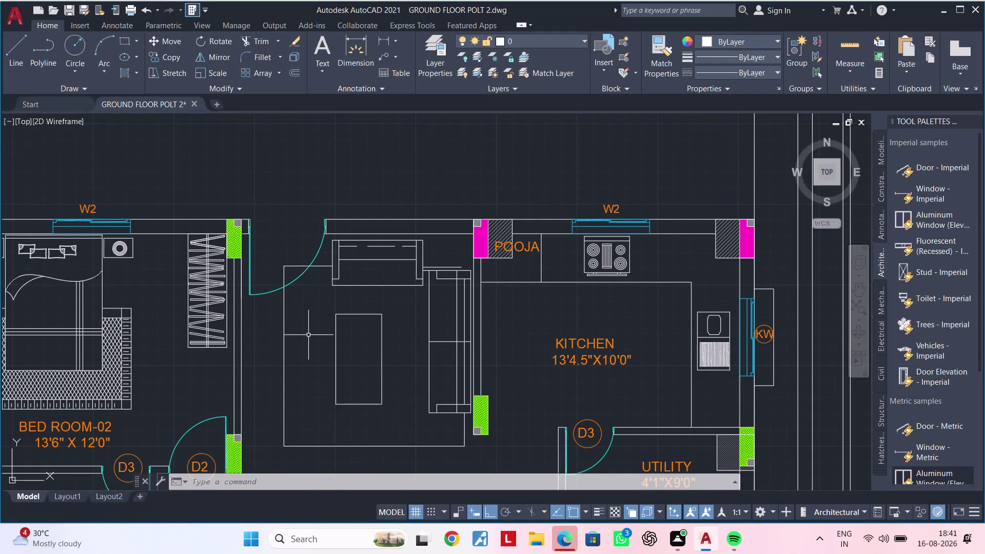
Window-select and erase the V tag circle and text under the drawing room's bottom wall.
middle_drag(308, 336, 304, 255)
scroll(down, 3)
middle_drag(304, 275, 304, 308)
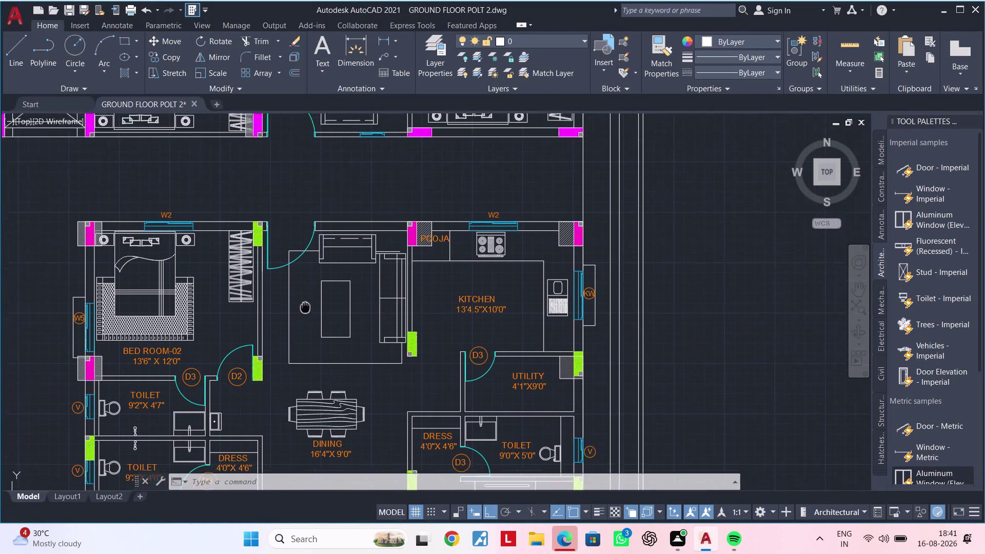
middle_drag(304, 307, 330, 276)
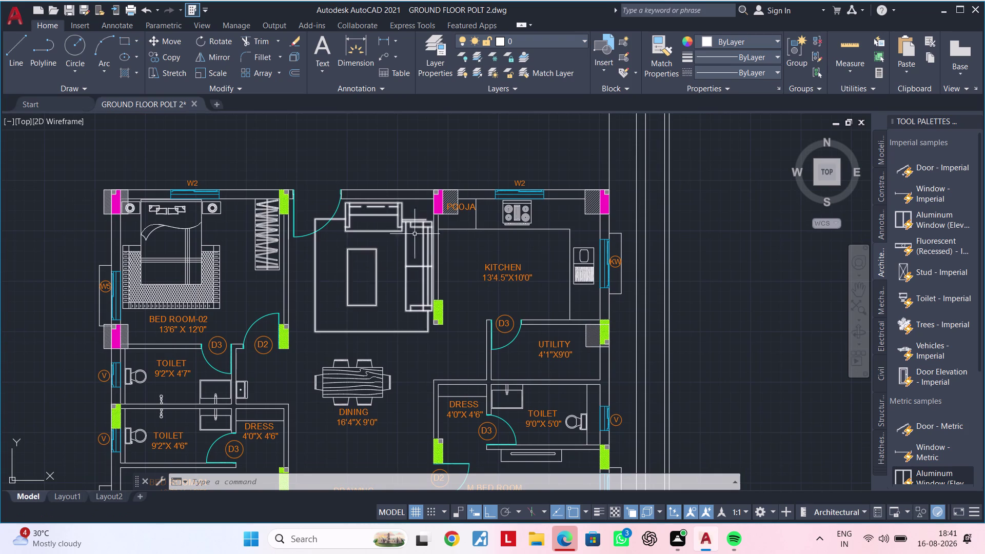
scroll(down, 3)
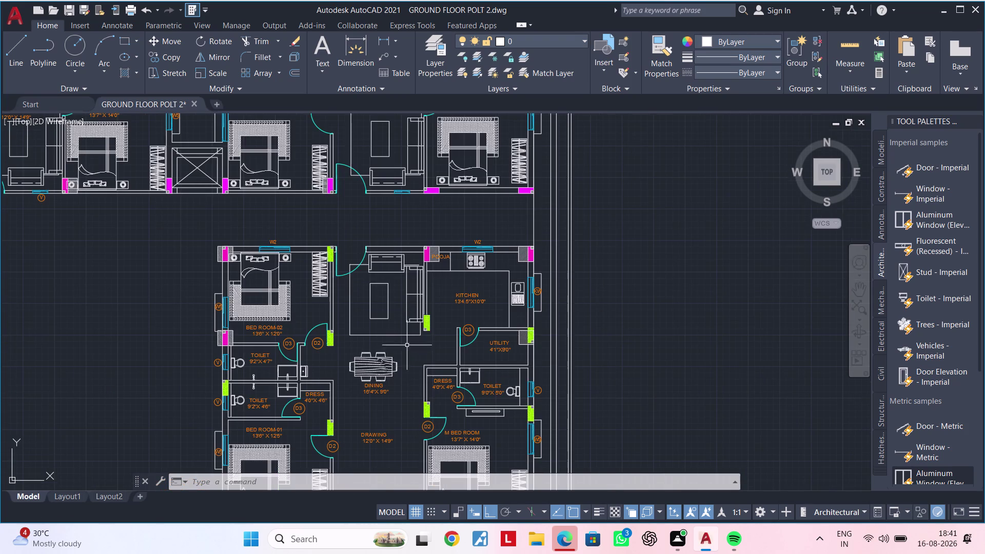
middle_drag(409, 360, 407, 287)
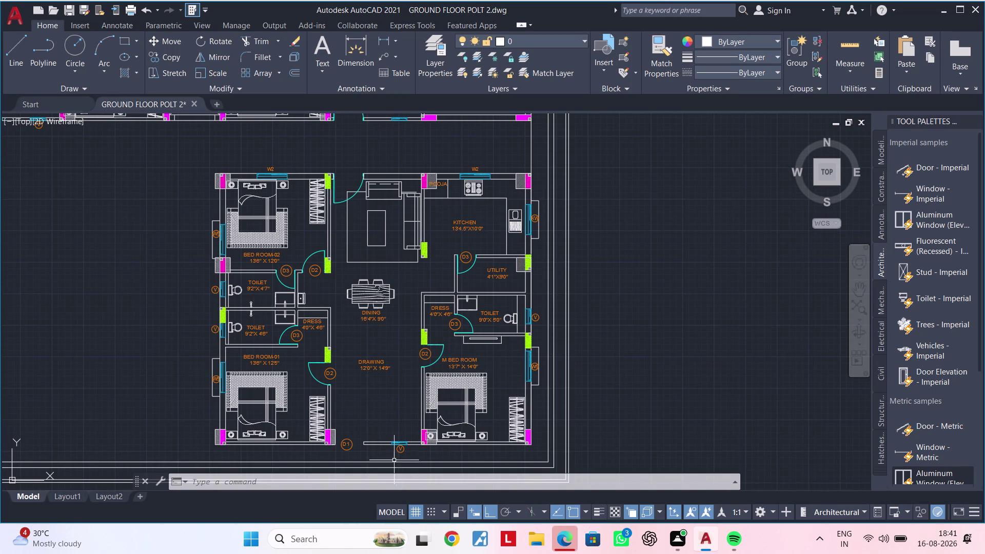
scroll(up, 3)
scroll(up, 3)
click(457, 403)
click(372, 434)
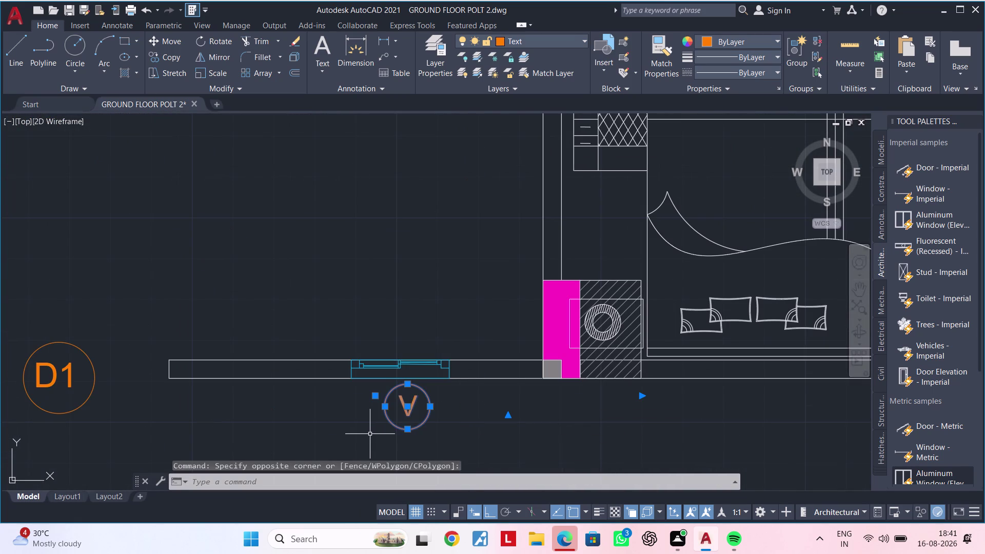
key(Delete)
Erase the second tag along the bottom wall, then look over the rest of the flat.
scroll(down, 3)
middle_drag(367, 433, 508, 403)
click(324, 322)
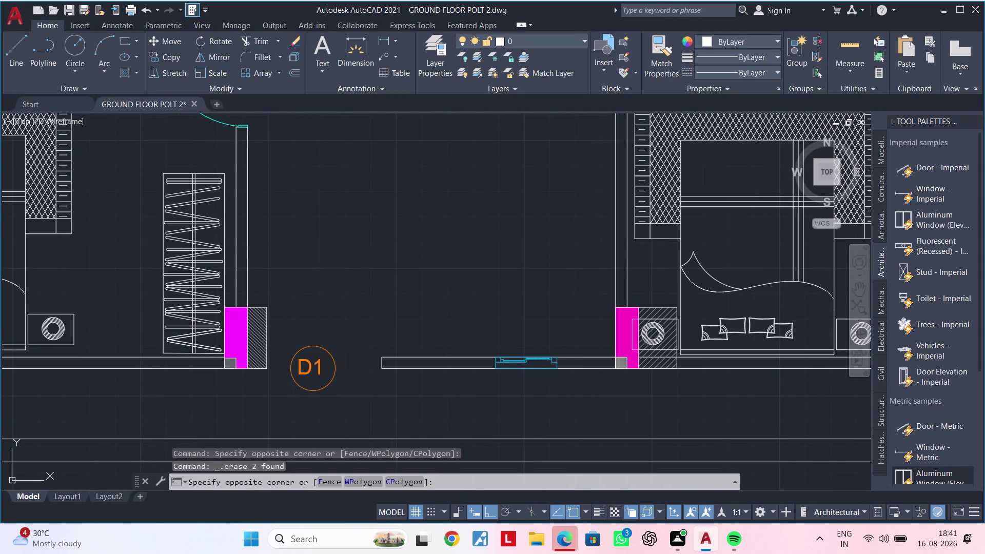
click(294, 411)
key(Delete)
scroll(down, 3)
middle_drag(322, 405, 430, 366)
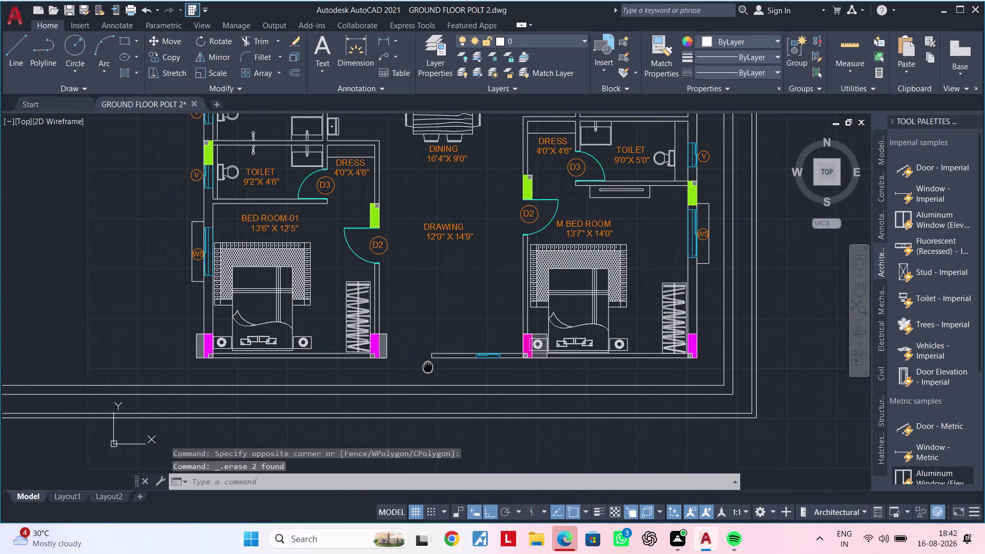
middle_drag(430, 366, 508, 350)
middle_drag(509, 351, 456, 498)
scroll(down, 3)
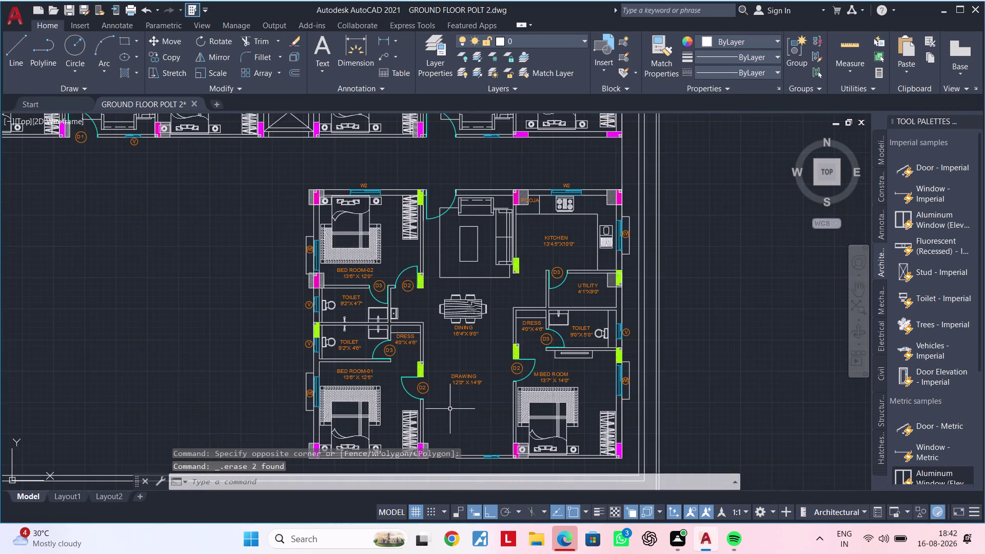
middle_drag(450, 408, 425, 390)
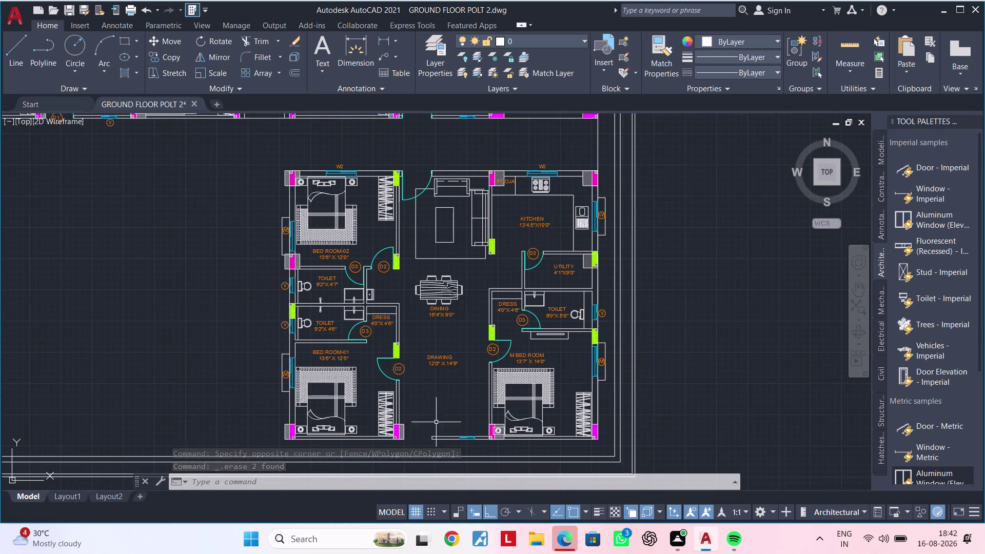
middle_drag(465, 436, 446, 361)
scroll(up, 3)
click(447, 370)
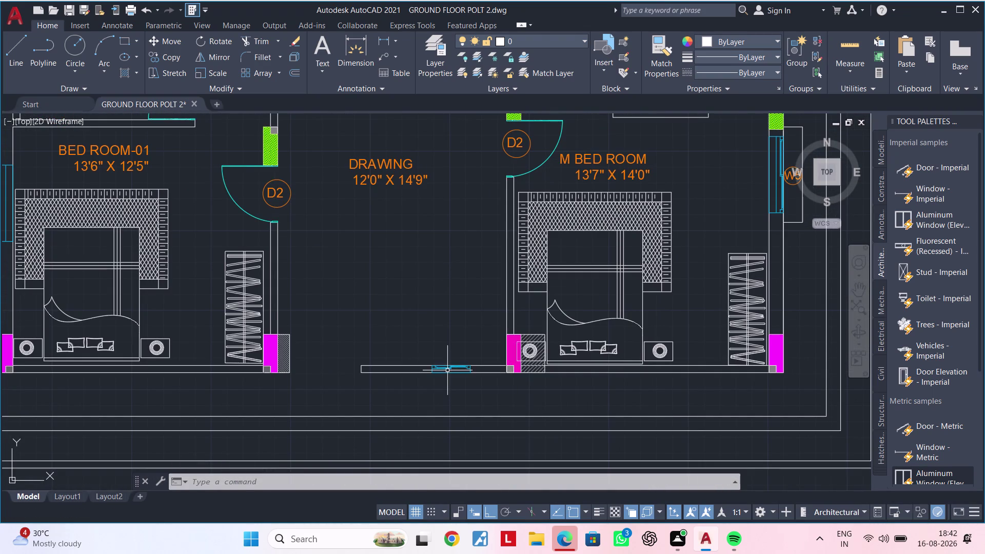
click(504, 411)
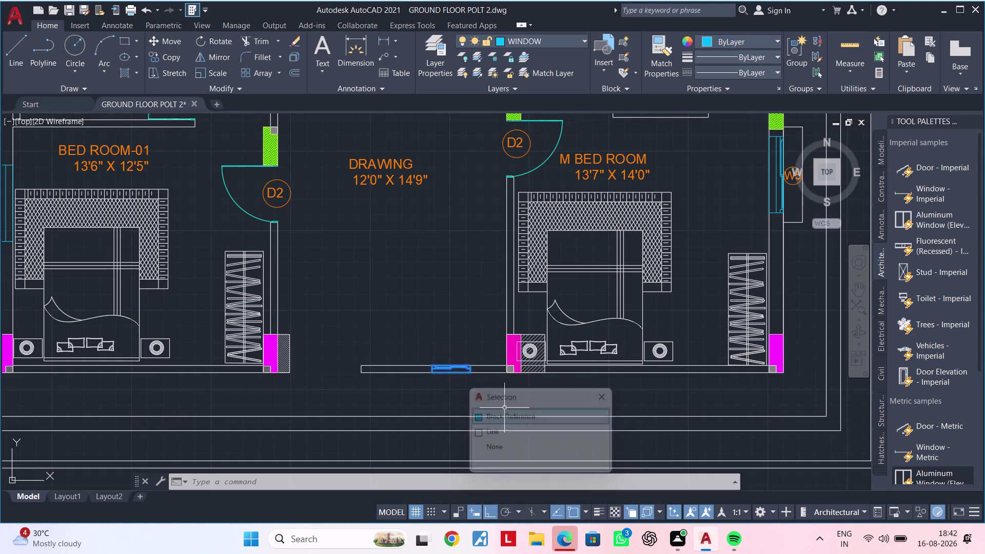
text(M)
key(space)
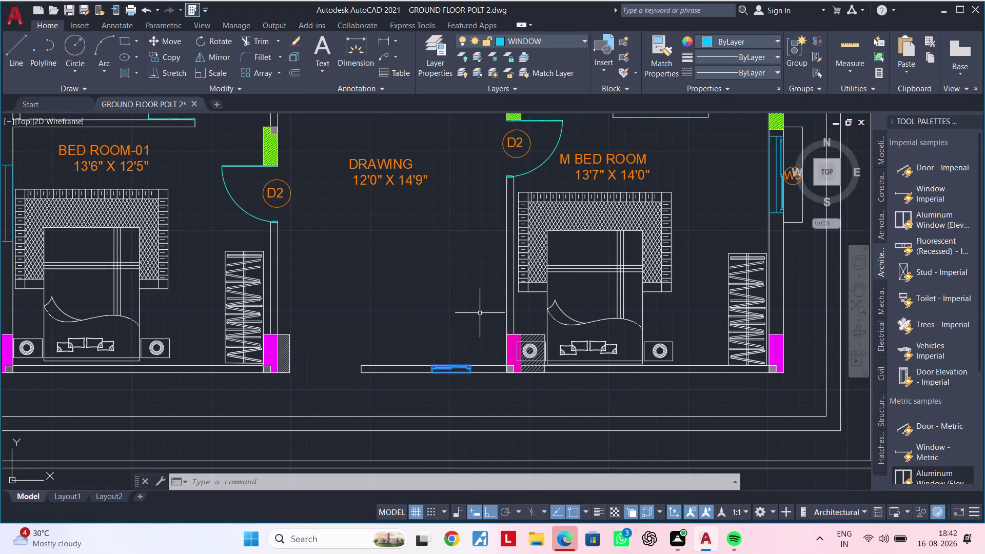
scroll(up, 3)
click(463, 384)
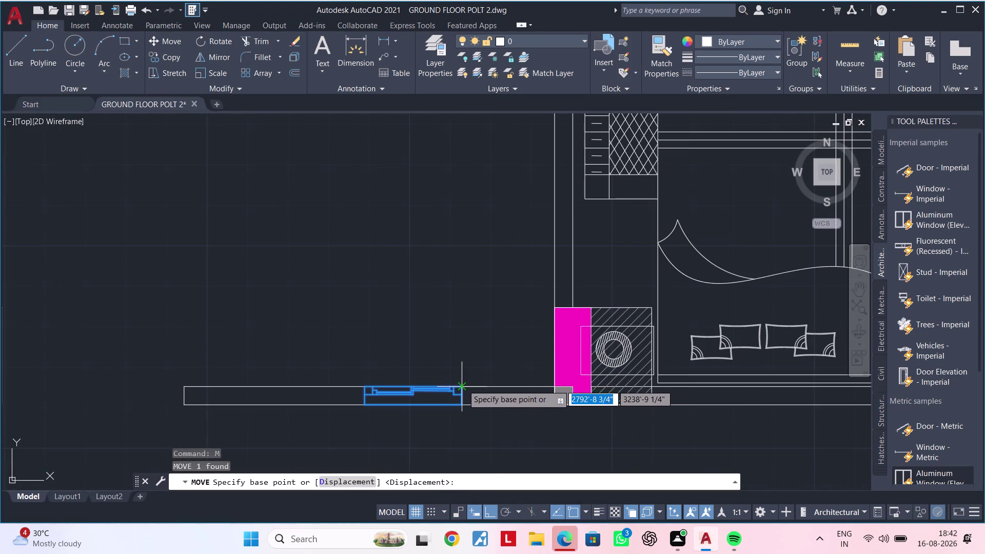
scroll(down, 3)
middle_drag(472, 247, 480, 422)
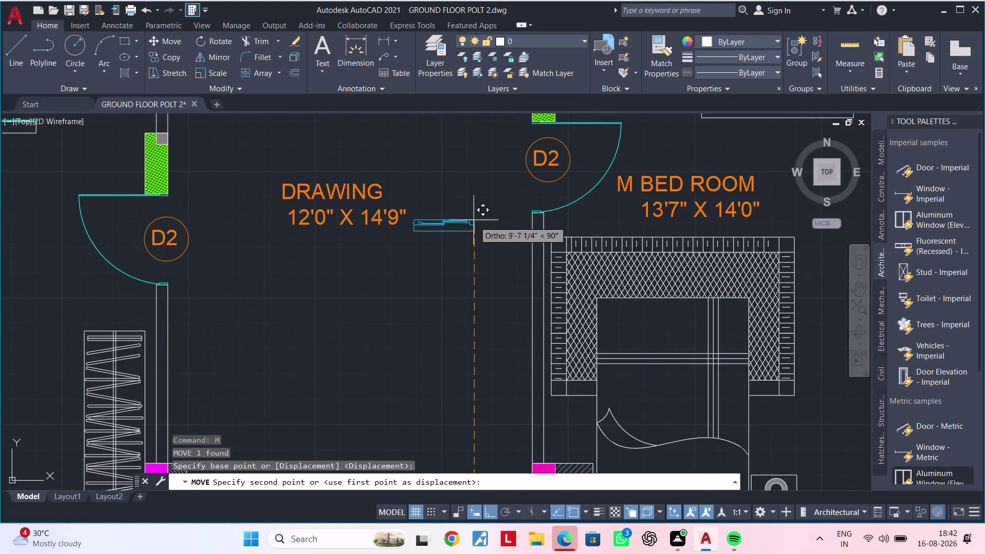
middle_drag(472, 213, 474, 476)
middle_drag(478, 208, 485, 466)
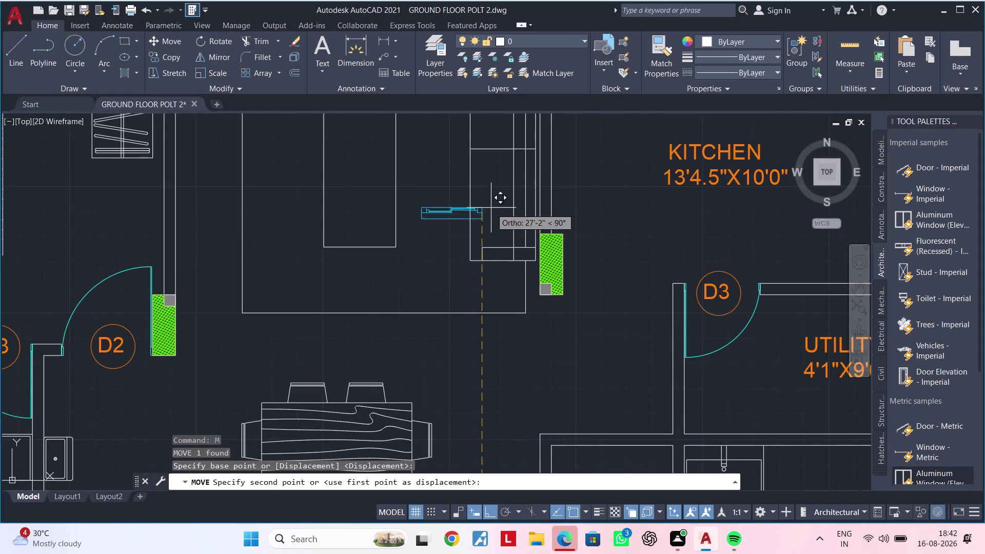
middle_drag(491, 209, 484, 440)
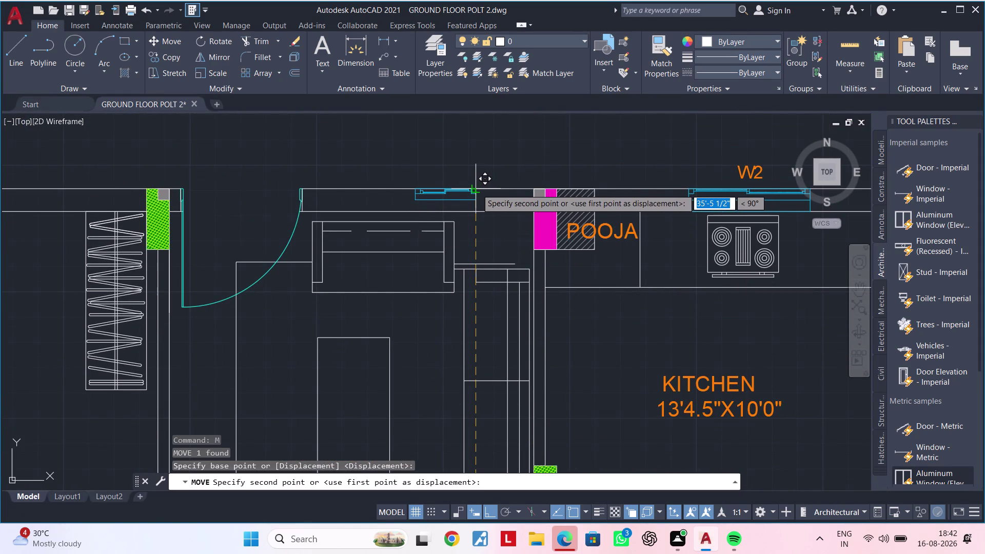
scroll(up, 3)
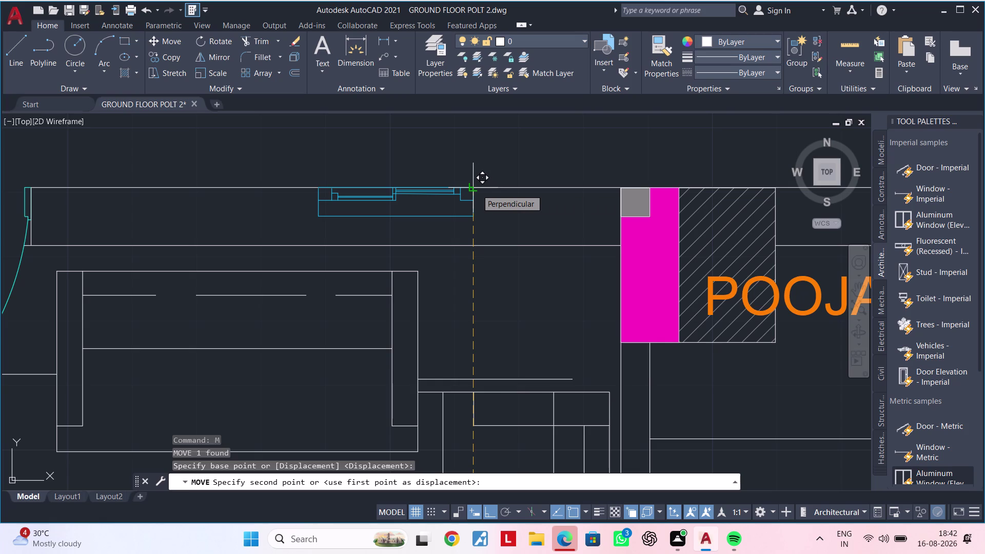
scroll(down, 3)
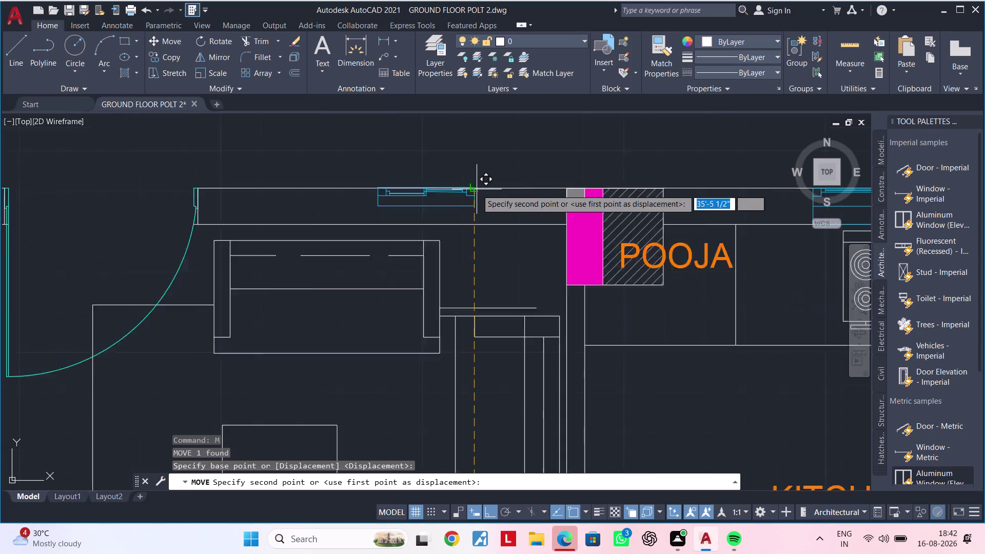
scroll(down, 3)
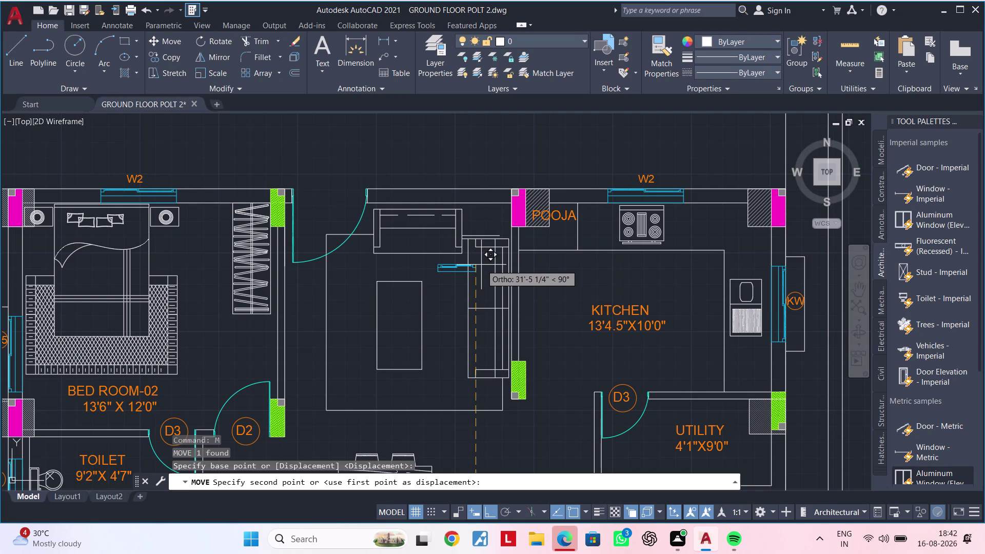
key(Escape)
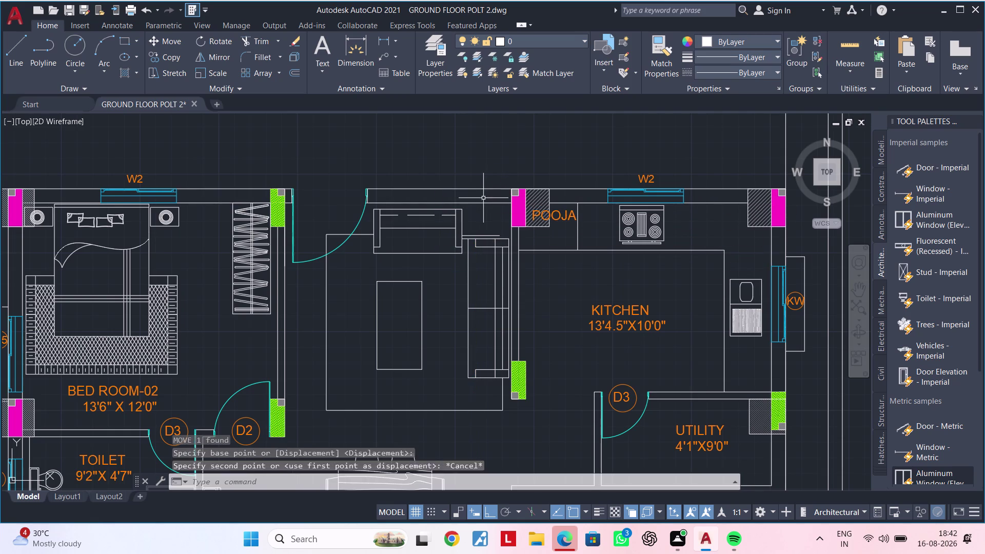
Window-select and delete the magenta column and hatch at the kitchen's top-right corner.
key(Escape)
middle_drag(511, 198, 410, 206)
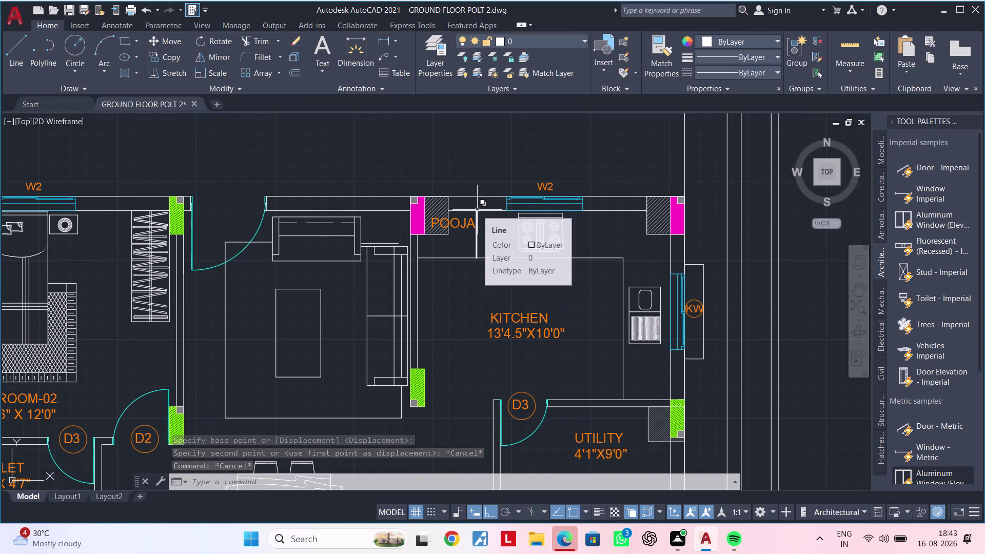
middle_drag(499, 246, 412, 290)
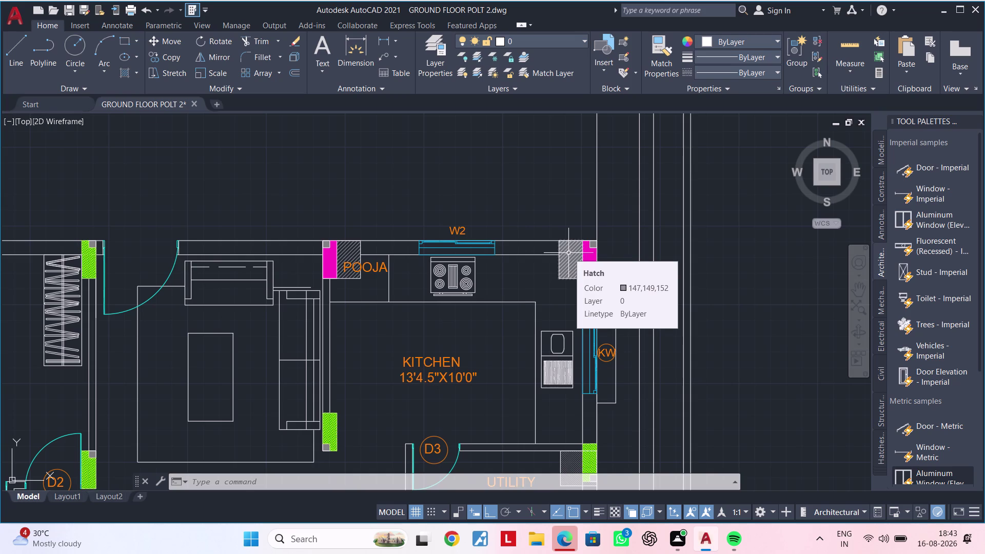
scroll(up, 3)
key(Escape)
click(509, 238)
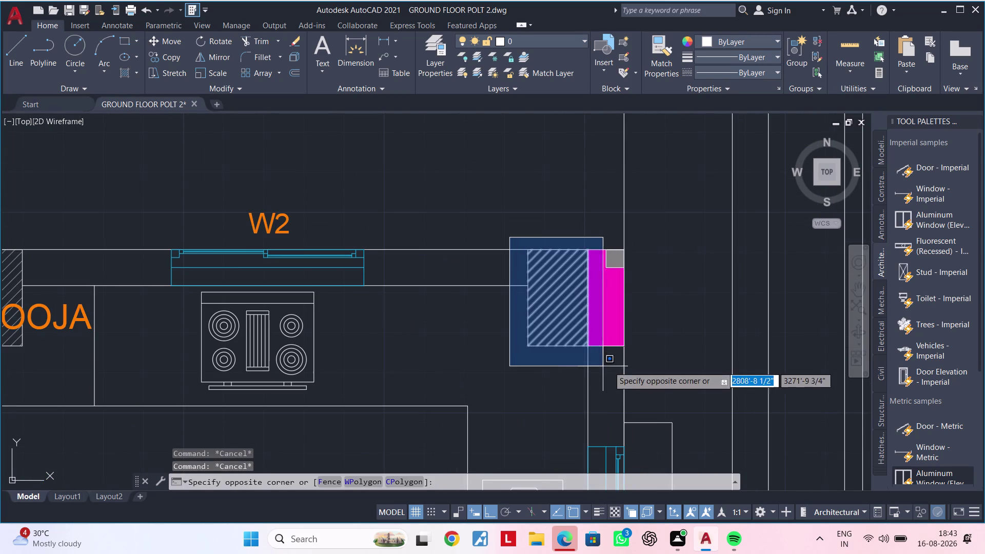
click(649, 368)
key(Delete)
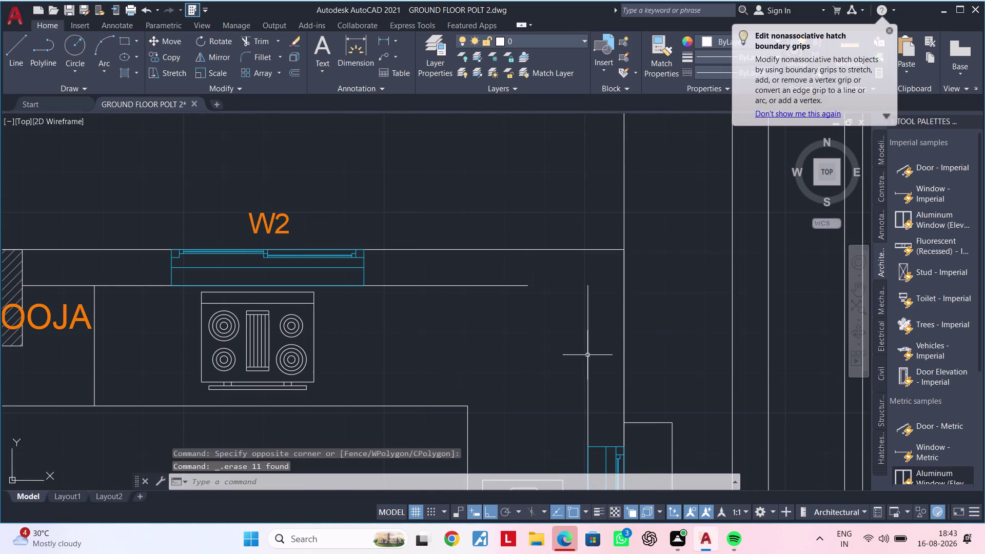
Pan along the kitchen's top wall to centre the POOJA column.
scroll(down, 3)
middle_drag(569, 357, 564, 313)
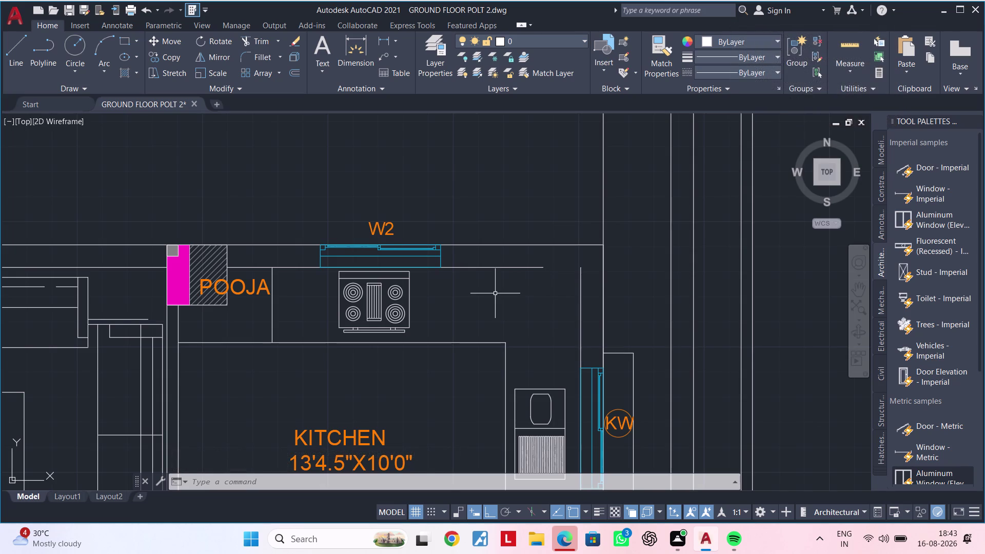
middle_drag(495, 293, 630, 288)
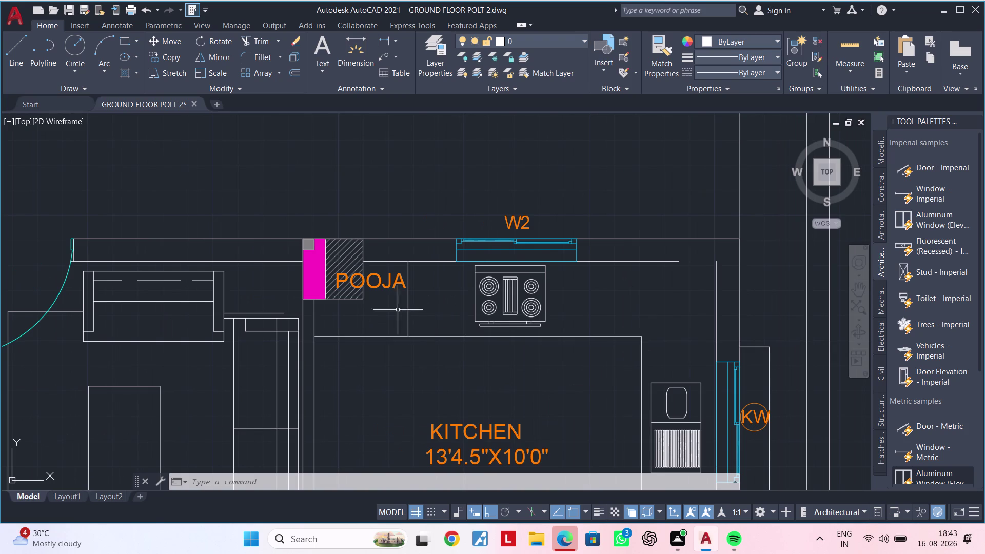
scroll(down, 3)
middle_drag(372, 370, 379, 315)
scroll(up, 3)
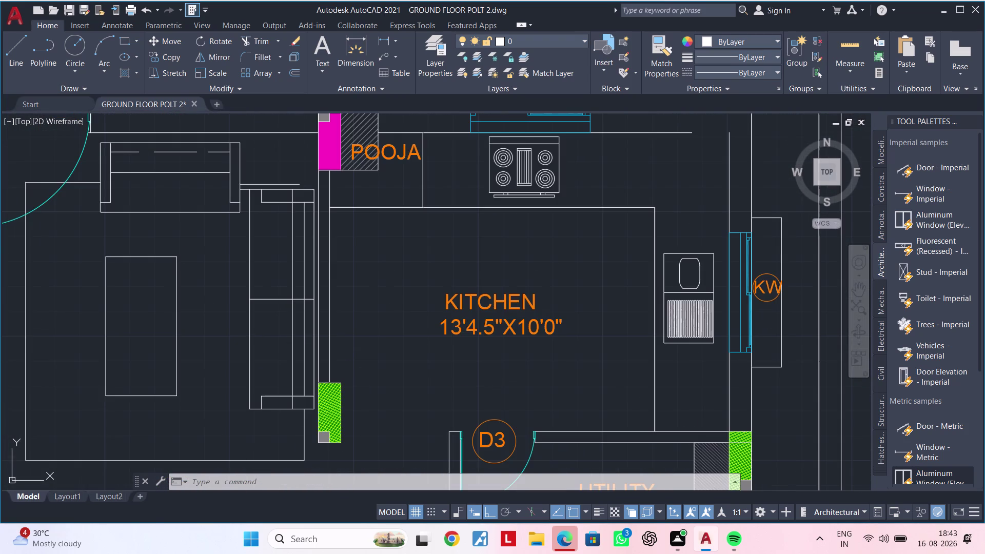
middle_drag(365, 319, 369, 404)
middle_drag(366, 345, 363, 391)
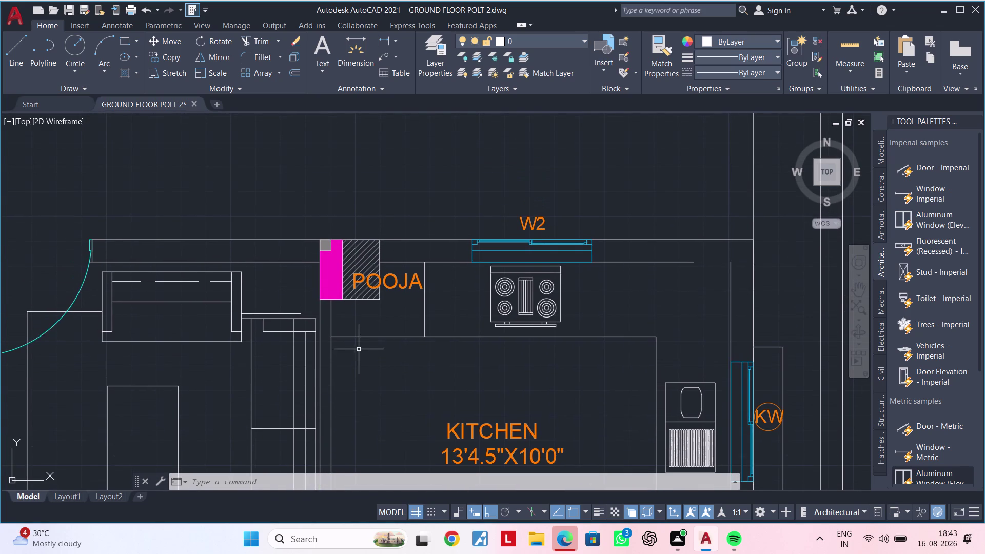
middle_drag(358, 326, 362, 359)
scroll(up, 3)
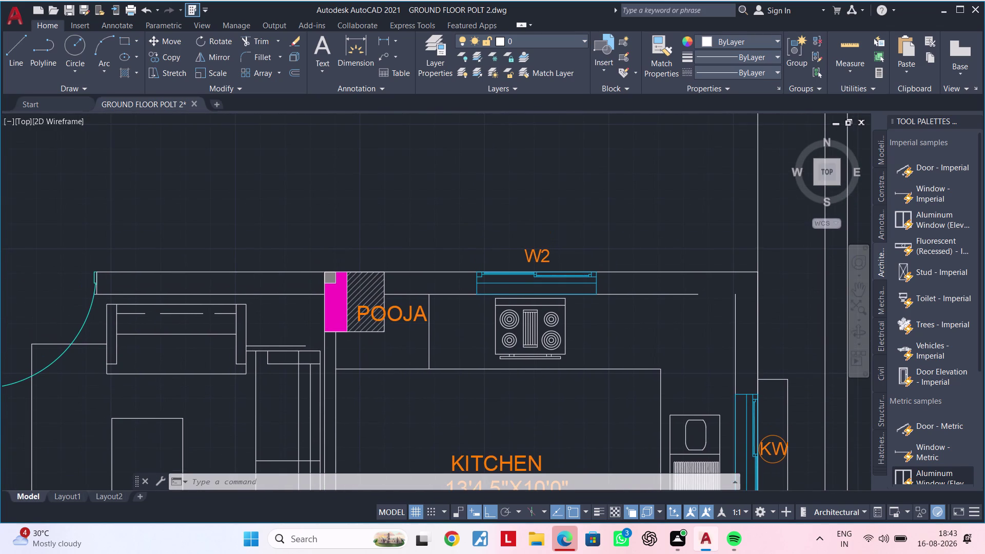
Move the POOJA wall's hatched column 4'-0" straight up with MOVE.
scroll(down, 3)
click(308, 260)
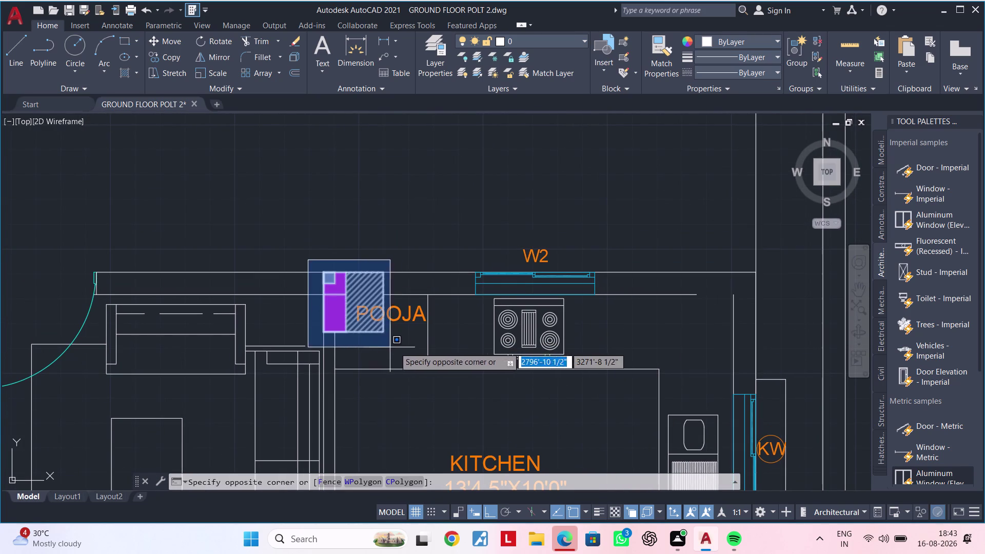
click(405, 344)
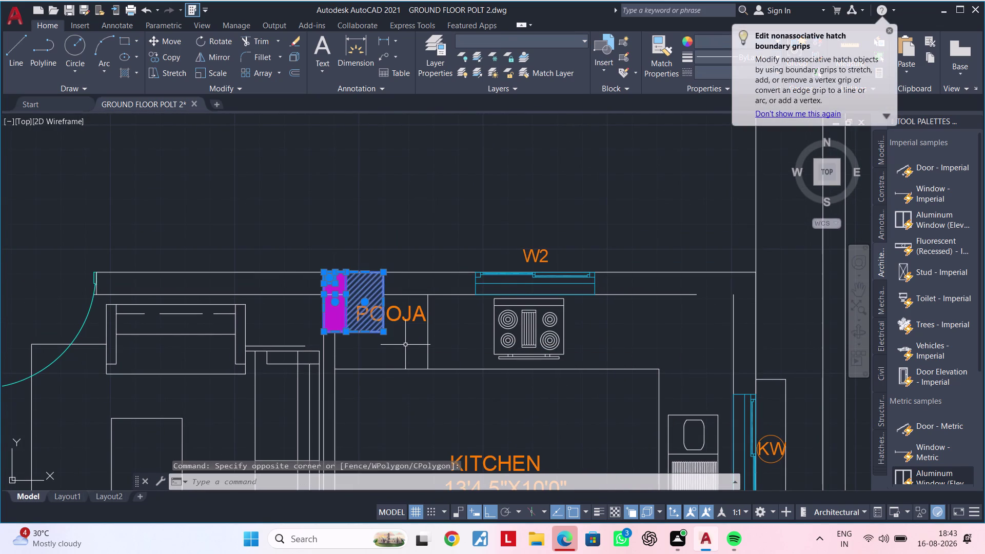
text(M)
key(space)
click(347, 292)
middle_drag(353, 190, 357, 294)
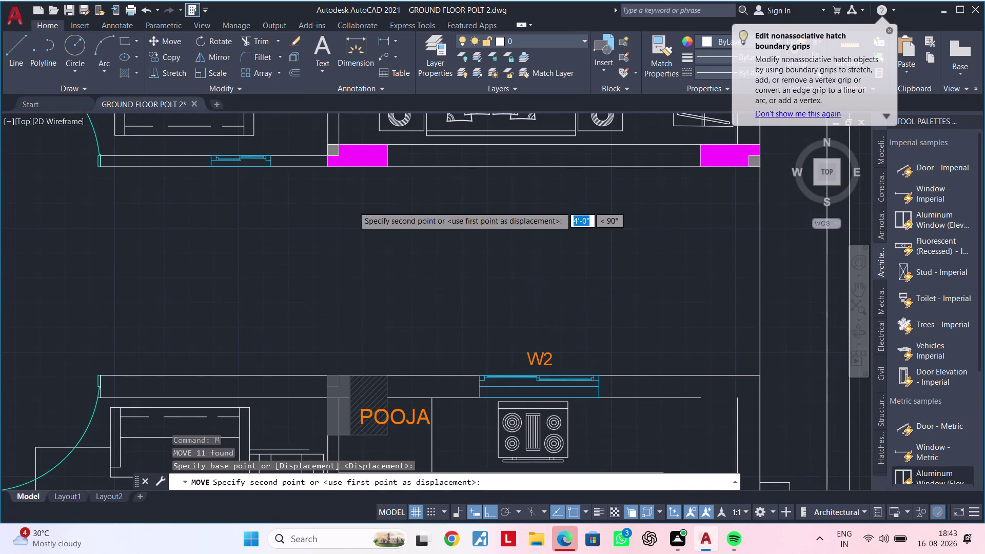
click(365, 255)
middle_drag(386, 276, 381, 189)
scroll(down, 3)
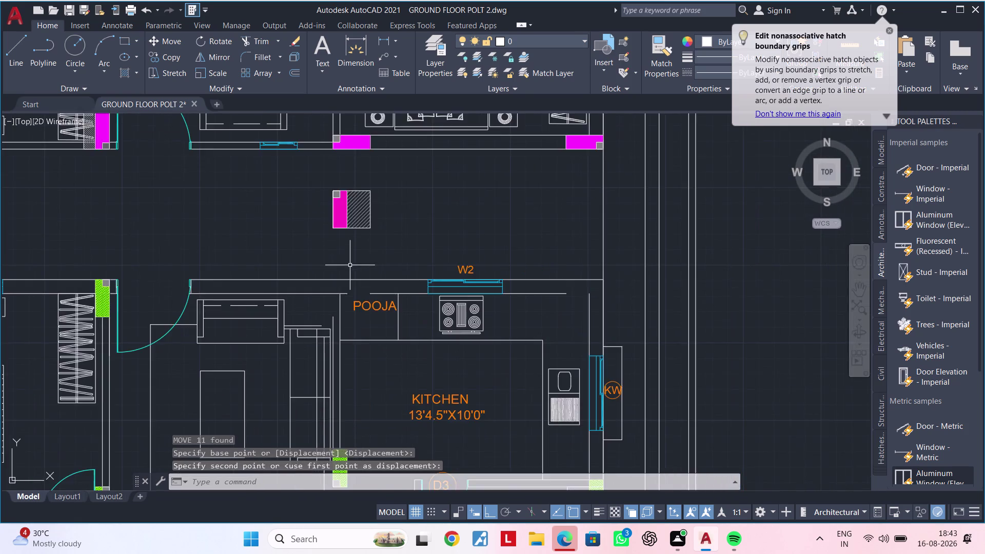
Delete the stray pieces near the W2 window wall.
middle_drag(350, 265, 439, 252)
scroll(up, 3)
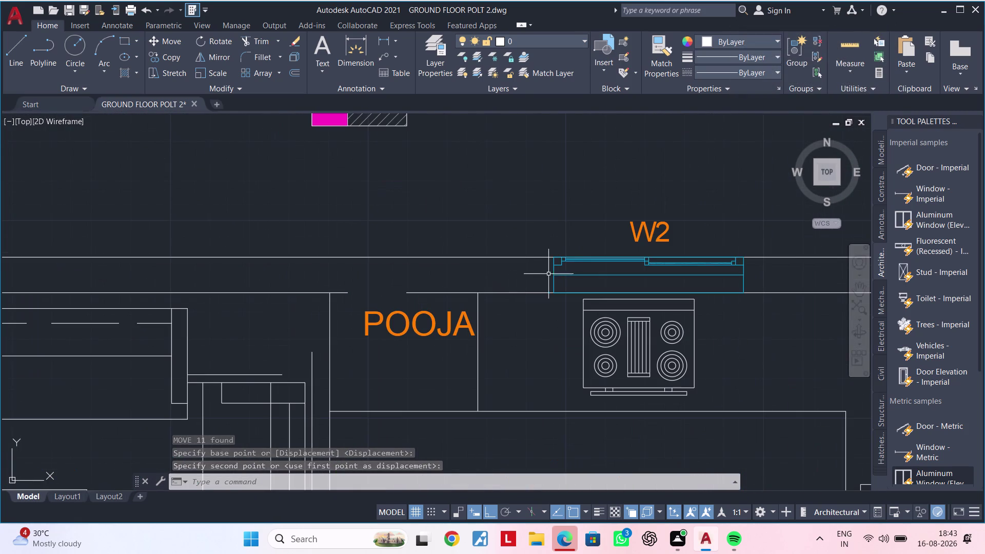
click(554, 274)
key(Delete)
scroll(down, 3)
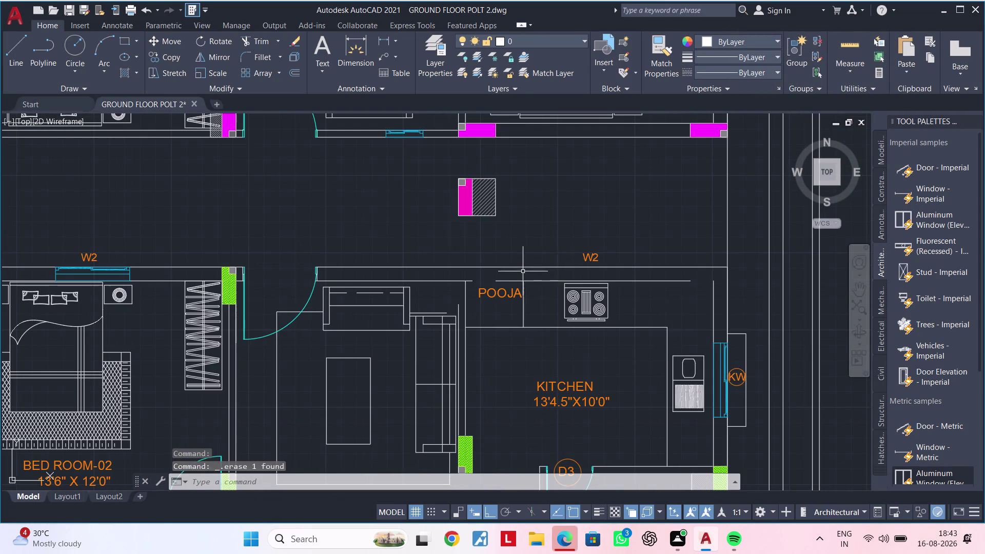
click(588, 257)
key(Delete)
middle_drag(531, 257, 644, 257)
middle_drag(459, 256, 544, 246)
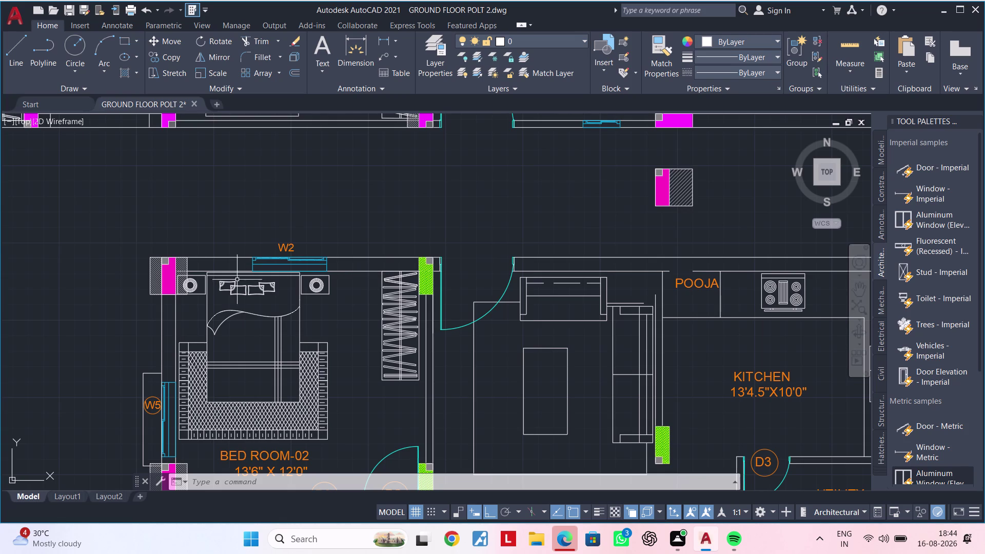
Window-select and erase the column at Bed Room-02's top-left corner.
click(138, 253)
click(200, 302)
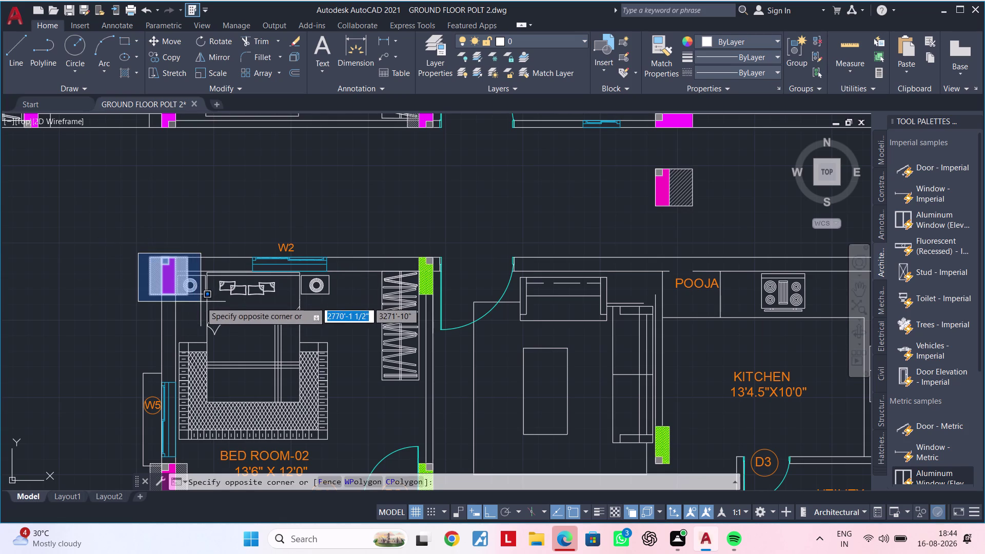
key(Delete)
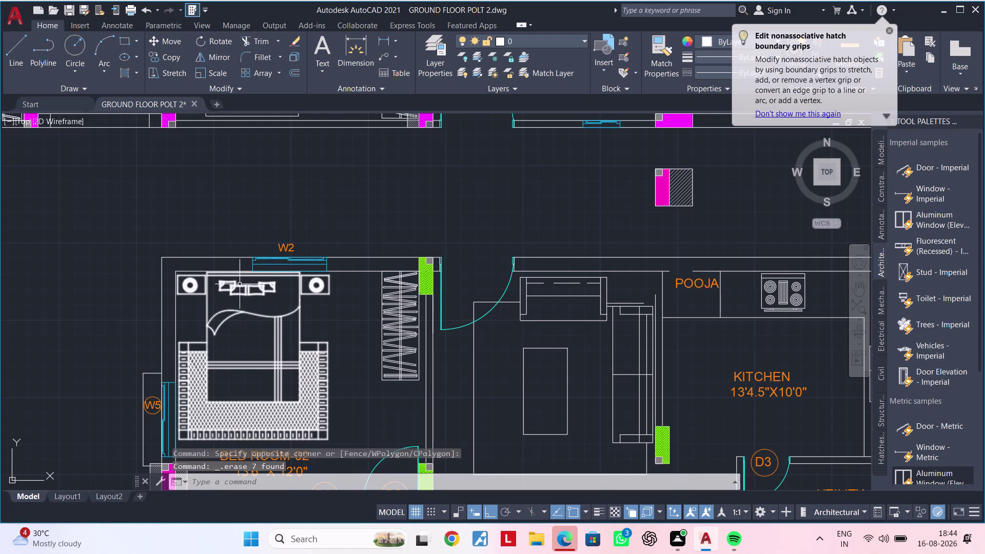
Erase the W2 window and its W2 label from the bedroom's top wall.
click(275, 266)
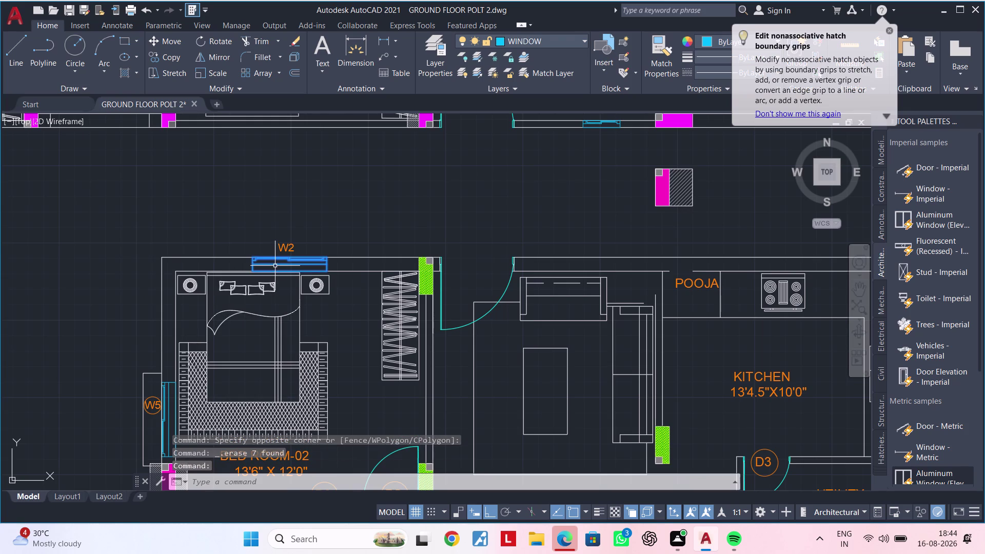
key(Delete)
click(279, 247)
key(Delete)
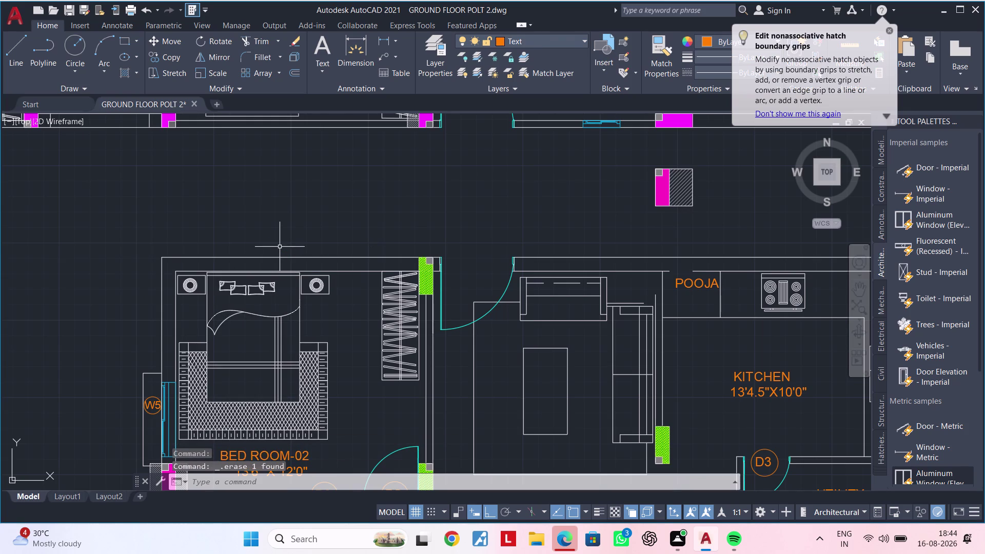
Offset the bedroom's top wall line by 4.5 inches.
scroll(up, 3)
click(273, 262)
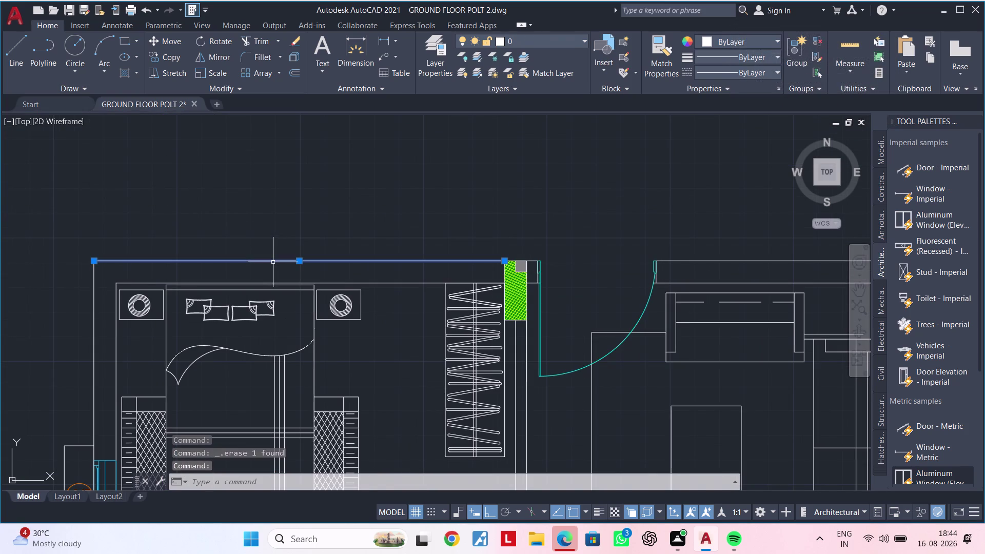
text(OF)
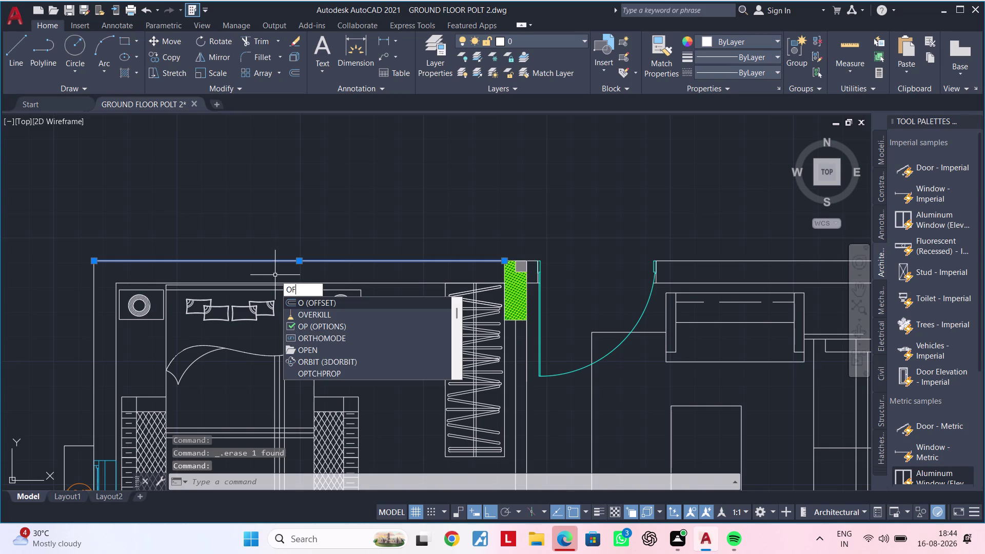
key(space)
text(4)
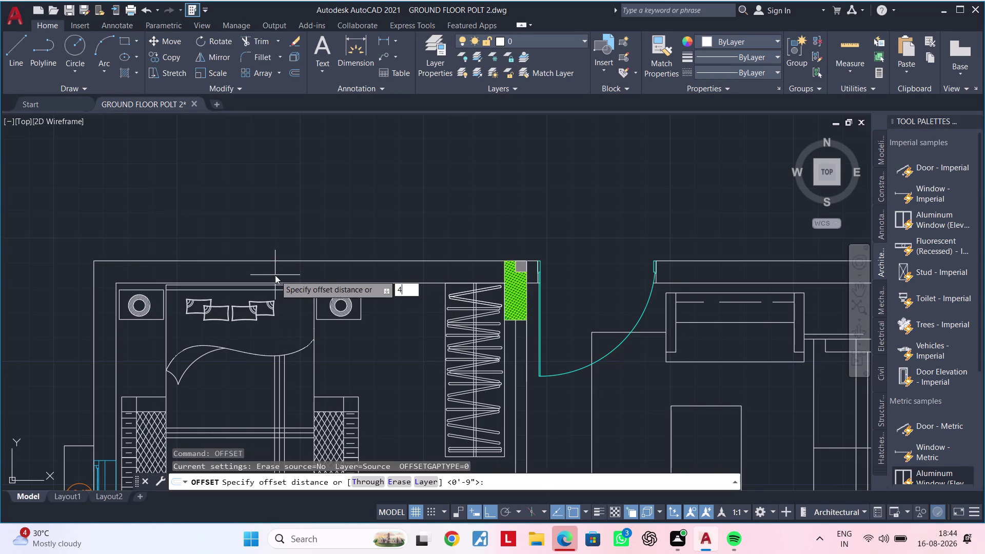
text(.5")
key(Return)
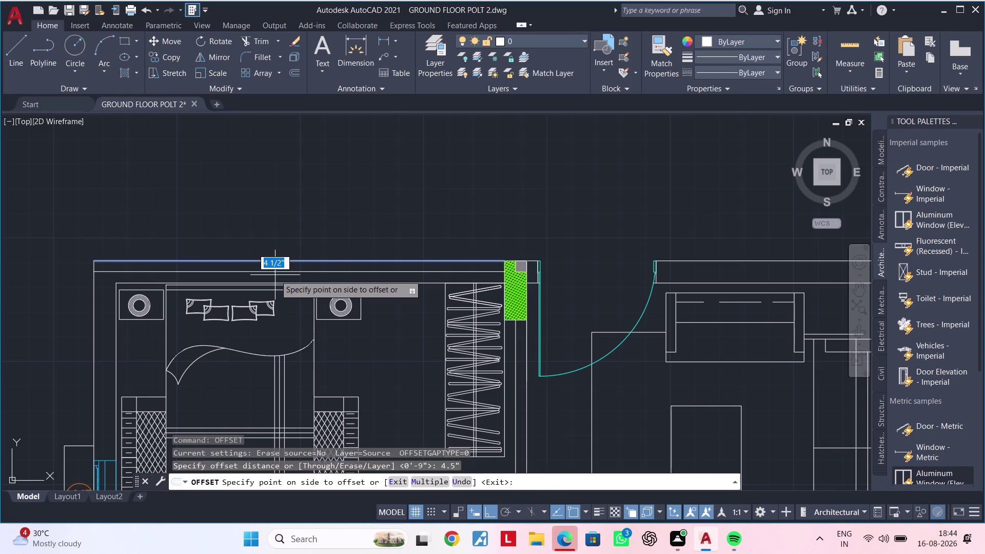
click(275, 275)
Cancel the offset and undo the copied wall line.
middle_drag(425, 270, 239, 264)
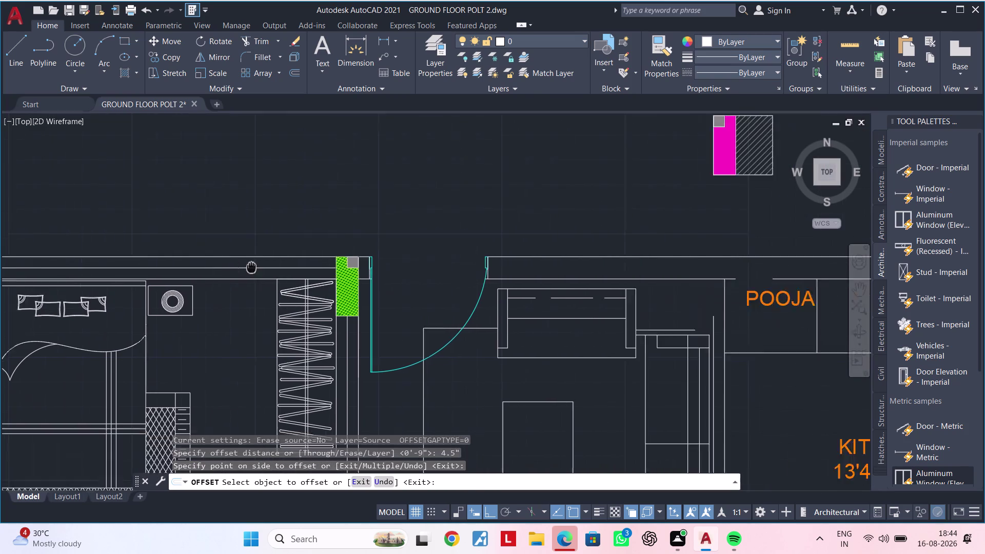
middle_drag(239, 264, 208, 259)
click(525, 248)
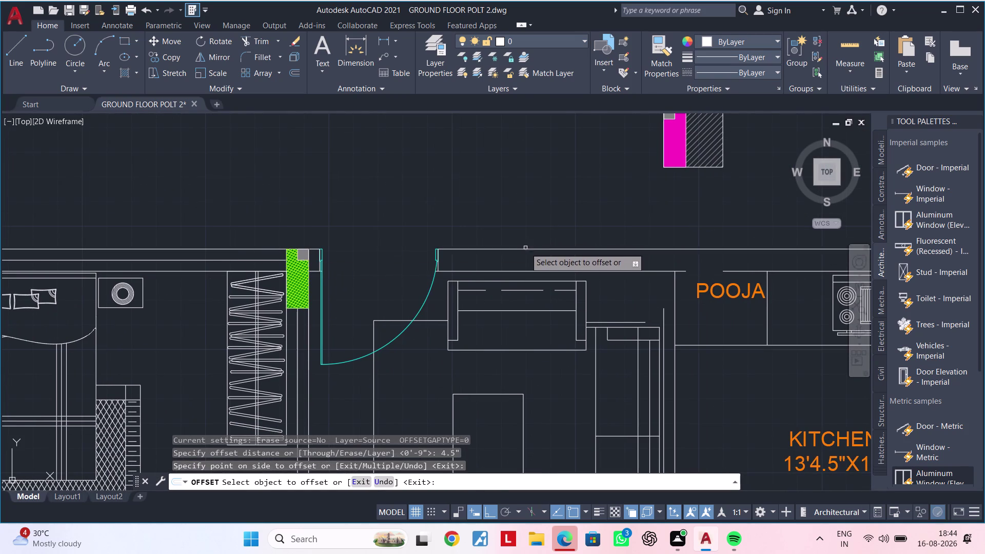
click(532, 265)
middle_drag(630, 239, 339, 235)
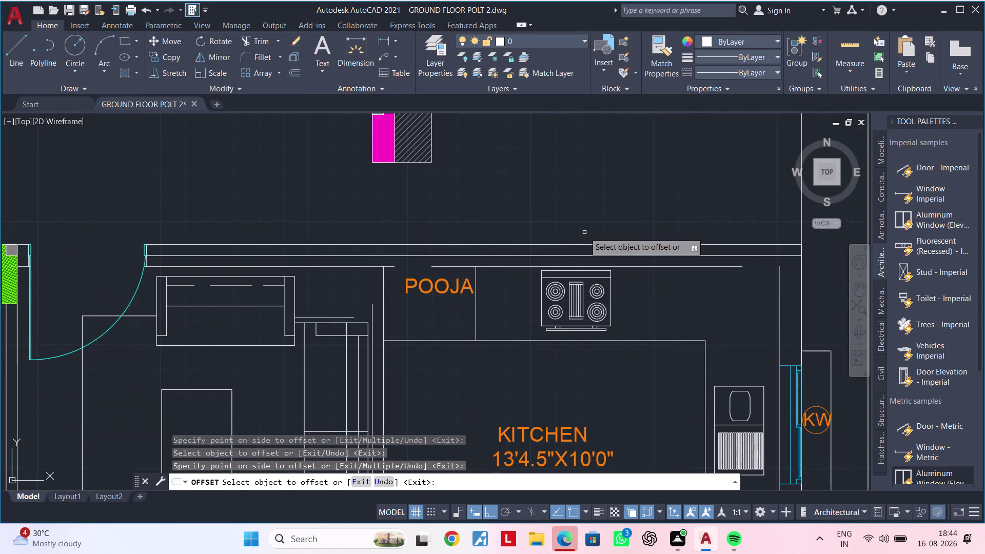
middle_drag(583, 233, 418, 234)
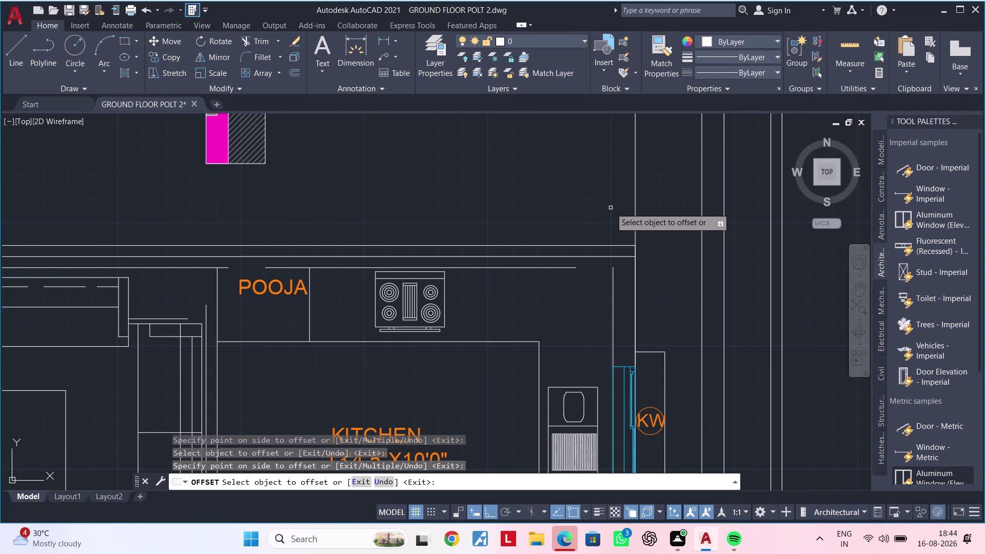
key(Escape)
key(Escape)
key(Escape)
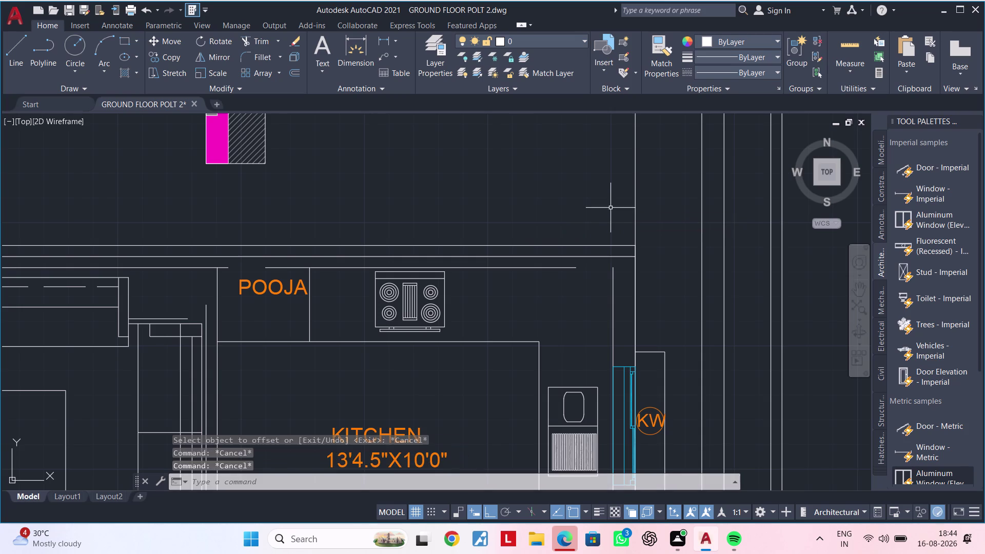
key(Escape)
key(Escape)
key(Escape)
key(ctrl+z)
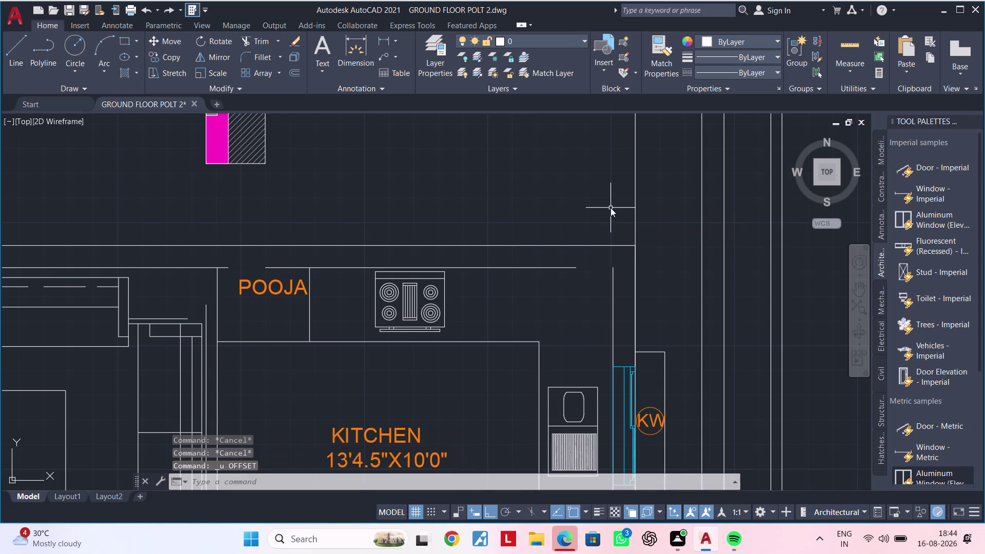
Bring the Pooja and kitchen area into view and clear any pending command.
scroll(down, 3)
middle_drag(581, 212, 450, 257)
middle_drag(426, 256, 446, 230)
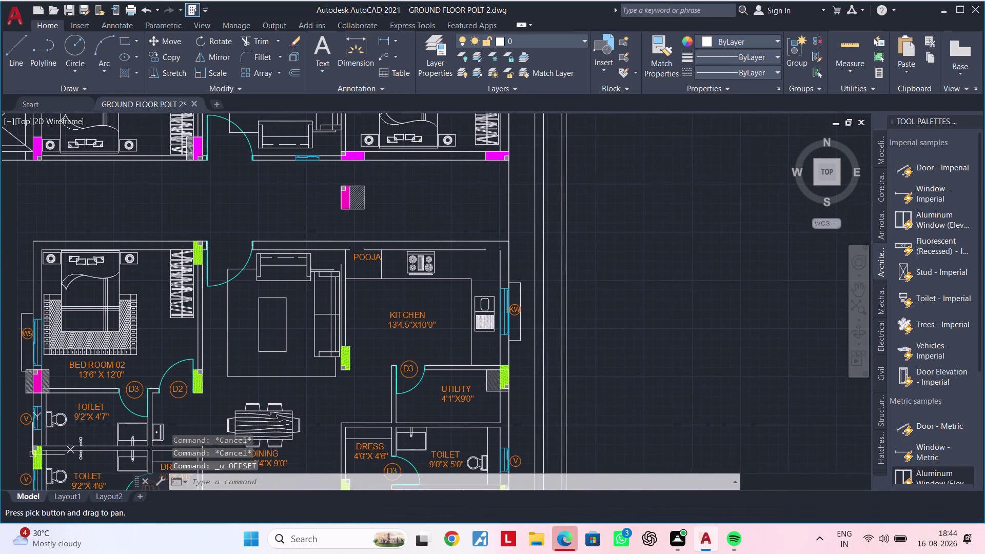
middle_drag(447, 230, 447, 195)
scroll(up, 3)
middle_drag(396, 224, 515, 242)
key(Escape)
key(Escape)
key(Escape)
key(Escape)
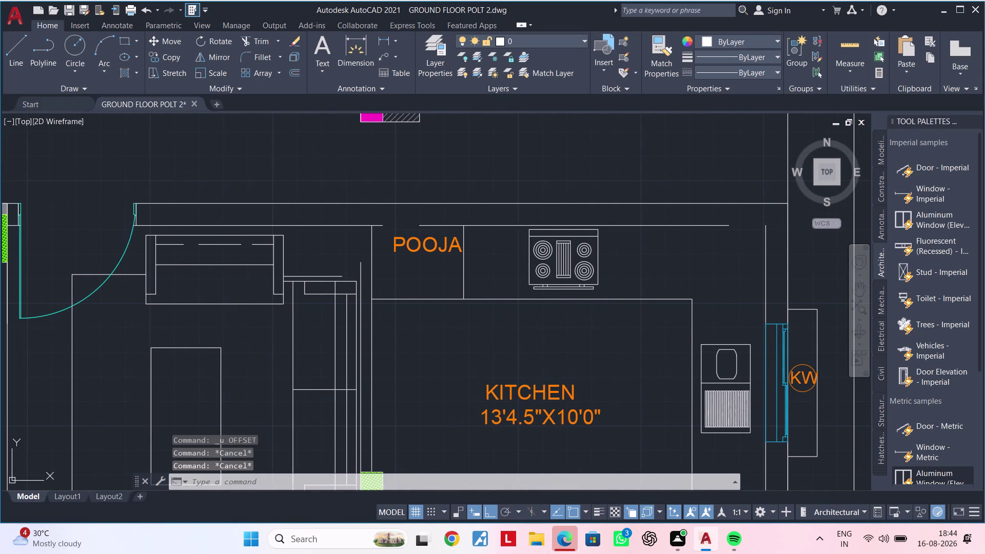
Offset the Pooja wall line 4.5" upward.
text(OF)
key(space)
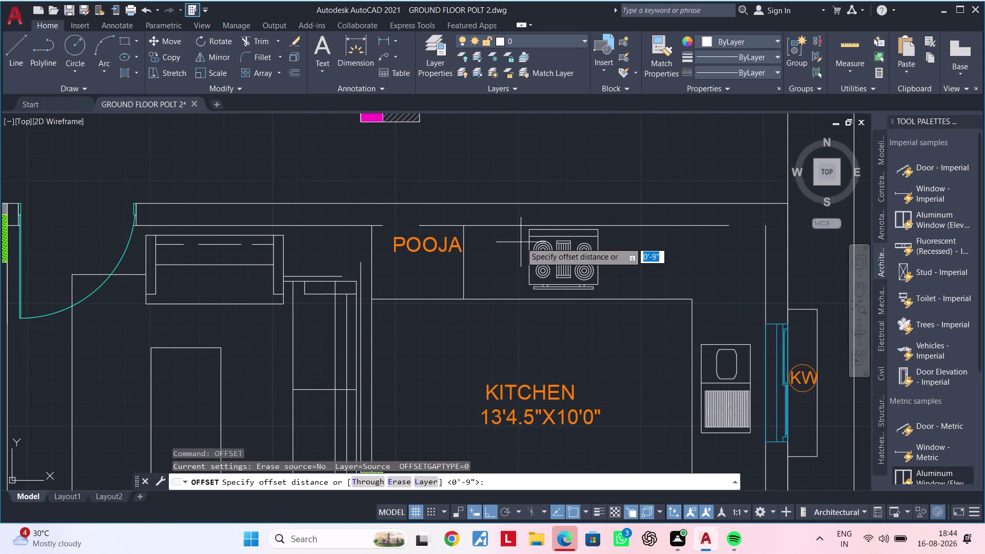
text(4.5")
key(Return)
click(644, 226)
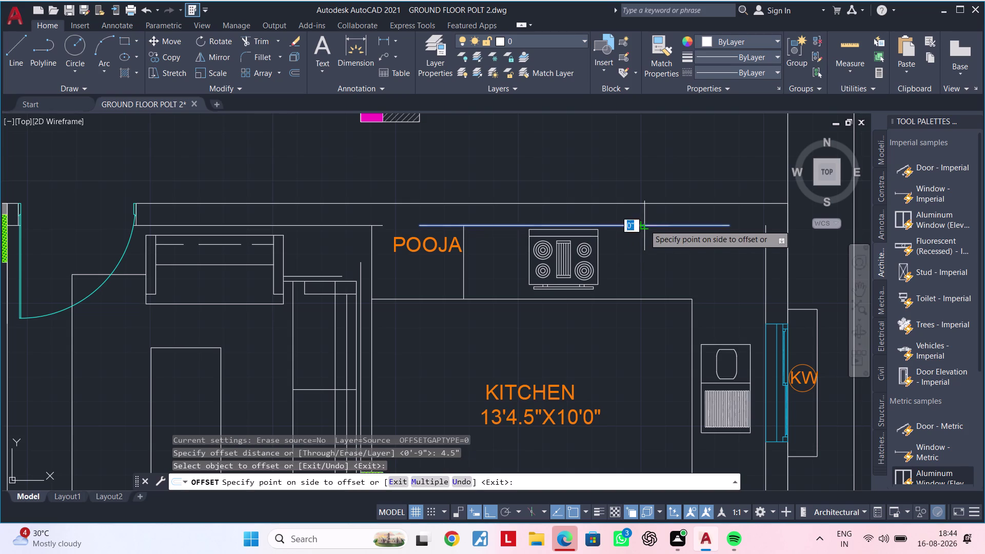
click(645, 218)
Offset two more wall lines toward Bed Room-02 by the same 4.5".
middle_drag(640, 219, 769, 229)
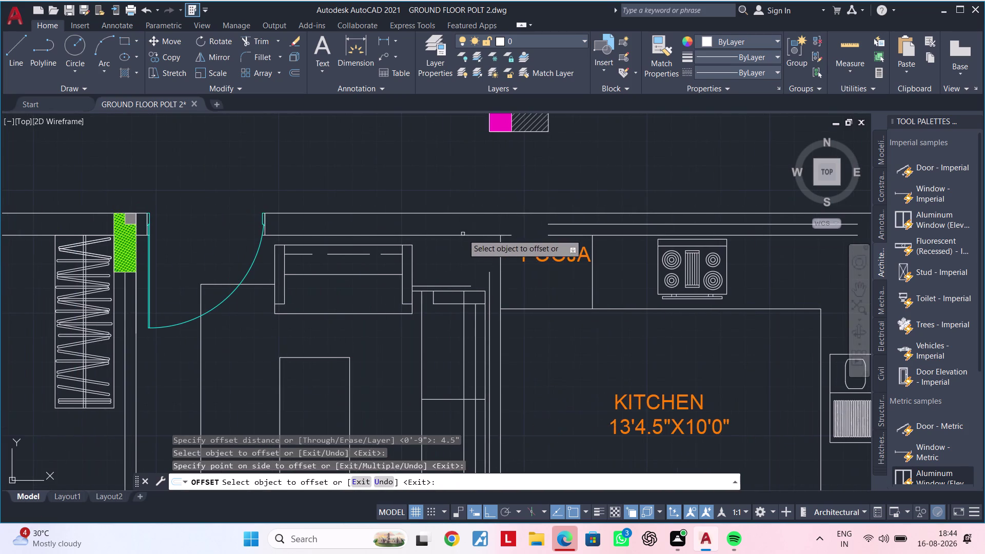
click(460, 234)
click(459, 226)
middle_drag(374, 228, 653, 228)
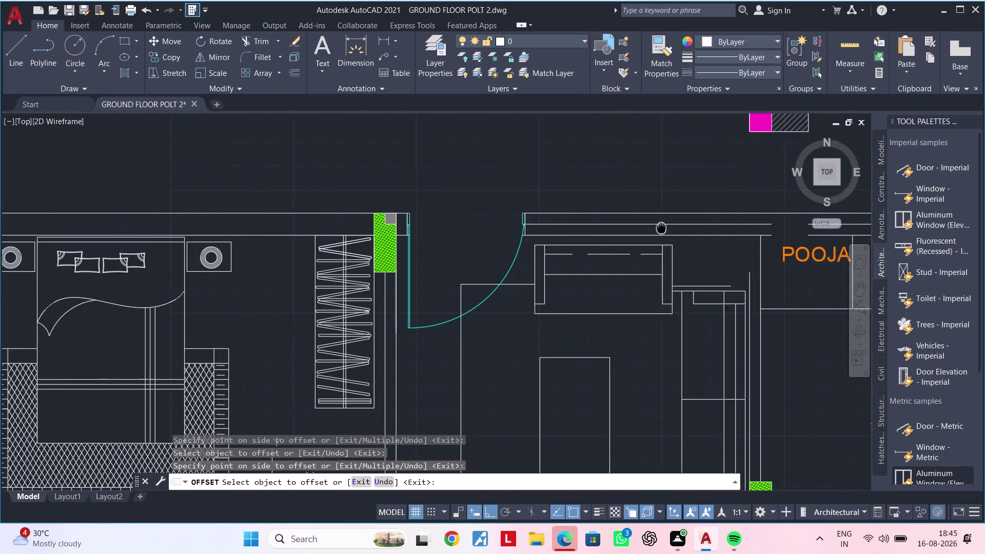
middle_drag(653, 227, 682, 228)
click(320, 235)
click(317, 223)
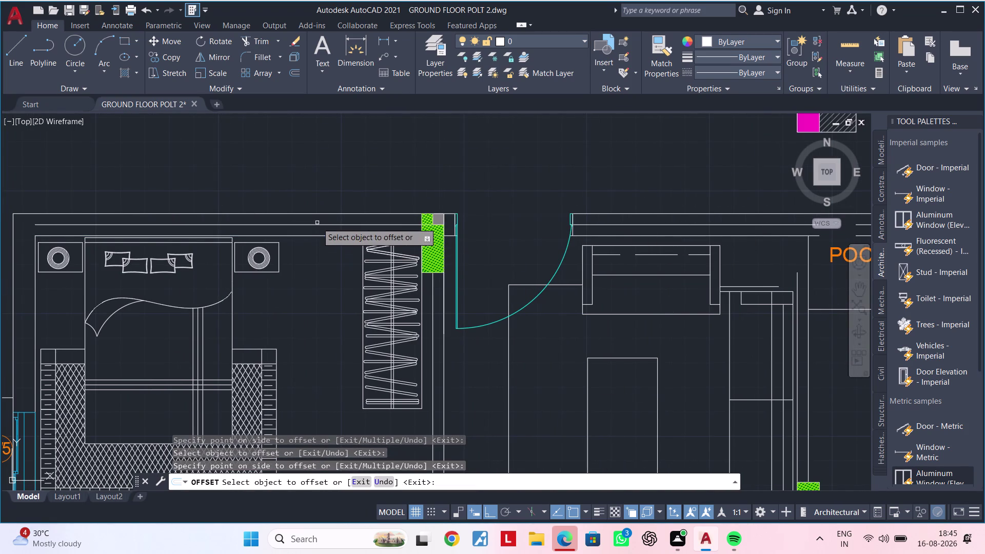
middle_drag(313, 221, 379, 201)
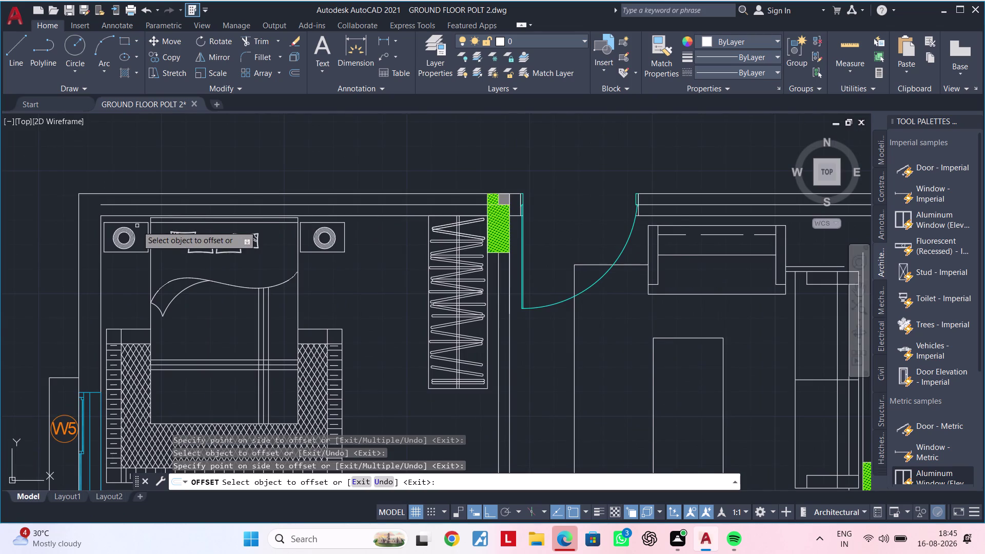
scroll(up, 3)
key(Escape)
key(Escape)
key(Escape)
Delete the extra bedroom wall line and a stray wall line.
click(137, 210)
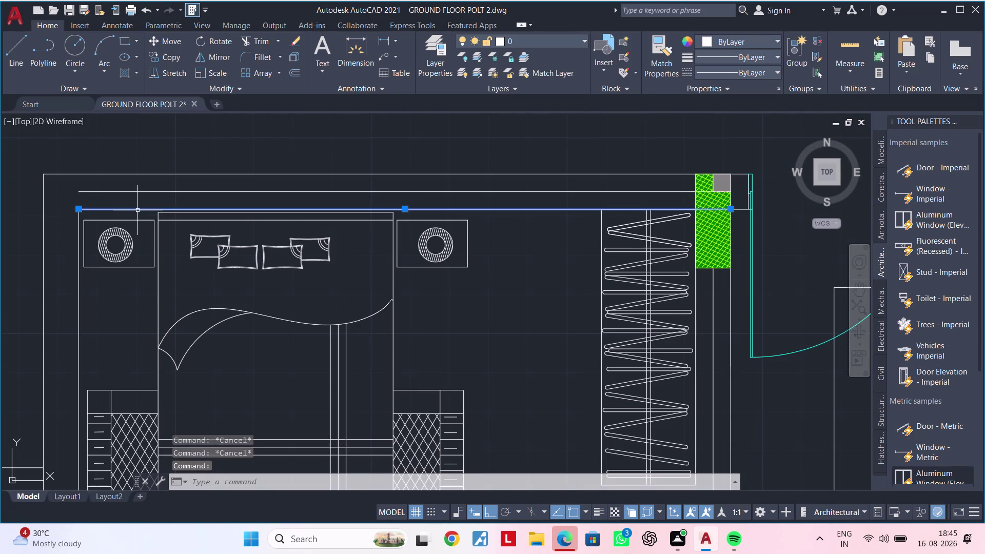
key(Delete)
scroll(down, 3)
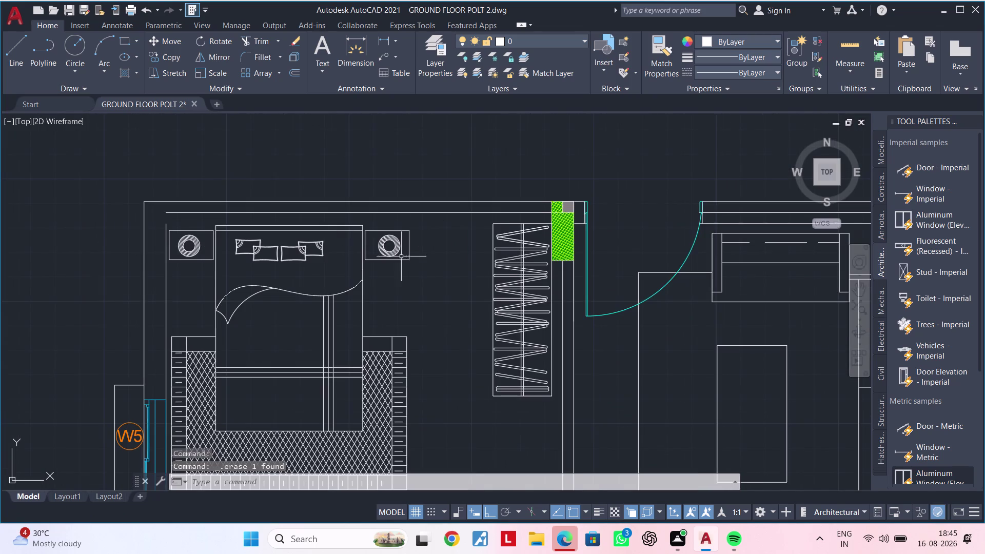
middle_drag(455, 258, 133, 274)
scroll(up, 3)
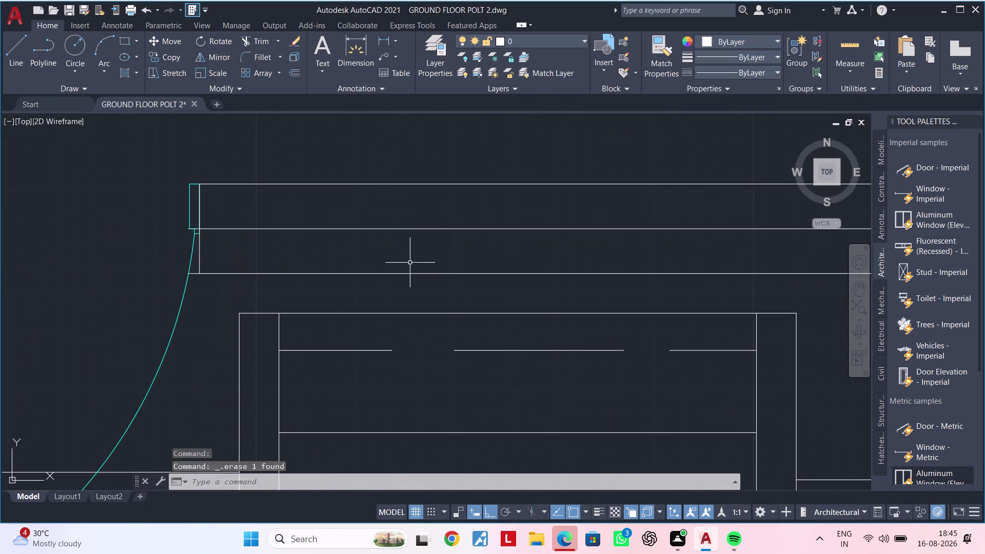
click(407, 274)
key(Delete)
Delete the extra line above the Pooja wall.
middle_drag(425, 259, 183, 261)
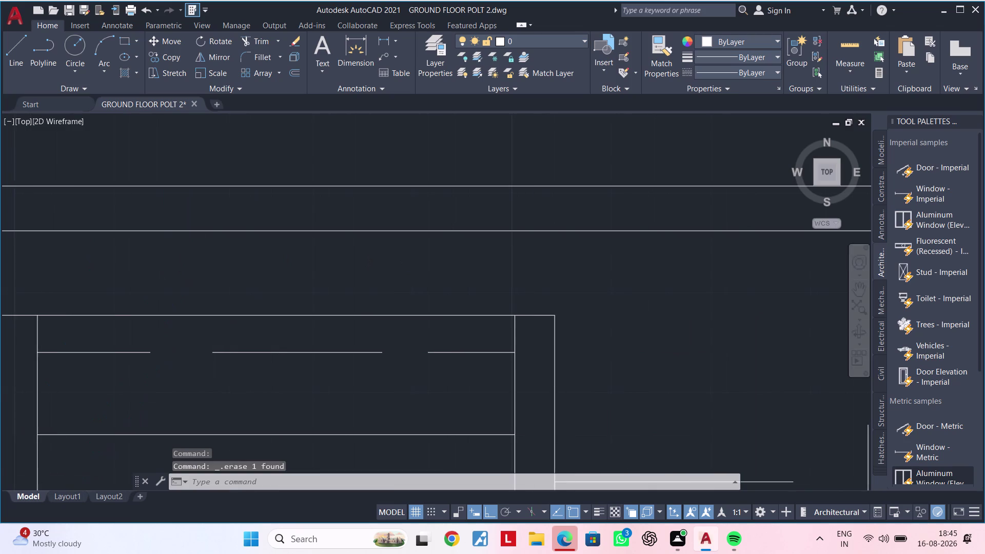
scroll(down, 3)
middle_drag(383, 263, 117, 269)
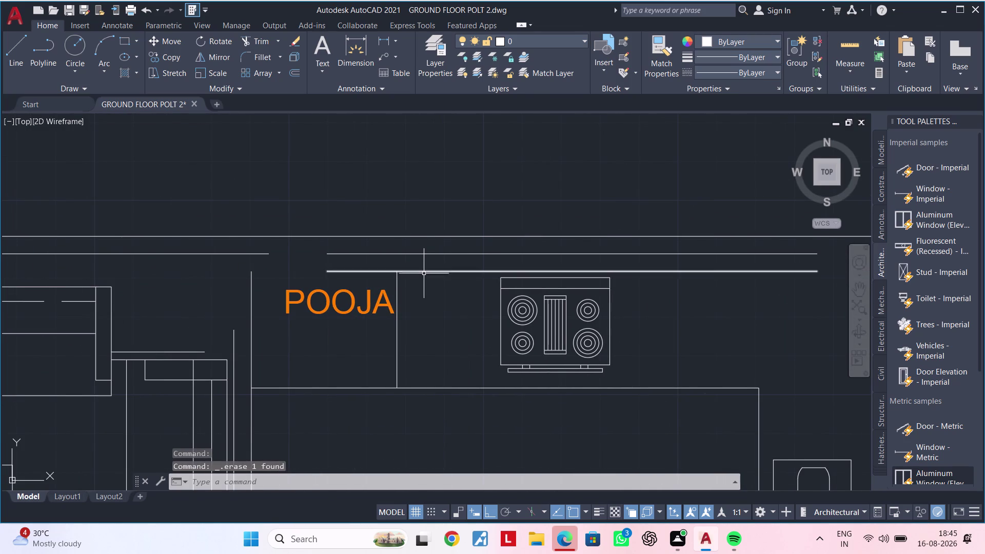
click(428, 270)
key(Delete)
scroll(down, 3)
middle_drag(580, 270, 405, 274)
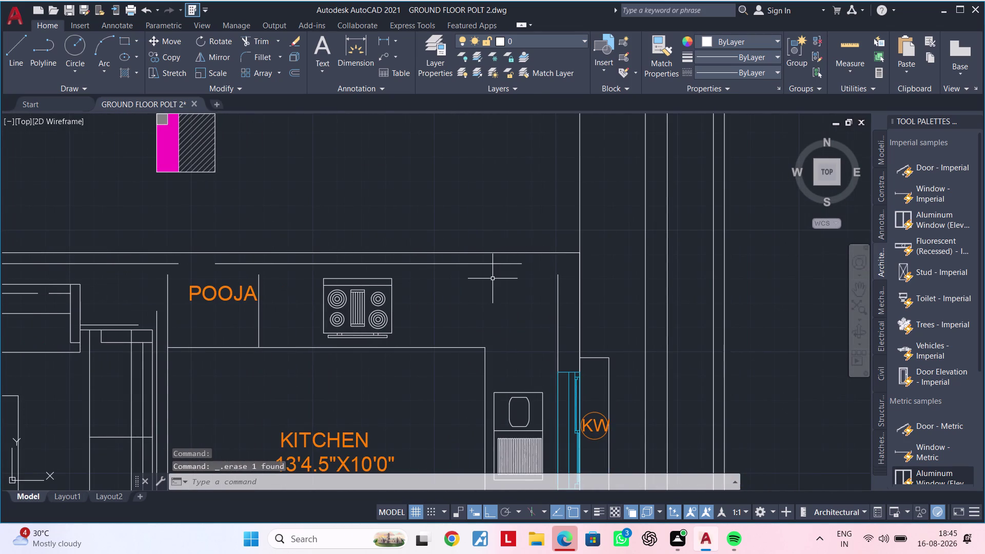
Extend the wall lines beside the Pooja room and nearby walls with EX.
text(EX)
key(space)
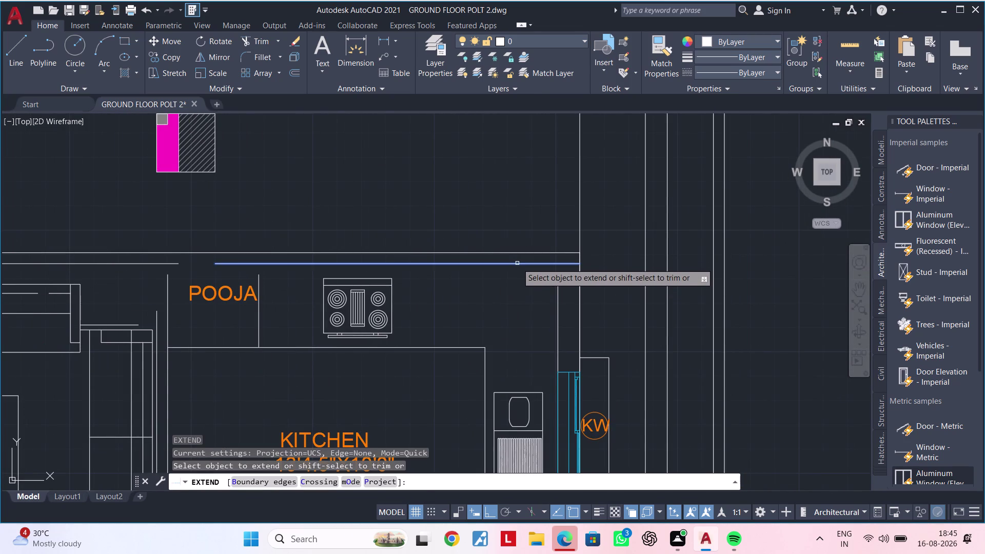
click(517, 263)
click(558, 289)
middle_drag(516, 292, 562, 288)
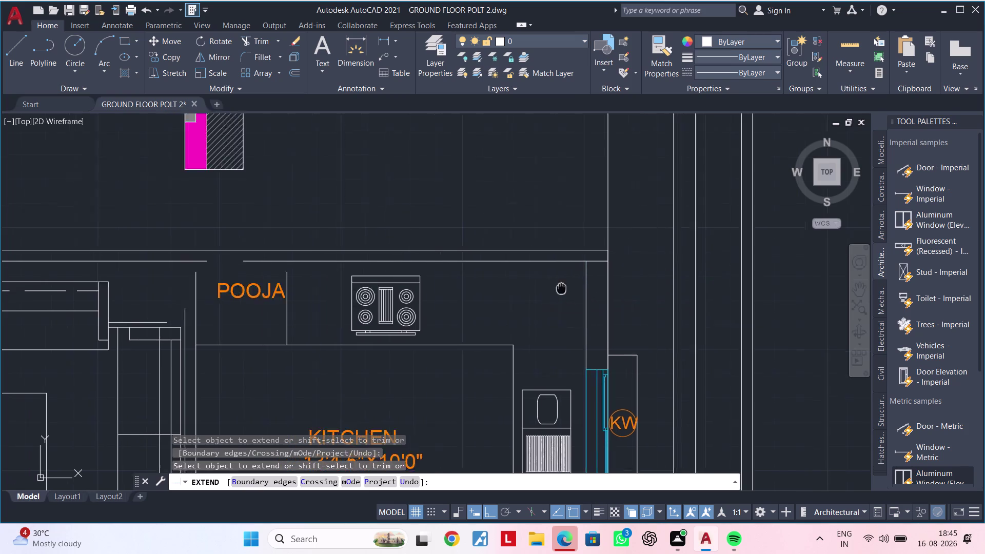
middle_drag(561, 288, 661, 284)
click(404, 301)
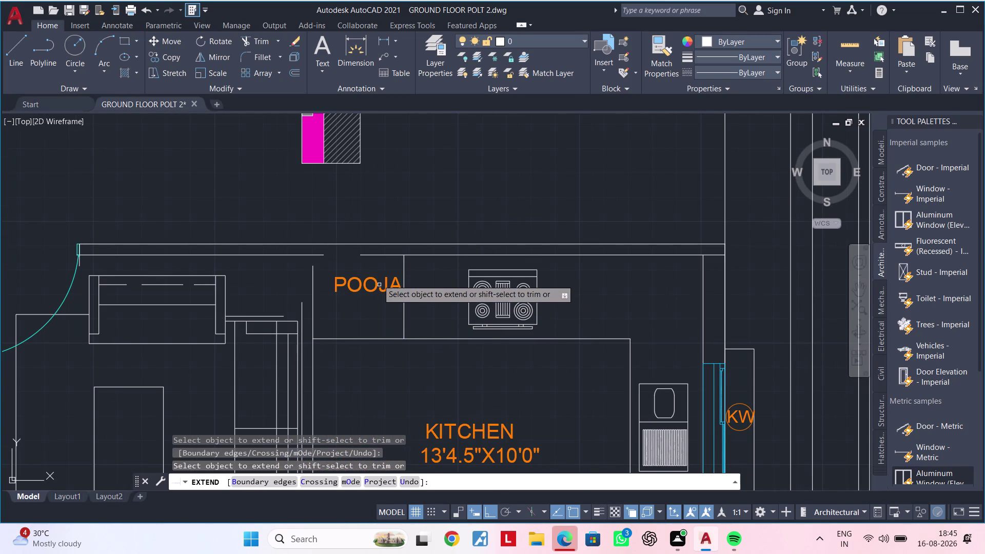
click(378, 255)
Try extending a line near the green column and a bedroom furniture line, then cancel.
scroll(down, 3)
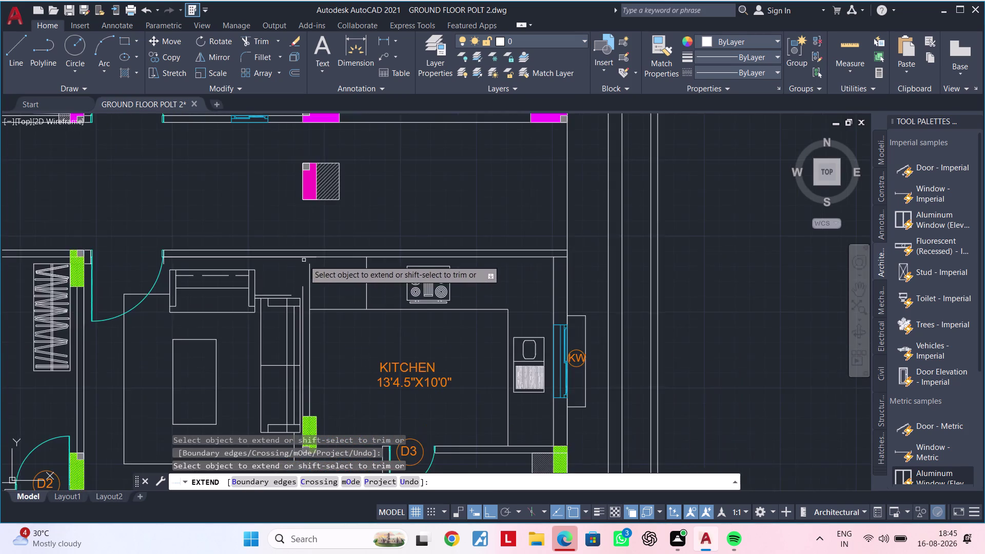
middle_drag(273, 264, 642, 244)
scroll(up, 3)
scroll(up, 3)
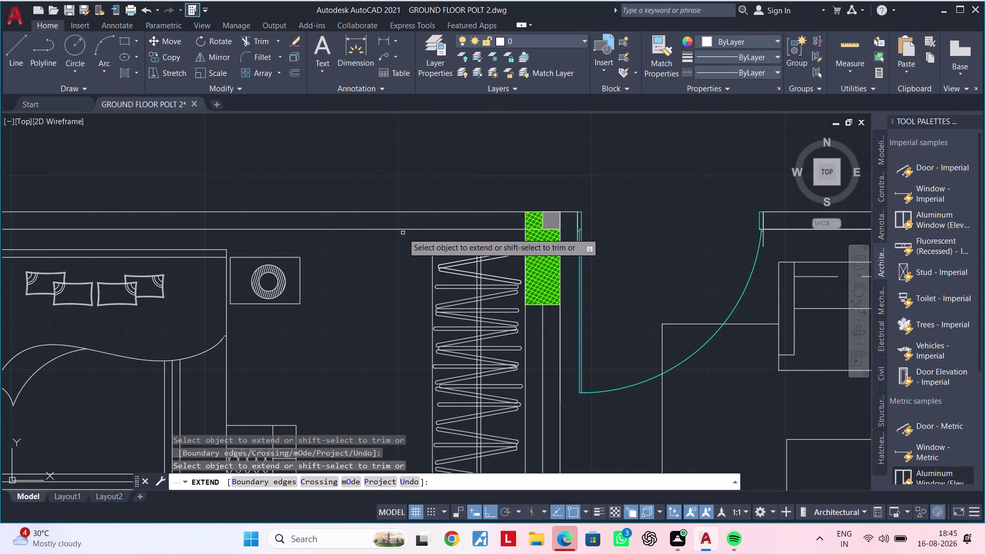
click(409, 230)
scroll(down, 3)
middle_drag(378, 253, 504, 243)
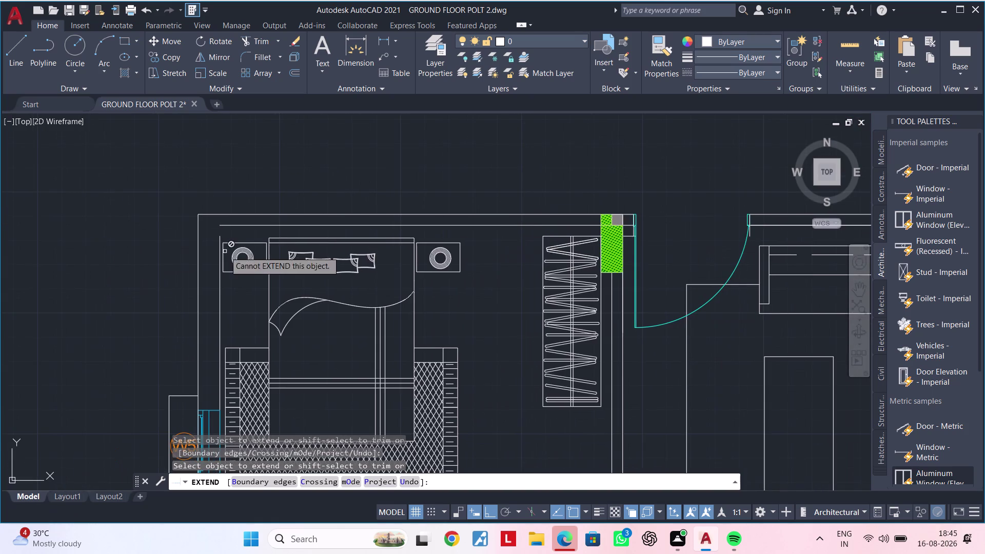
scroll(up, 3)
click(218, 233)
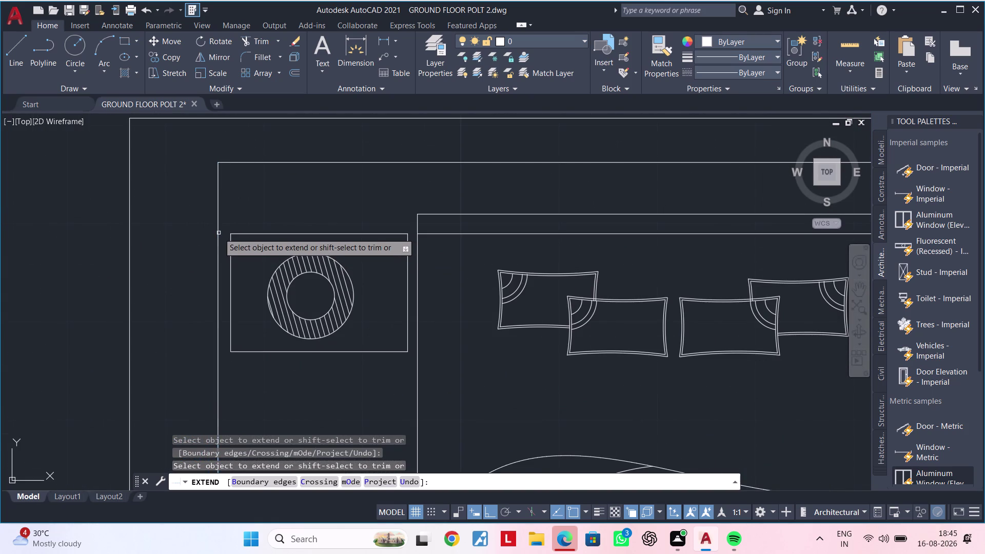
scroll(down, 3)
middle_drag(356, 213, 136, 220)
key(Escape)
key(Escape)
Cancel the leftover command and begin a window selection around the bedroom wardrobe.
scroll(up, 3)
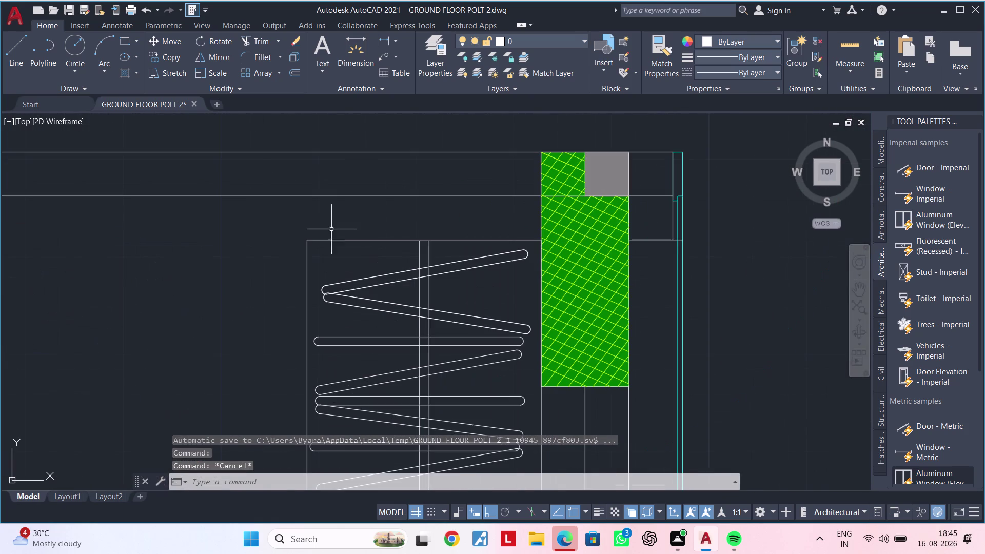
click(365, 240)
key(Escape)
scroll(down, 3)
middle_click(371, 239)
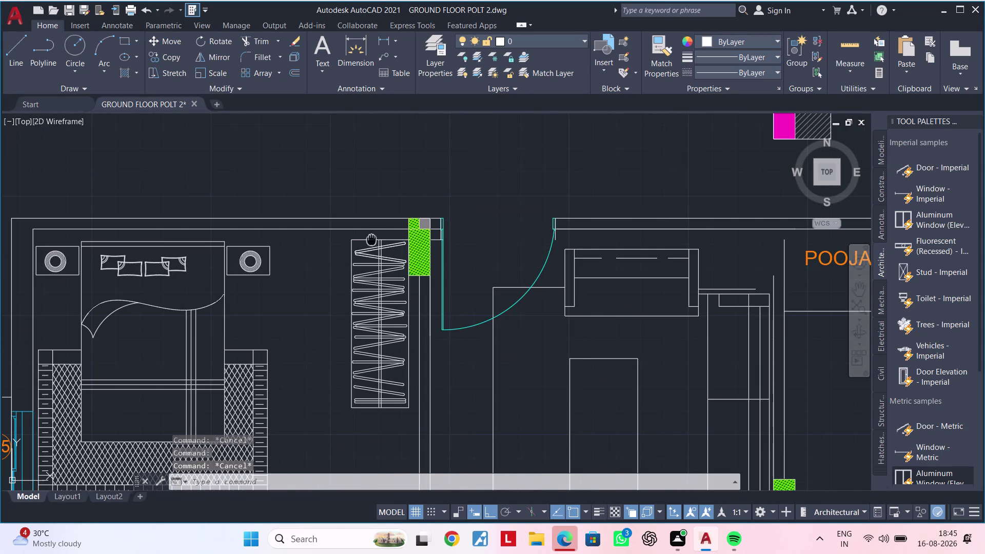
scroll(up, 3)
click(334, 221)
Window-select the 31-object bedroom wardrobe.
middle_drag(491, 362, 436, 254)
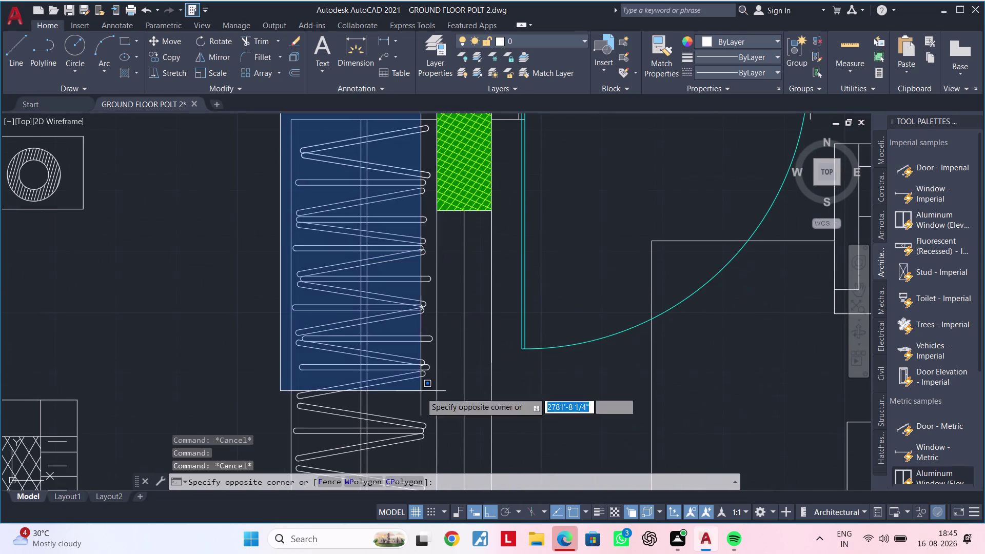
scroll(down, 3)
middle_drag(423, 396, 430, 321)
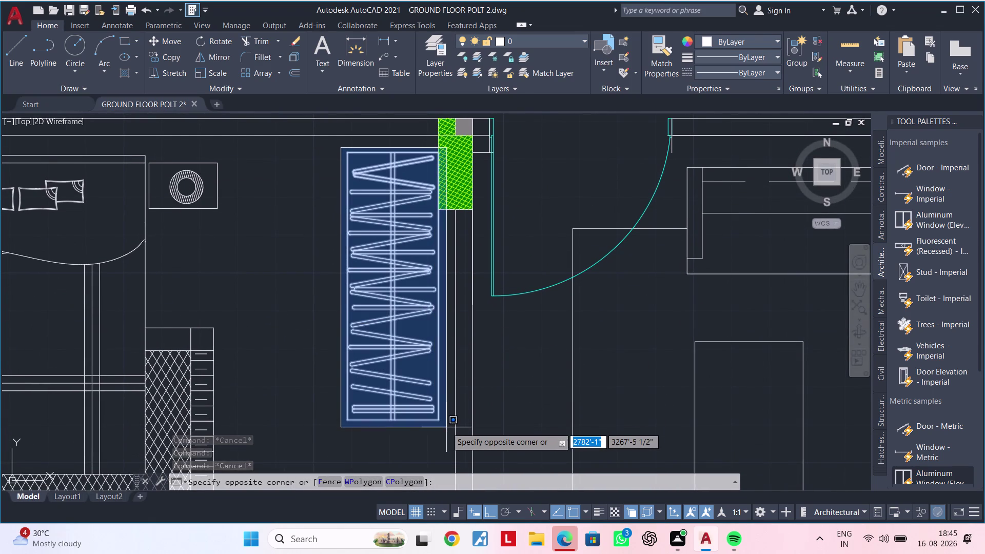
click(446, 427)
Move the wardrobe straight up so it sits against the top wall.
text(M)
key(space)
middle_drag(402, 317, 402, 461)
scroll(up, 3)
click(392, 302)
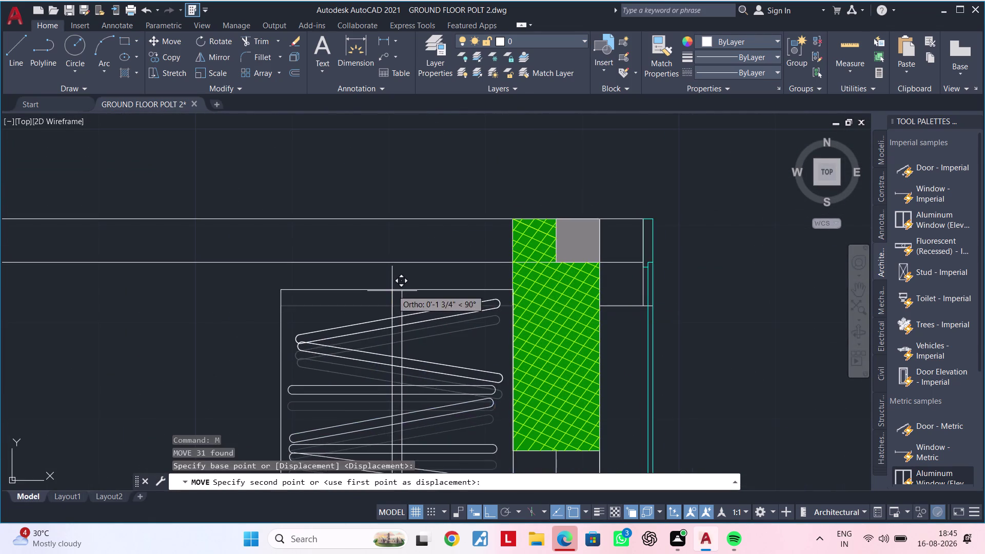
click(392, 275)
Check the moved wardrobe near the column corner and clear leftover commands.
scroll(down, 3)
middle_drag(349, 297, 487, 282)
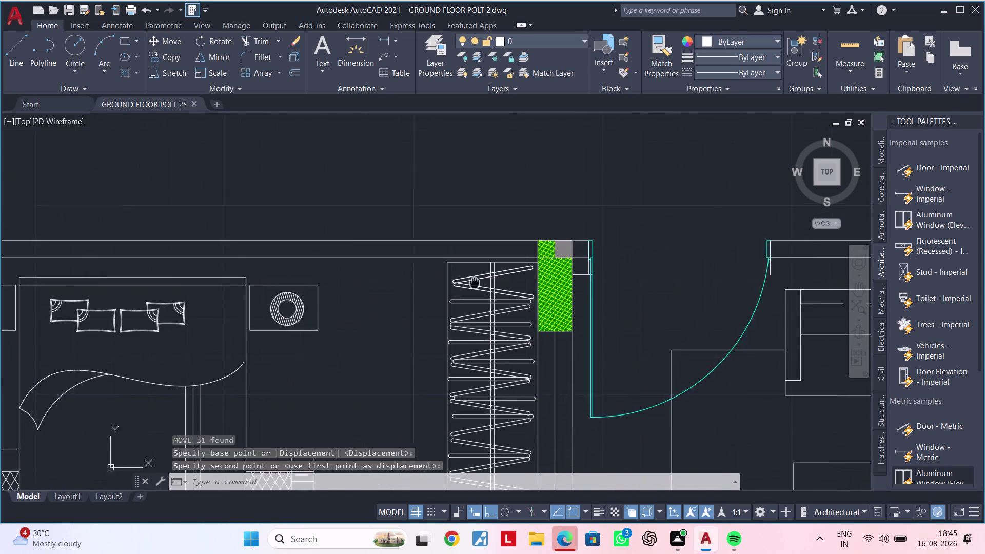
middle_drag(488, 282, 499, 281)
scroll(up, 3)
middle_drag(644, 299, 481, 330)
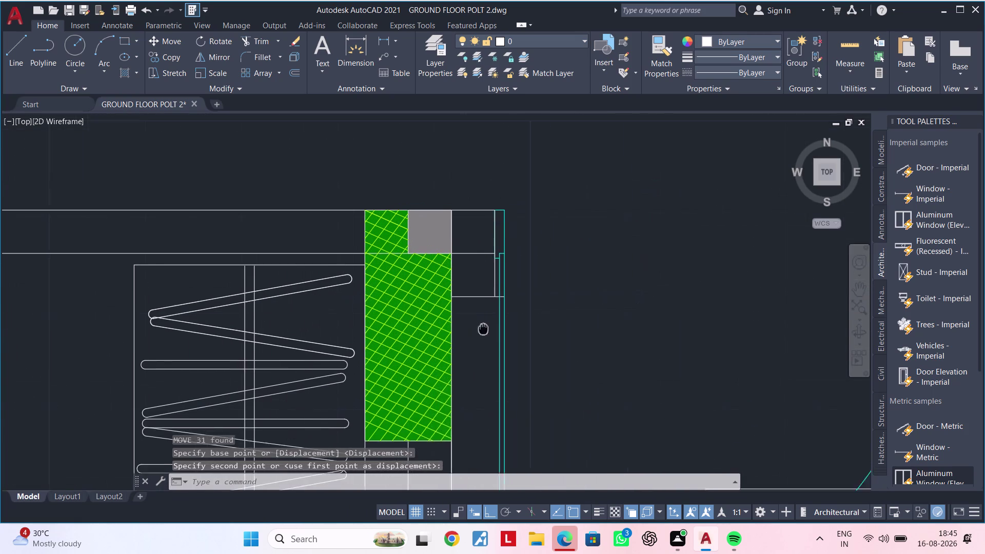
middle_drag(482, 329, 481, 329)
key(Escape)
key(Escape)
text(TR)
key(space)
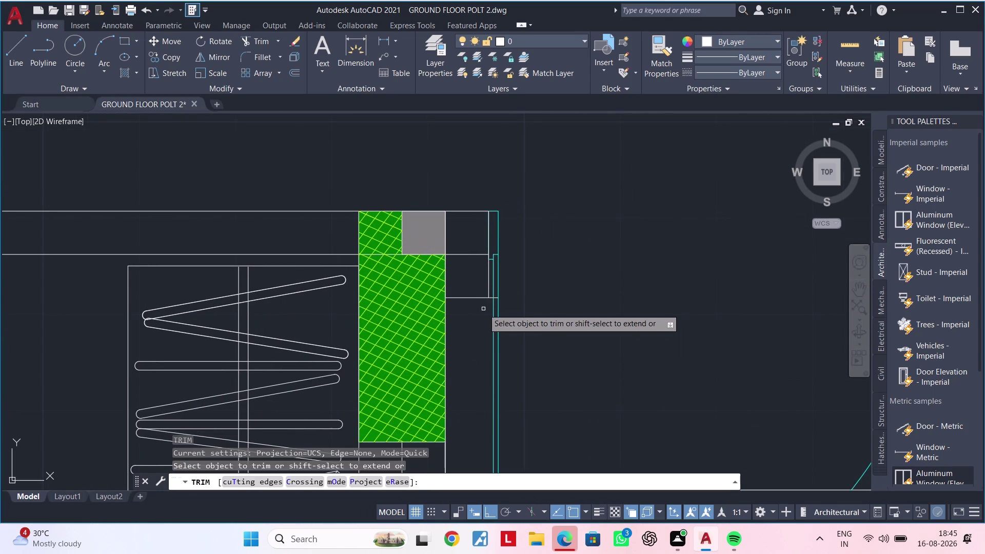
drag(478, 313, 477, 283)
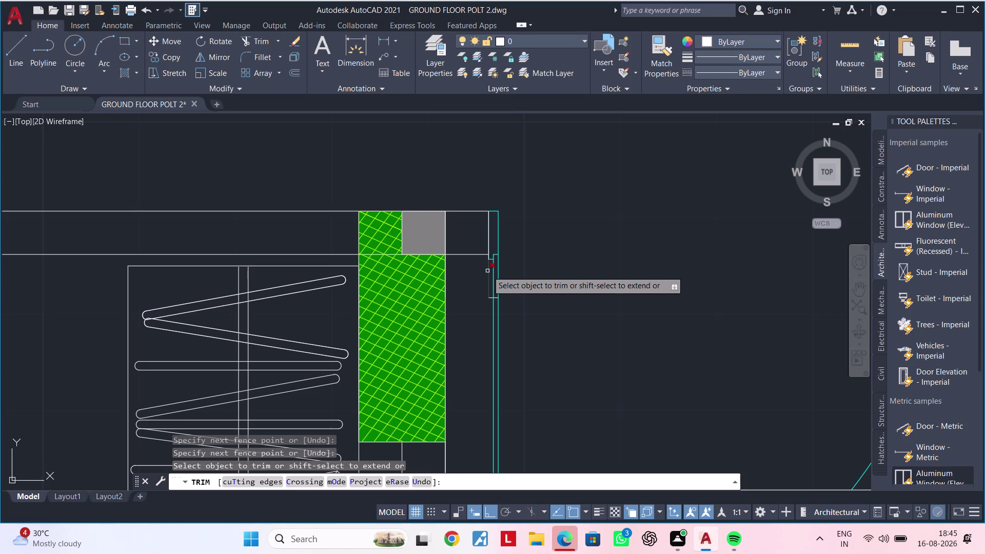
click(487, 271)
scroll(up, 3)
key(Escape)
click(511, 283)
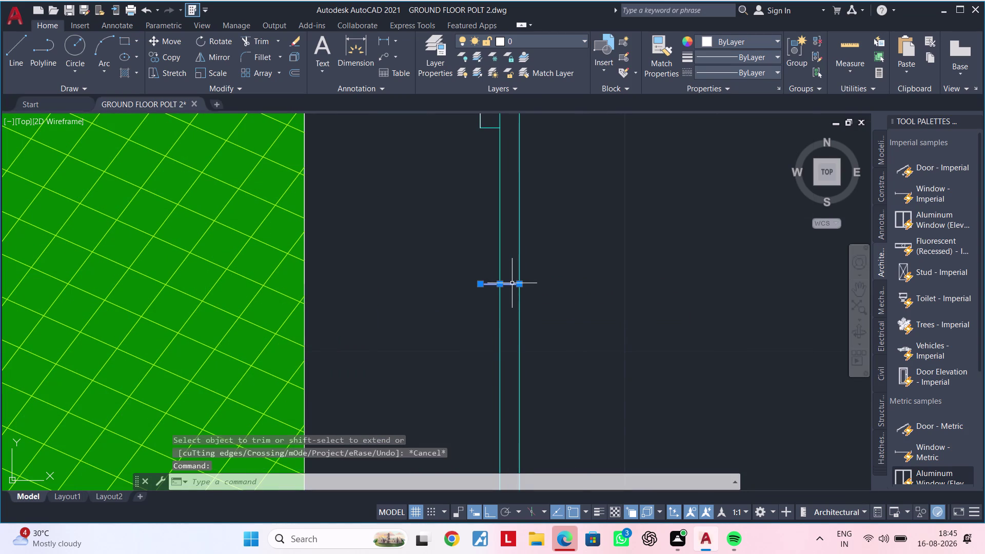
key(Delete)
scroll(down, 3)
scroll(down, 3)
middle_drag(610, 281, 215, 321)
scroll(up, 3)
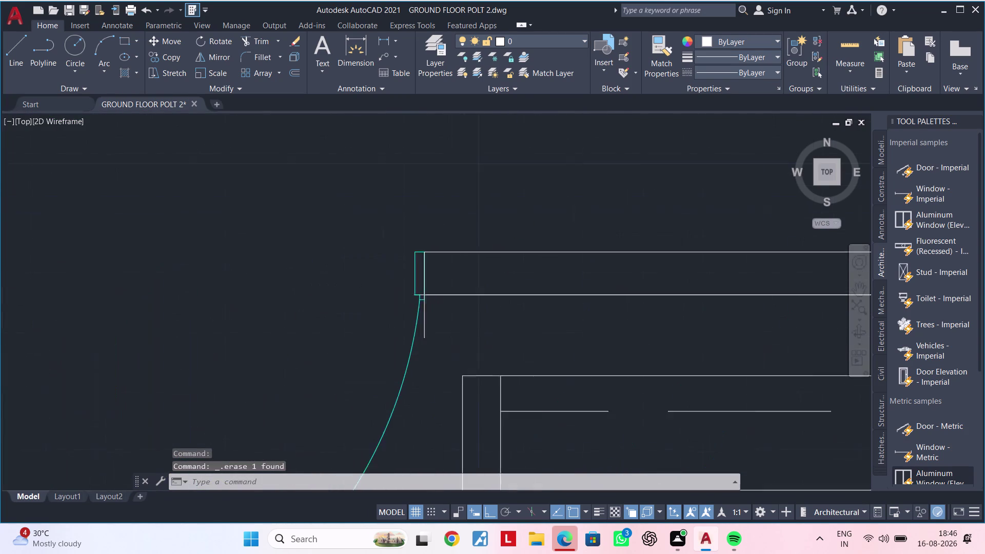
scroll(up, 3)
scroll(up, 3)
text(TR)
key(space)
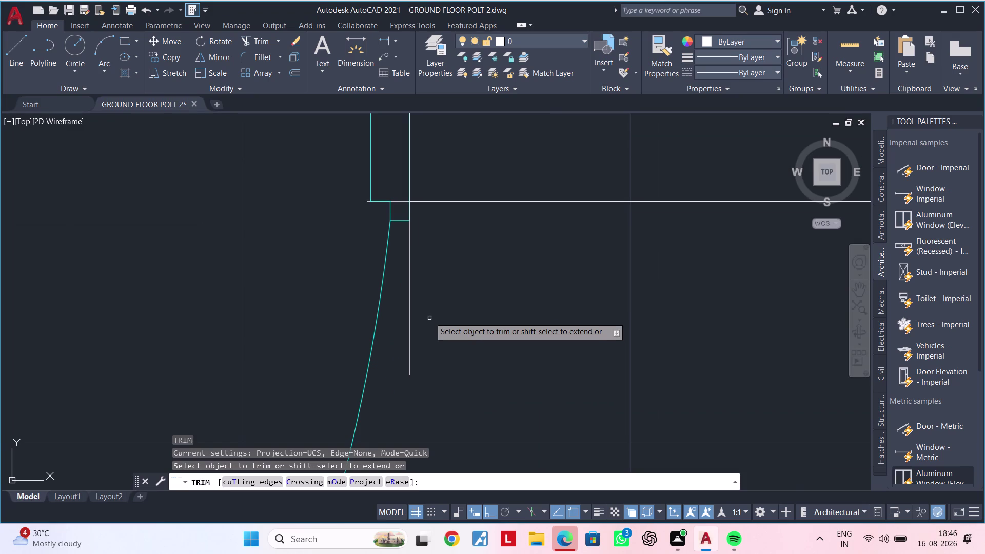
click(410, 301)
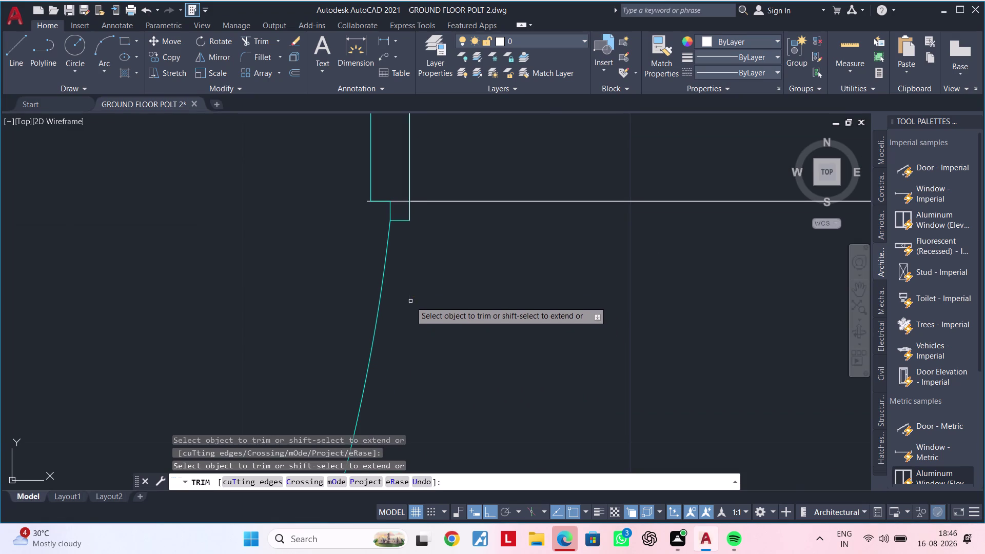
scroll(up, 3)
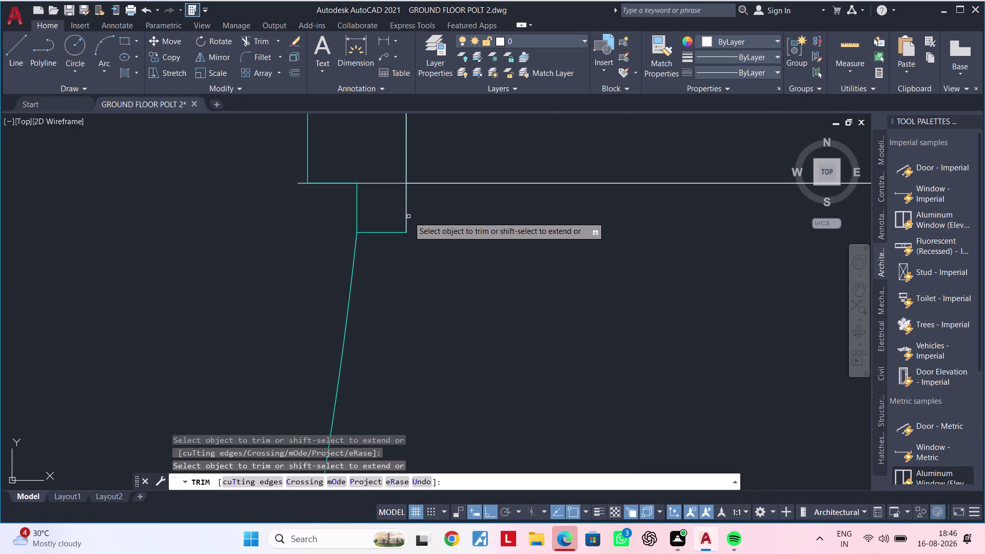
click(405, 216)
click(440, 264)
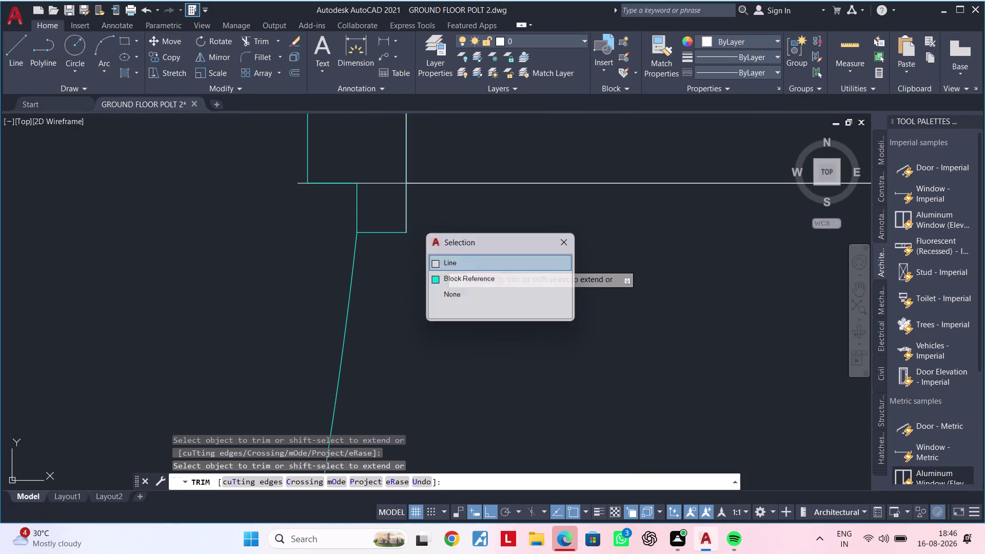
scroll(down, 3)
middle_drag(439, 308, 435, 438)
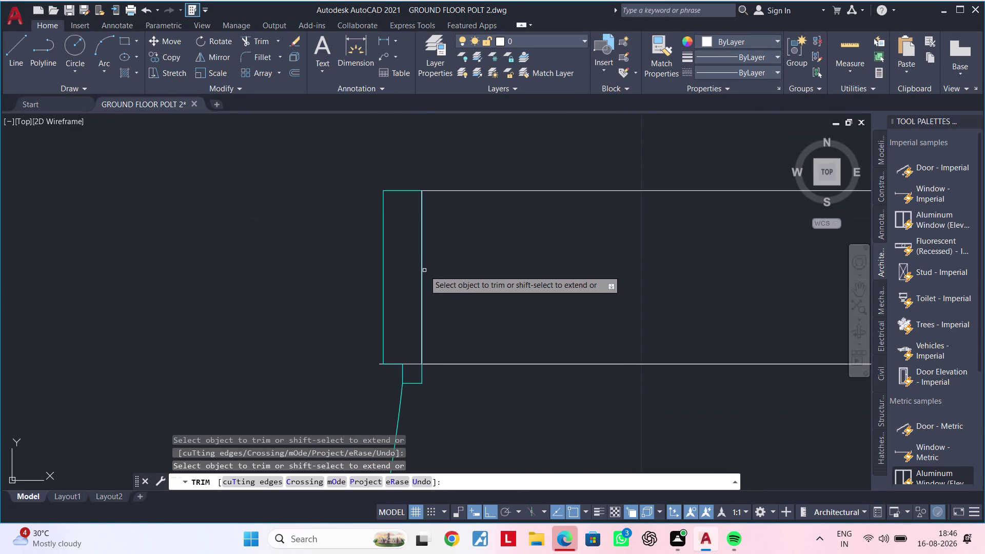
click(421, 271)
click(467, 320)
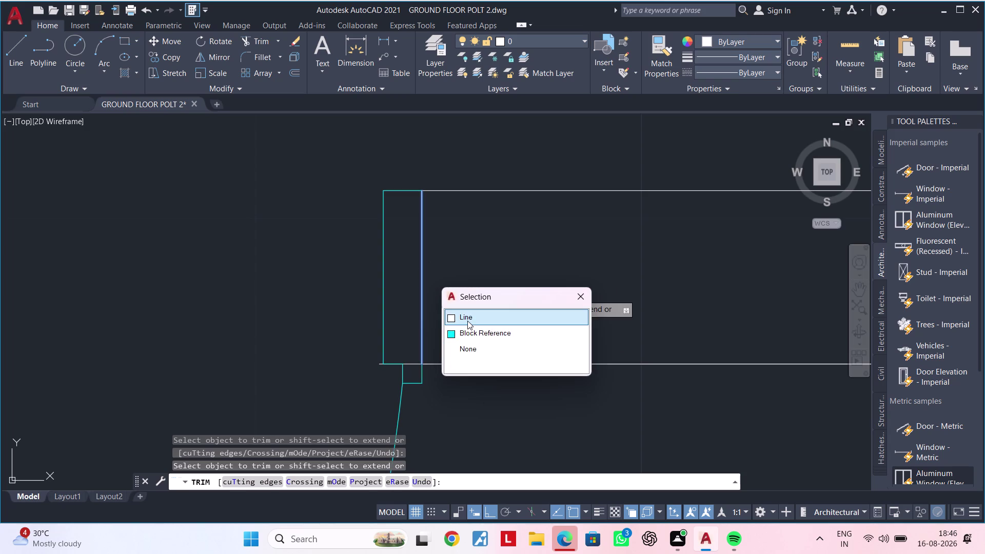
key(Escape)
key(Escape)
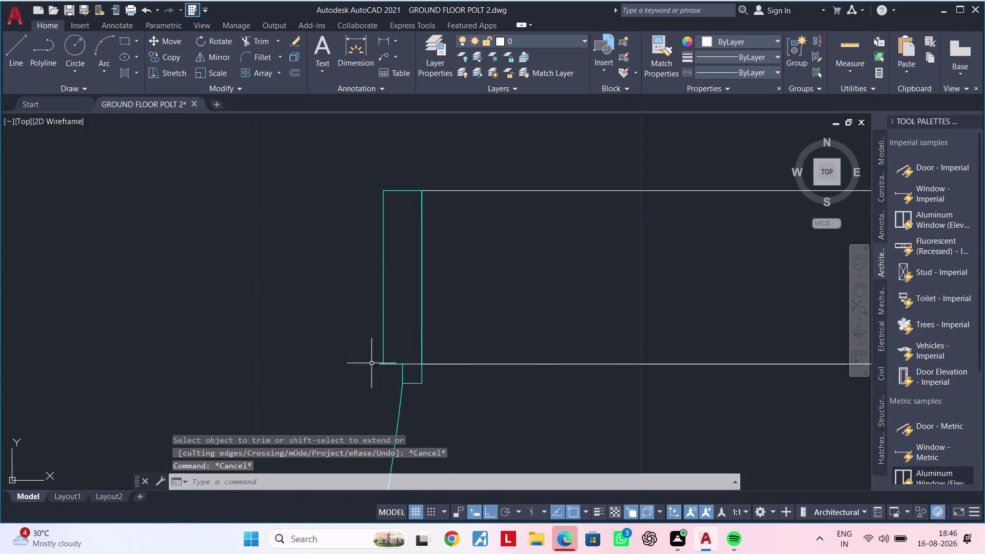
scroll(up, 3)
text(TR)
key(space)
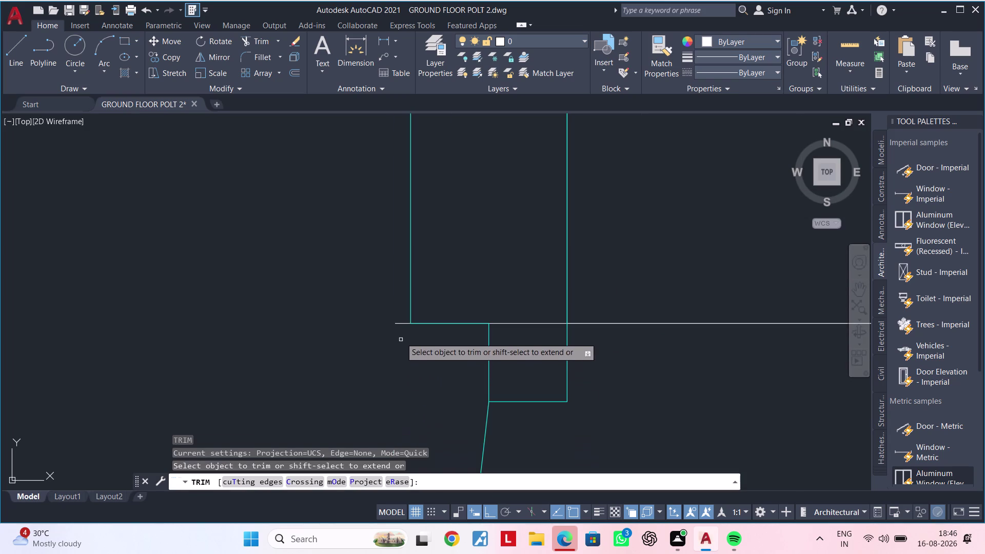
click(400, 323)
scroll(down, 3)
scroll(up, 3)
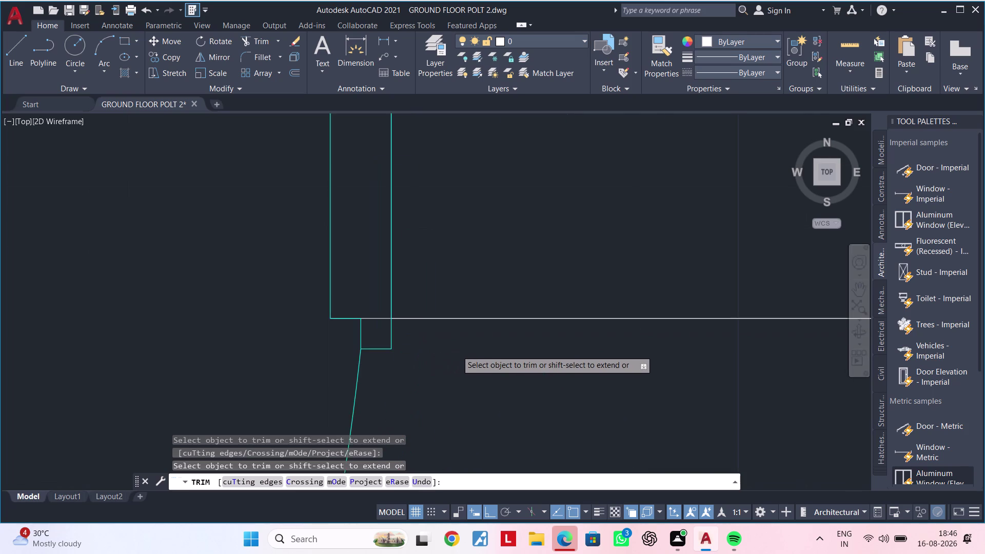
middle_drag(459, 359, 470, 499)
scroll(down, 3)
scroll(down, 3)
scroll(down, 3)
middle_drag(521, 403, 385, 390)
scroll(down, 3)
middle_drag(551, 376, 375, 345)
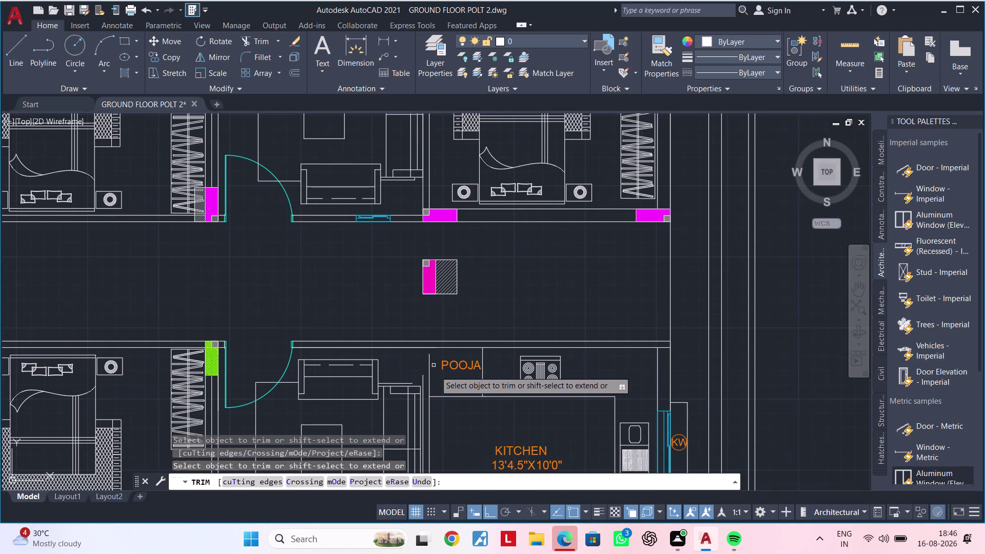
middle_drag(456, 381, 470, 344)
scroll(up, 3)
key(Escape)
key(Escape)
key(Escape)
key(Escape)
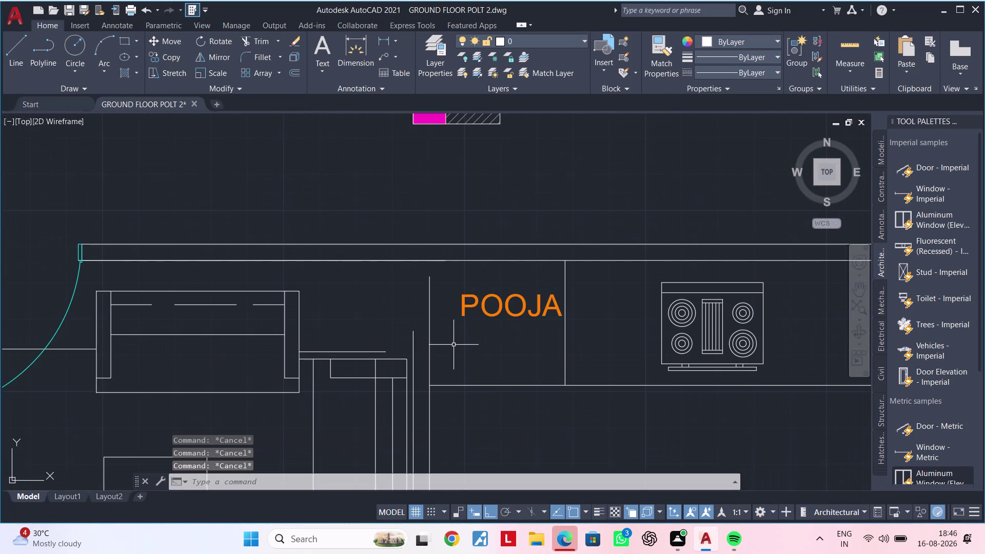
text(E)
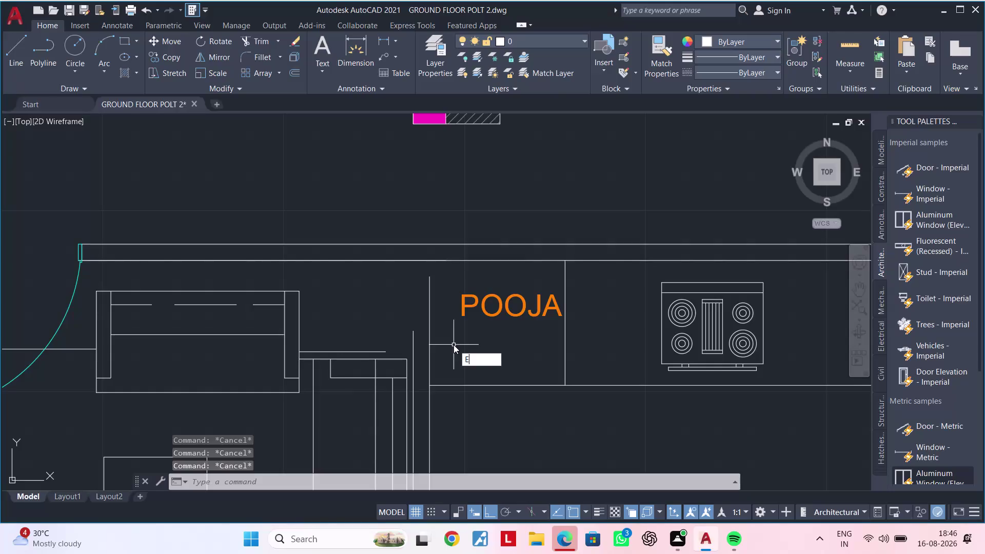
text(X)
key(space)
drag(443, 336, 395, 337)
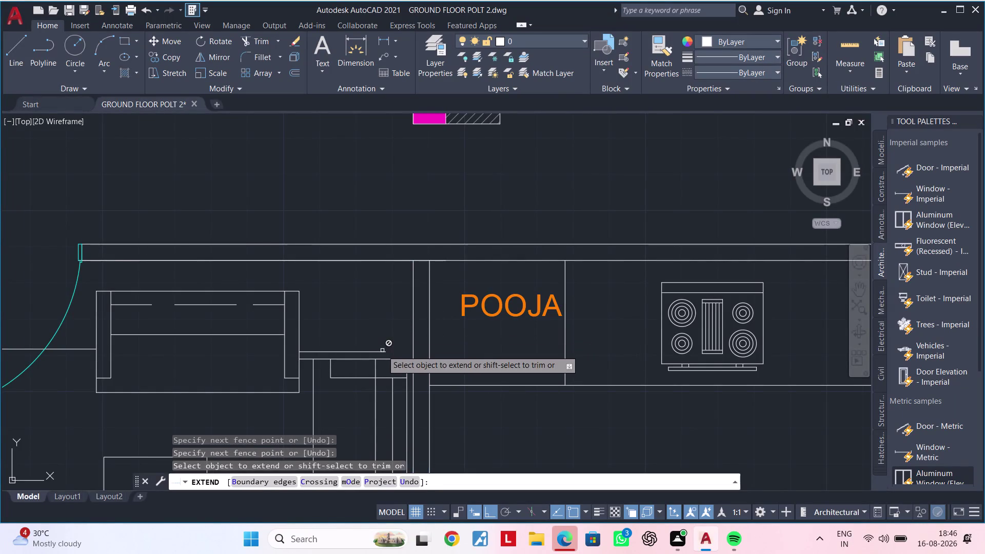
click(382, 350)
key(Escape)
key(Escape)
scroll(down, 3)
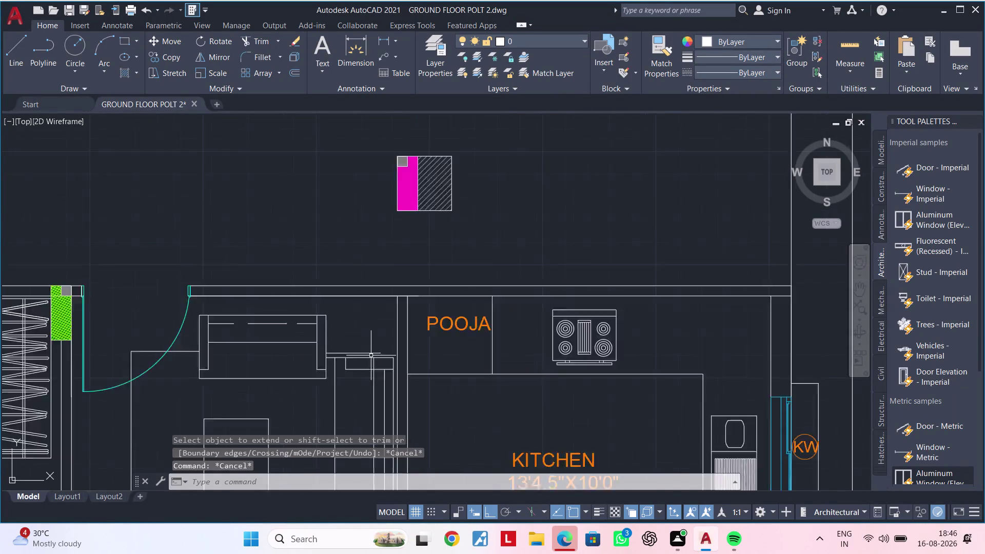
scroll(down, 3)
scroll(up, 3)
scroll(down, 3)
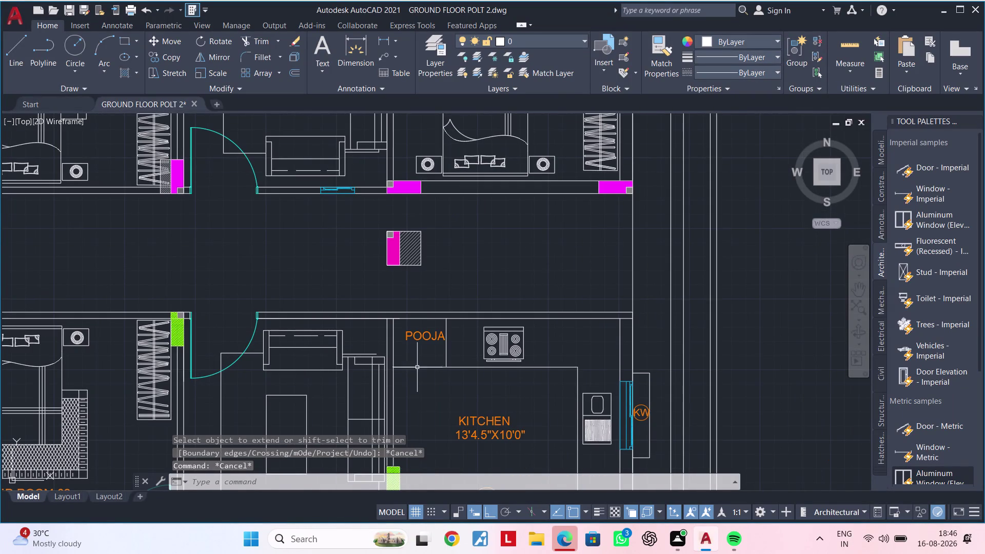
scroll(down, 3)
middle_drag(426, 416, 415, 250)
middle_drag(478, 427, 479, 236)
middle_click(467, 350)
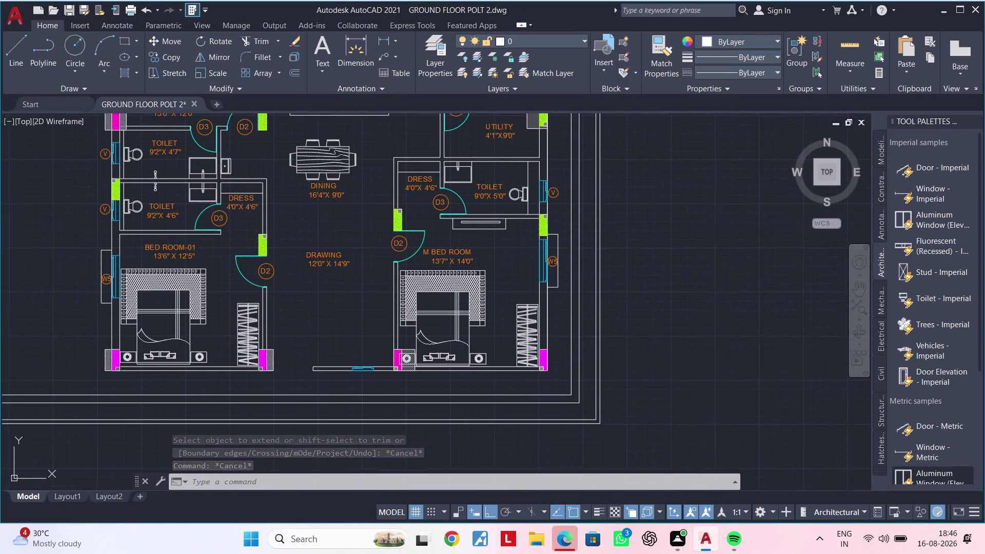
scroll(up, 3)
middle_drag(330, 315, 327, 396)
Move the bedroom-wall window onto the corridor's lower wall line above Pooja.
click(335, 355)
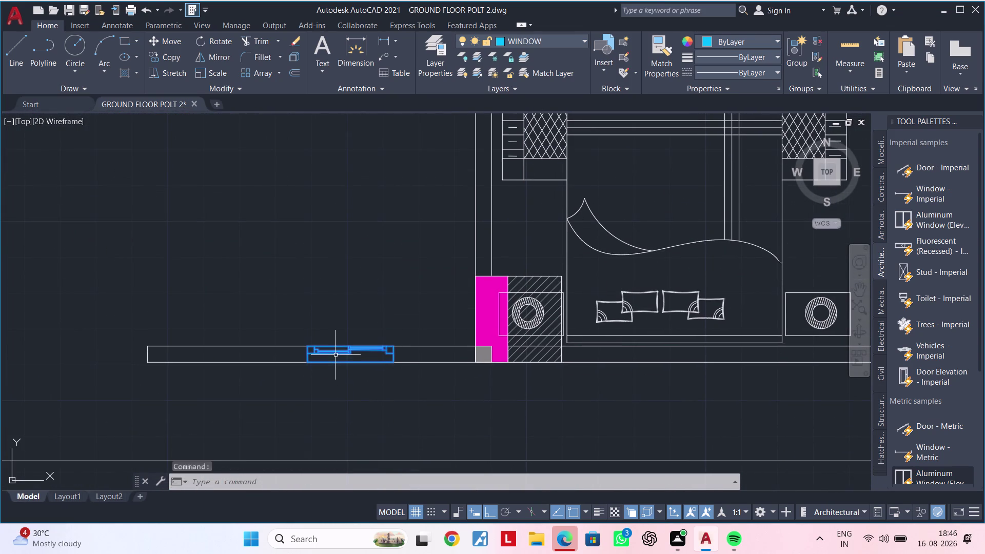
text(M)
key(space)
click(395, 346)
scroll(down, 3)
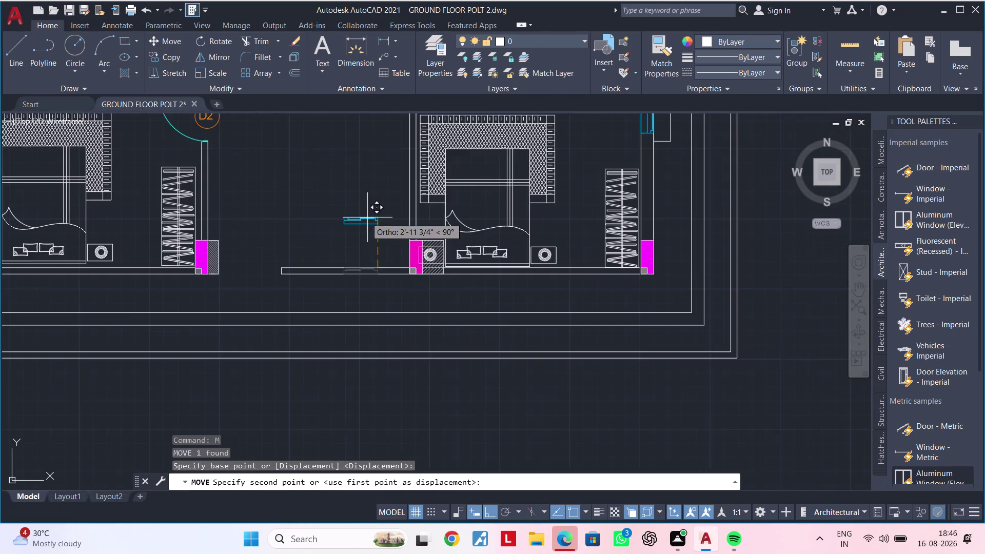
middle_drag(365, 222, 398, 424)
middle_drag(391, 241, 404, 472)
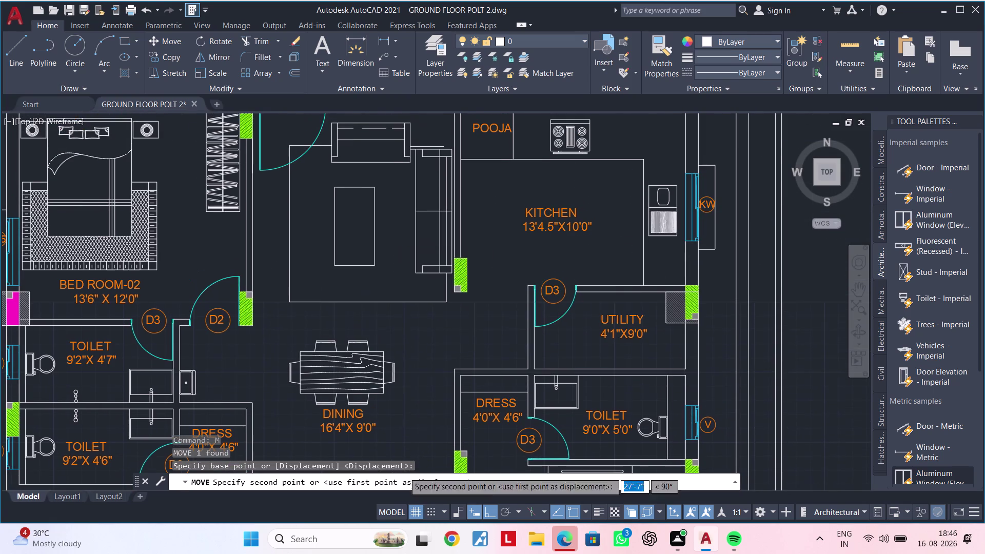
middle_drag(382, 268, 382, 477)
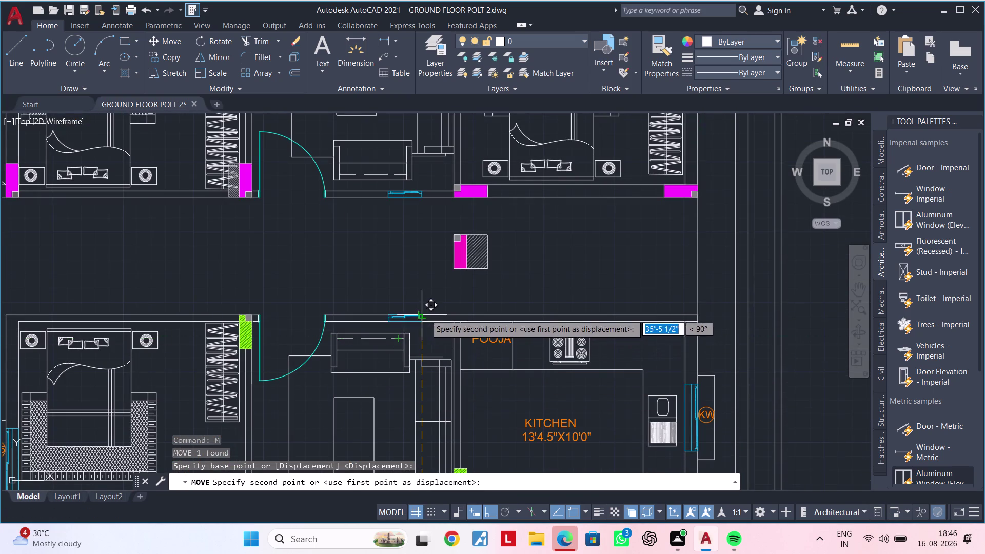
scroll(up, 3)
click(409, 319)
Cancel the pending move and clear any leftover commands.
scroll(down, 3)
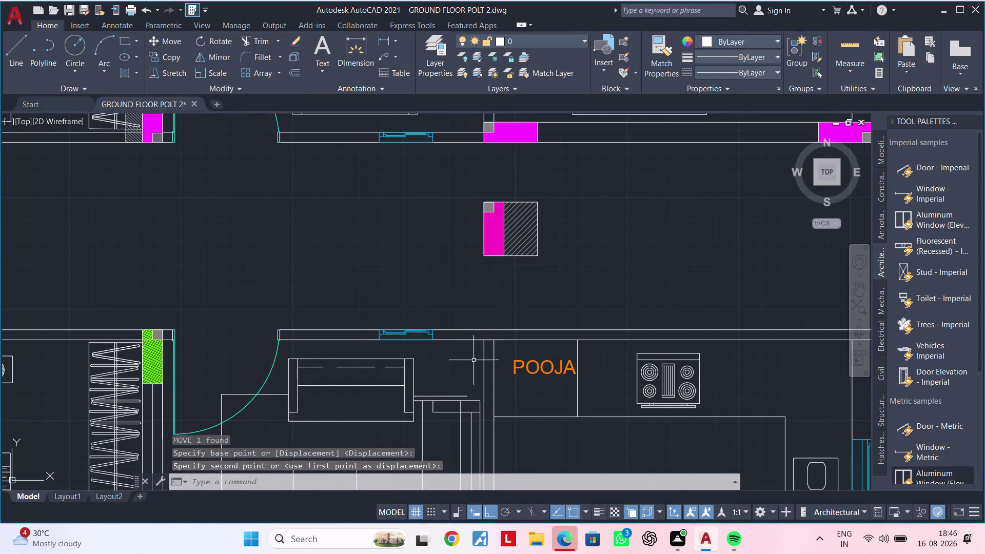
key(Escape)
key(Escape)
scroll(down, 3)
key(Escape)
key(Escape)
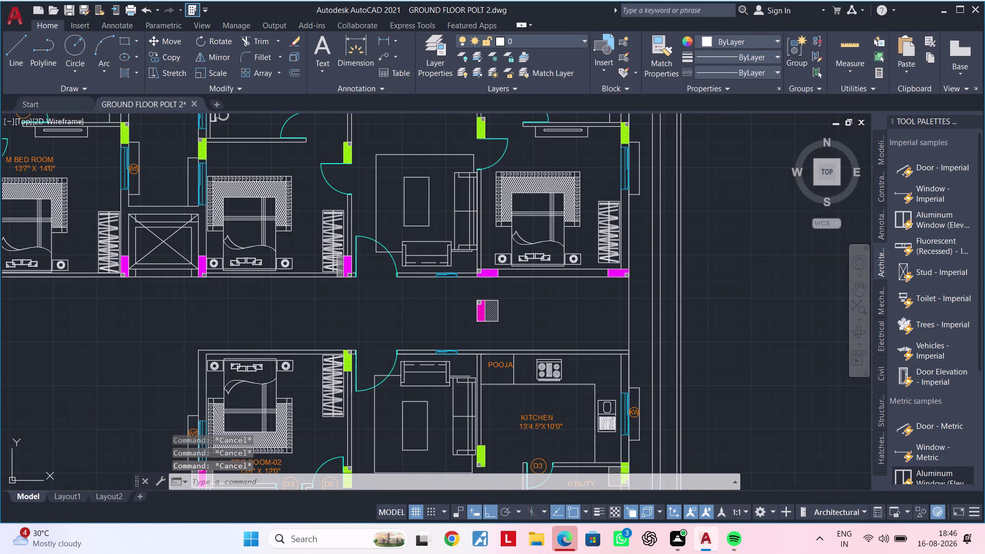
scroll(up, 3)
scroll(down, 3)
Centre the detached hatched corridor column in view and begin selecting it.
middle_drag(422, 376, 469, 364)
scroll(up, 3)
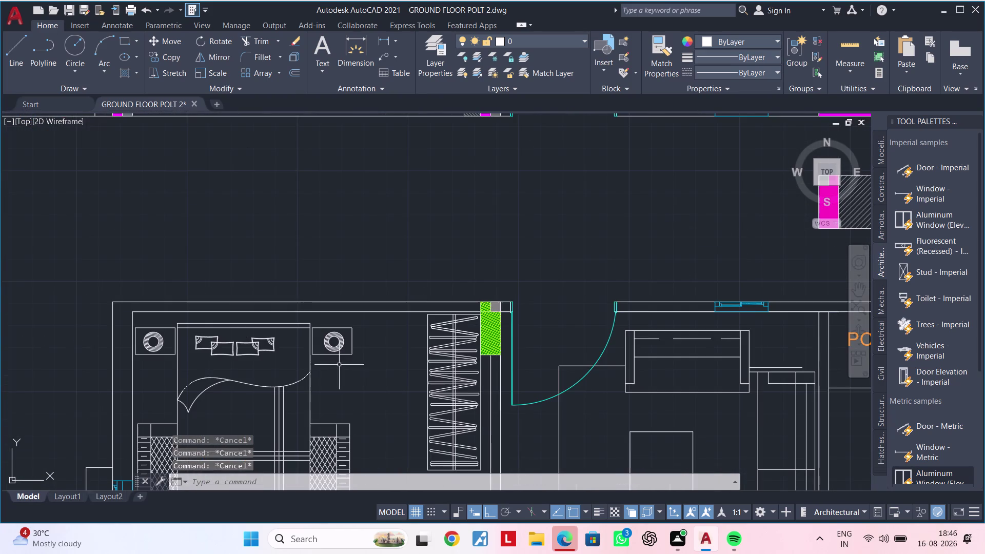
middle_drag(364, 373, 383, 331)
middle_drag(396, 332, 205, 388)
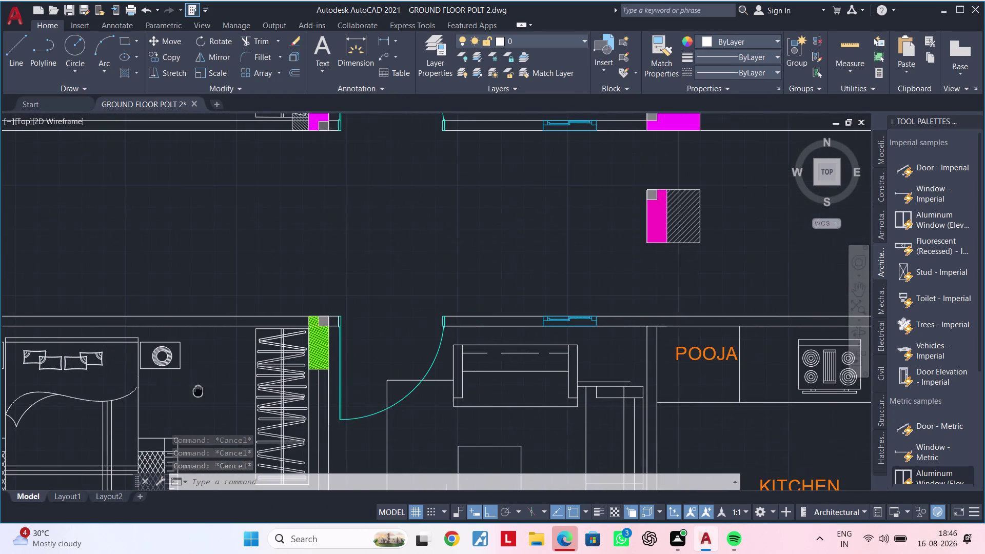
middle_drag(443, 395, 325, 389)
scroll(down, 3)
middle_drag(373, 434, 270, 315)
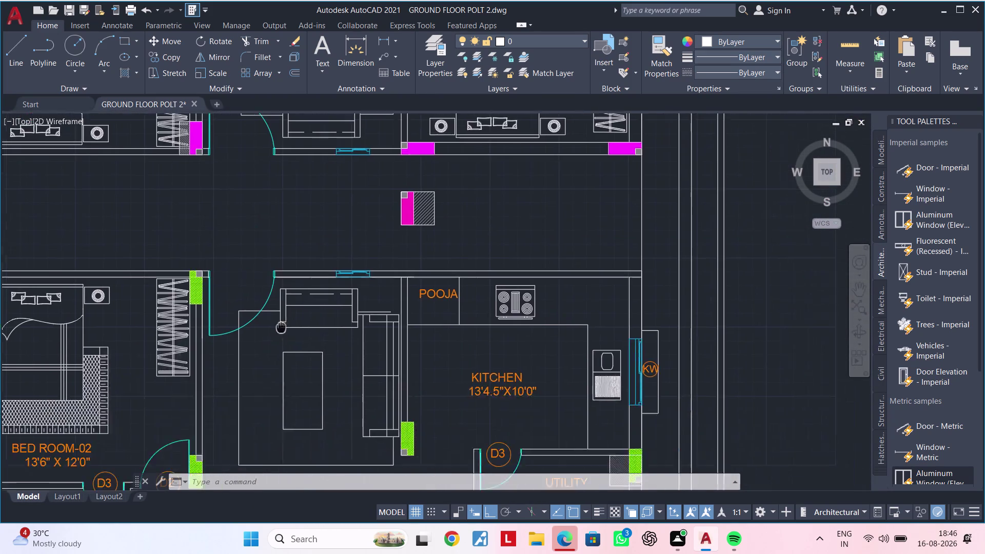
middle_drag(270, 314, 266, 308)
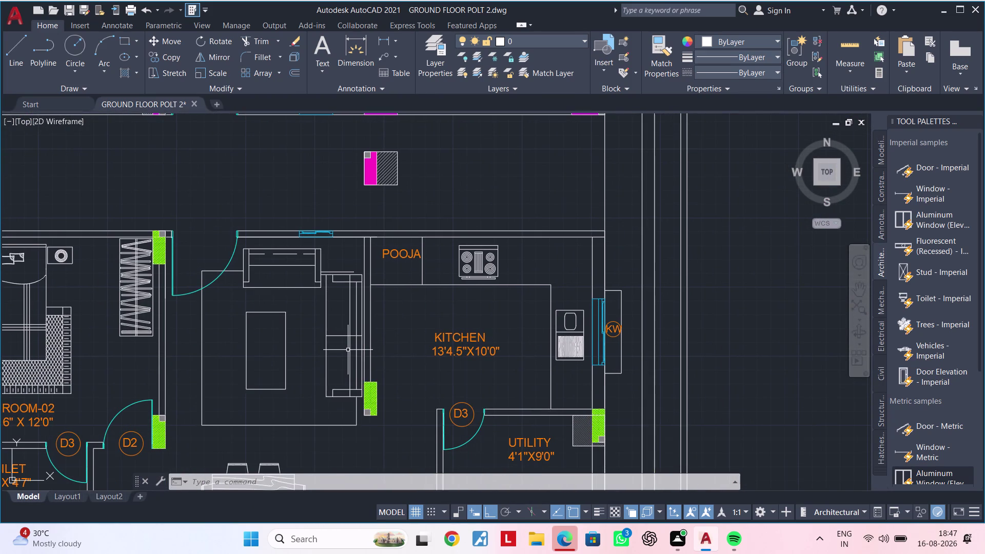
middle_drag(395, 333, 330, 458)
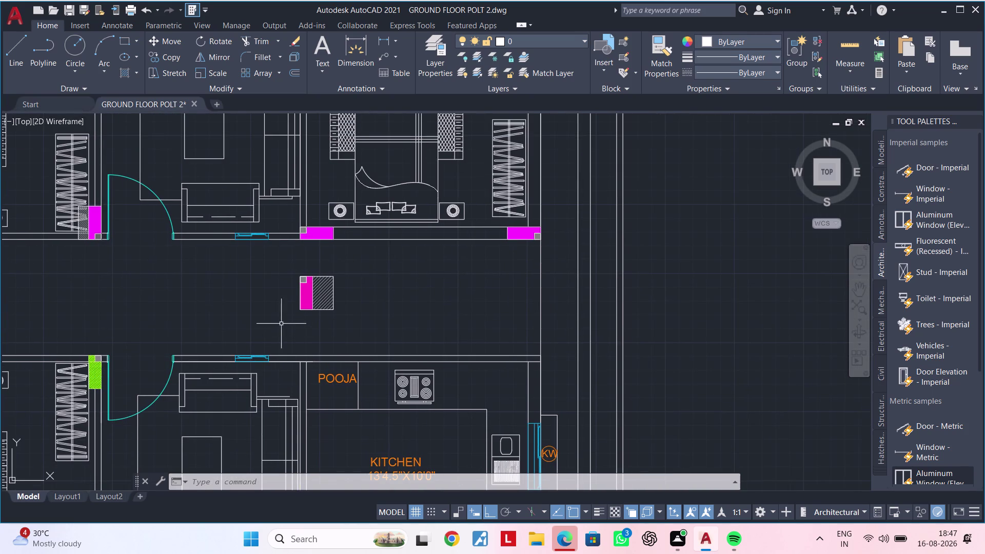
click(279, 279)
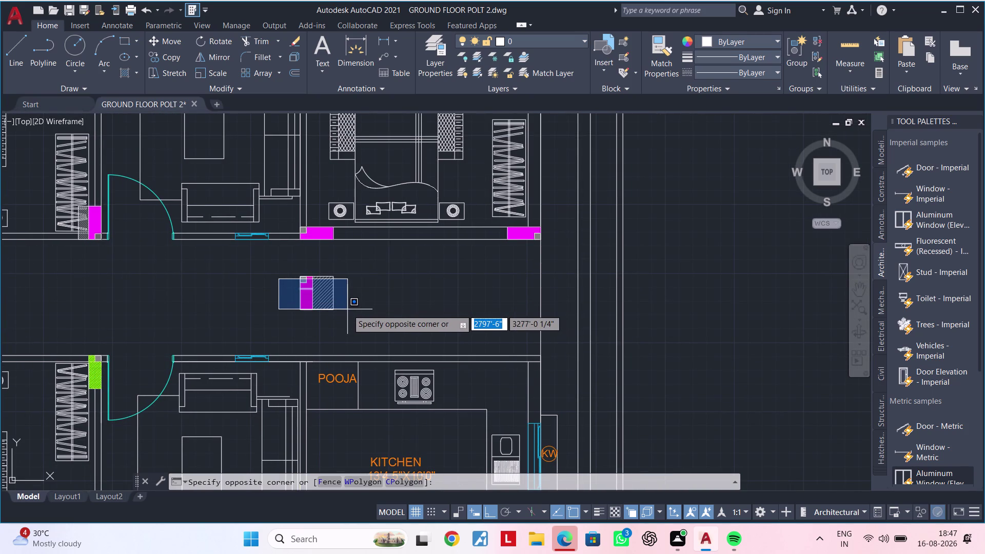
Window-select the hatched corridor column, then abandon a started Mirror (MI).
click(347, 310)
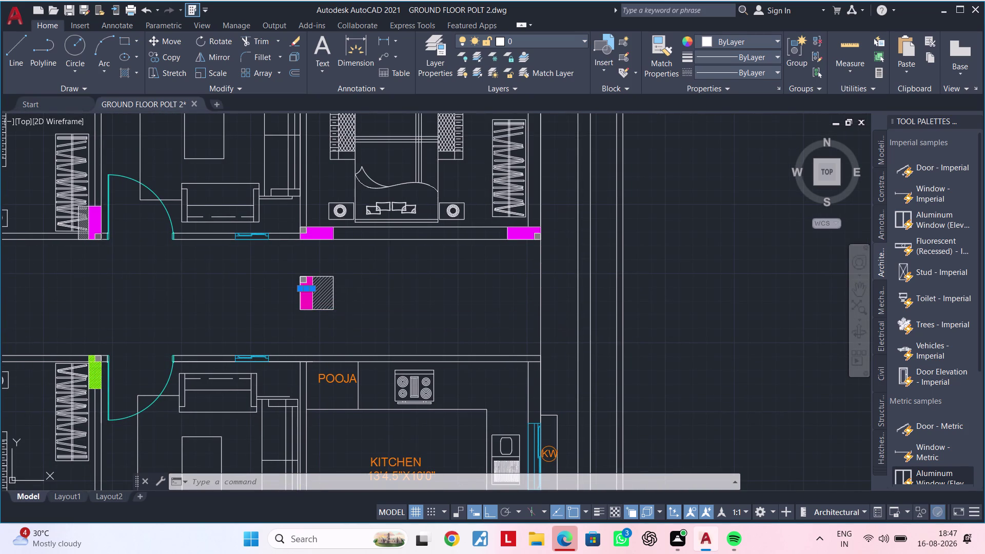
key(Escape)
drag(280, 256, 293, 261)
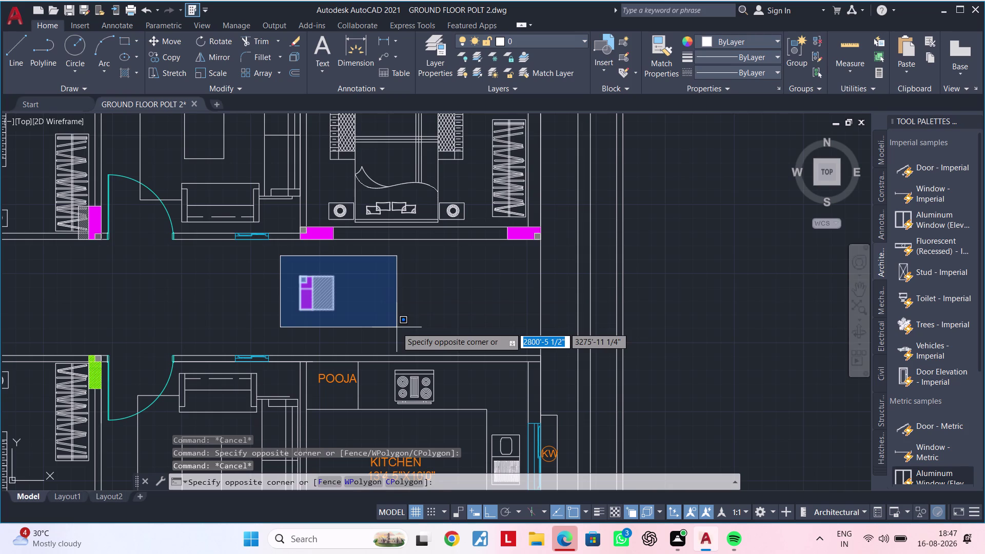
click(396, 327)
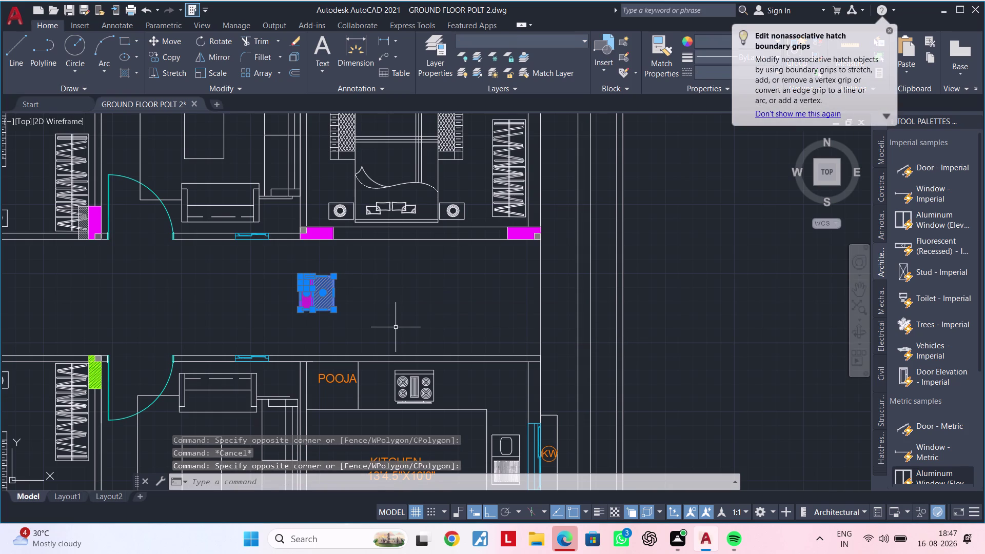
text(MI)
key(space)
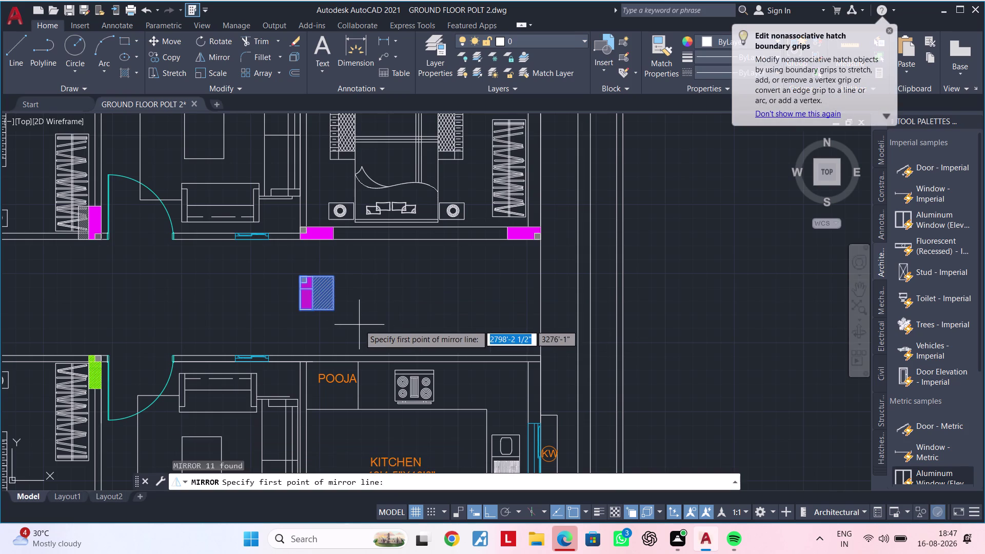
key(Escape)
key(Escape)
Reselect the column and start a rotation (RO) about a pivot, then cancel it.
click(292, 257)
click(382, 336)
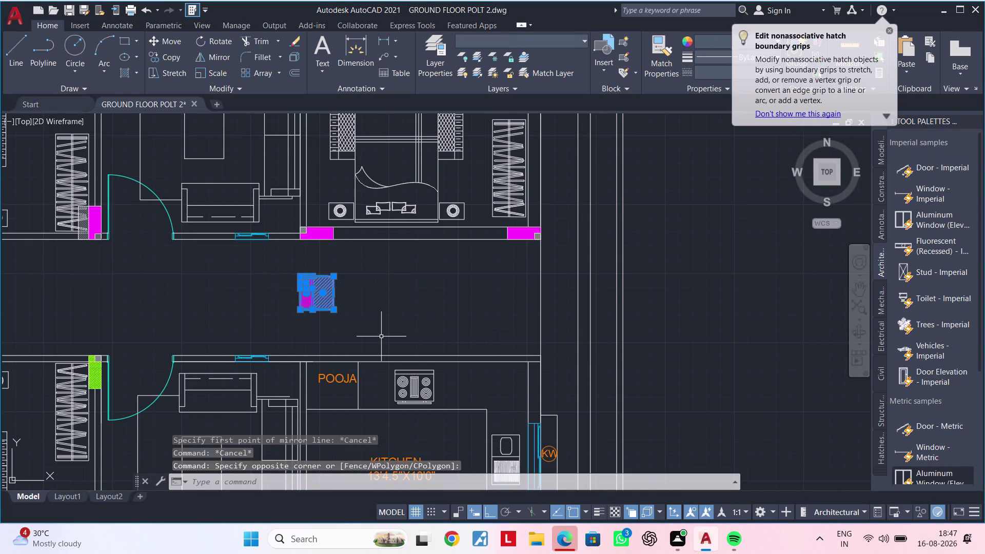
text(RO)
key(space)
click(360, 286)
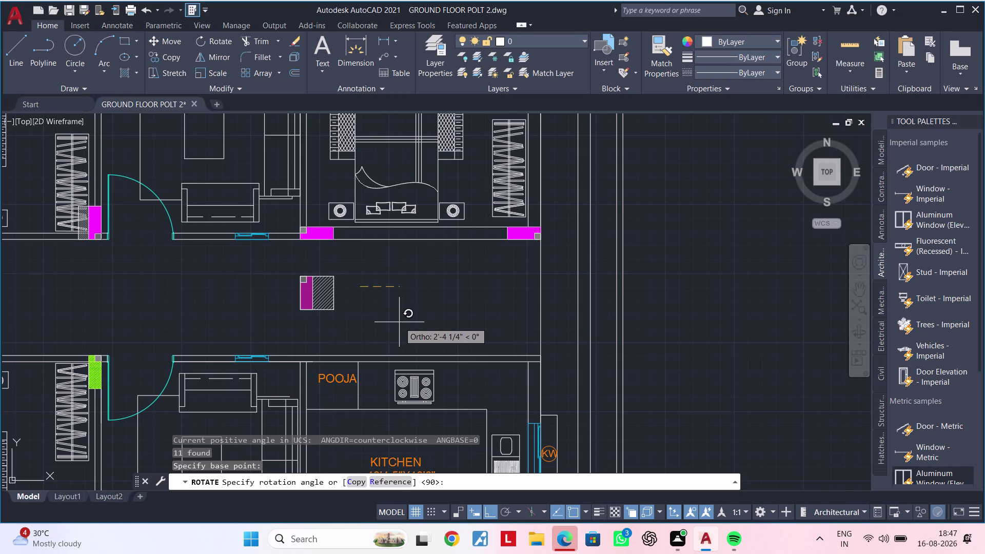
key(Escape)
key(Escape)
key(Escape)
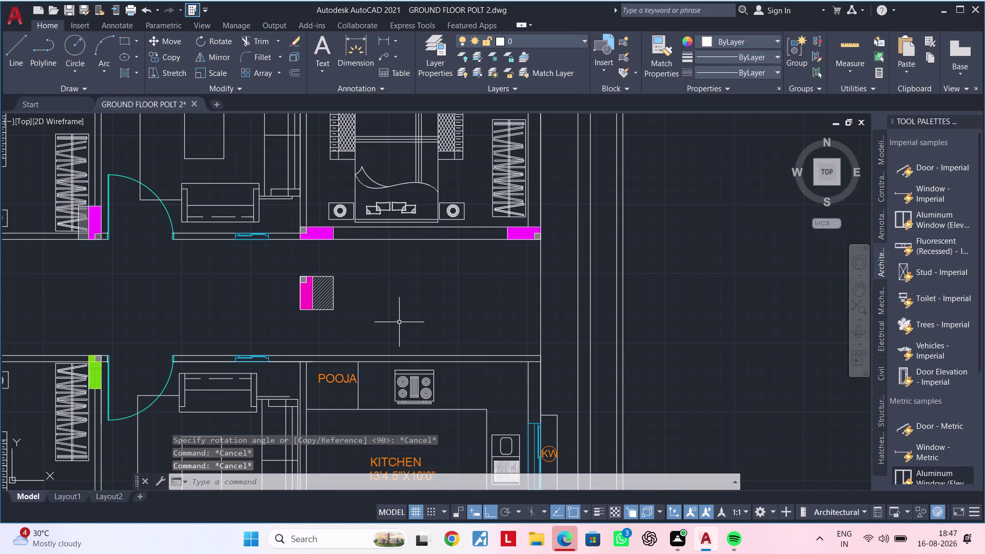
key(Escape)
key(Escape)
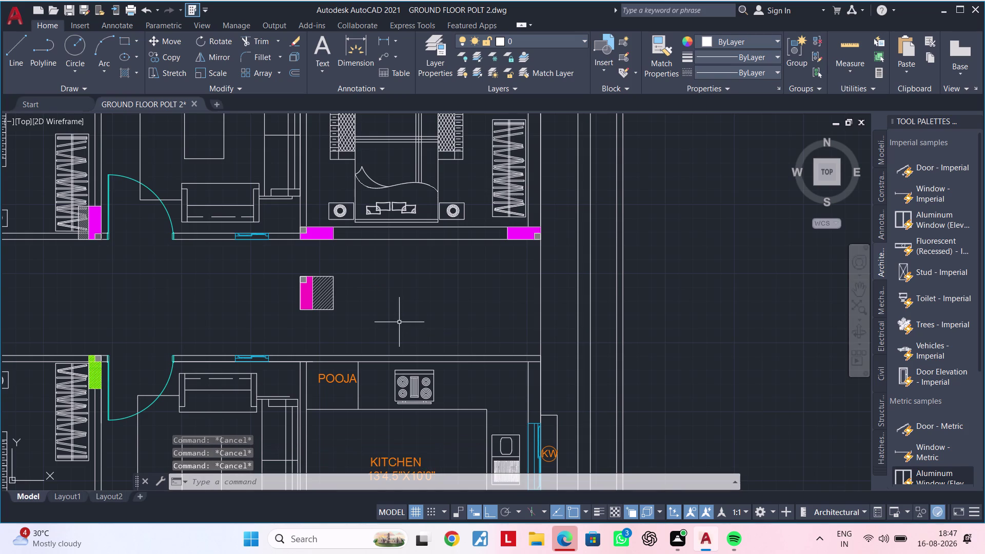
key(Escape)
key(Escape)
key(Escape)
scroll(down, 3)
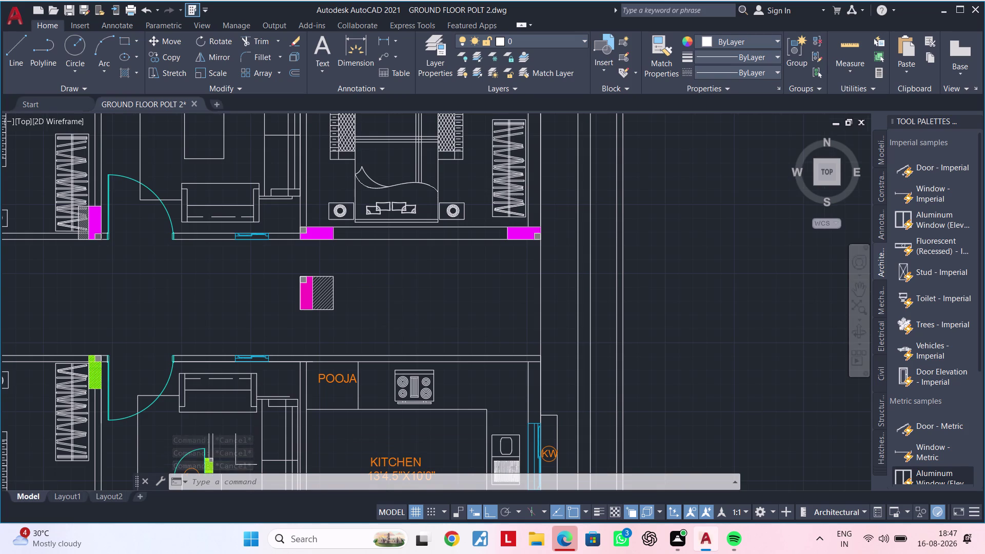
Rotate the reselected column a quarter turn about its corner.
click(372, 279)
click(322, 326)
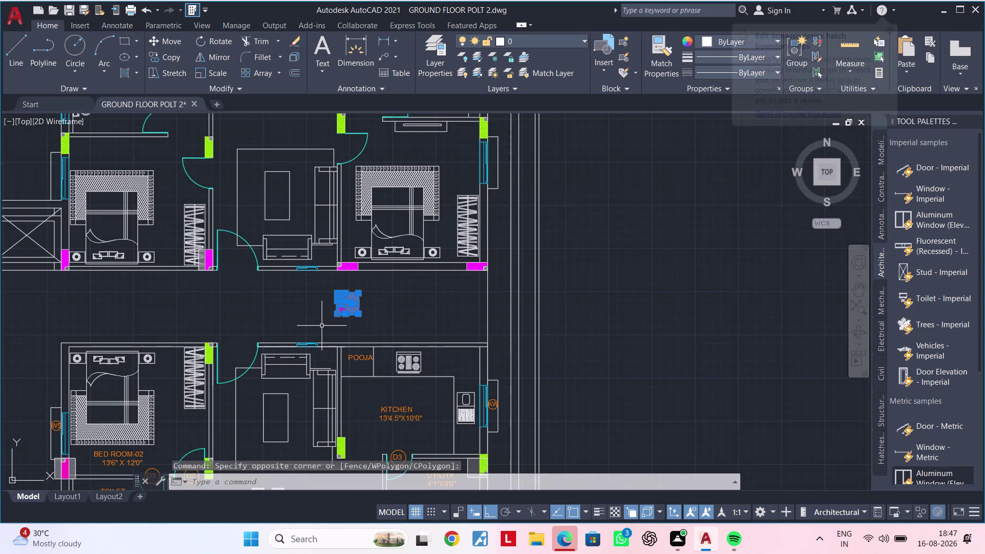
text(RO)
key(space)
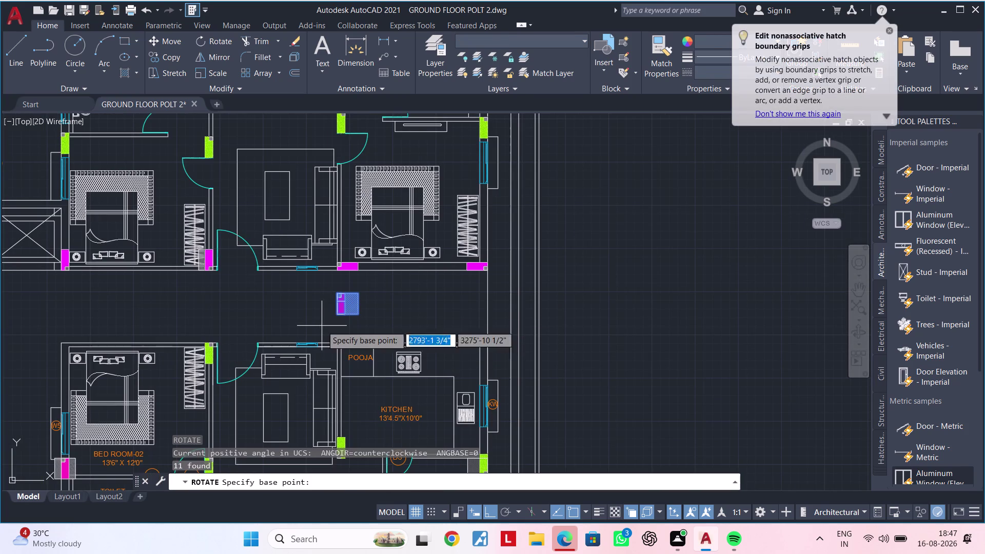
click(341, 327)
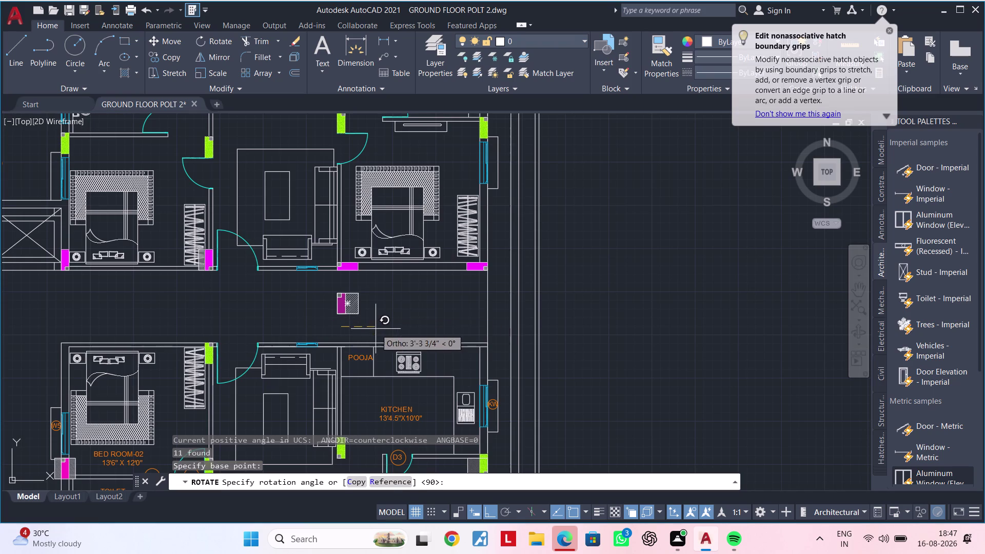
click(338, 333)
key(Escape)
key(Escape)
Bring the rotated column above Pooja into view and clear leftover selections.
scroll(up, 3)
middle_drag(352, 334, 348, 287)
key(Escape)
key(Escape)
key(Escape)
middle_drag(351, 293, 347, 254)
key(Escape)
key(Escape)
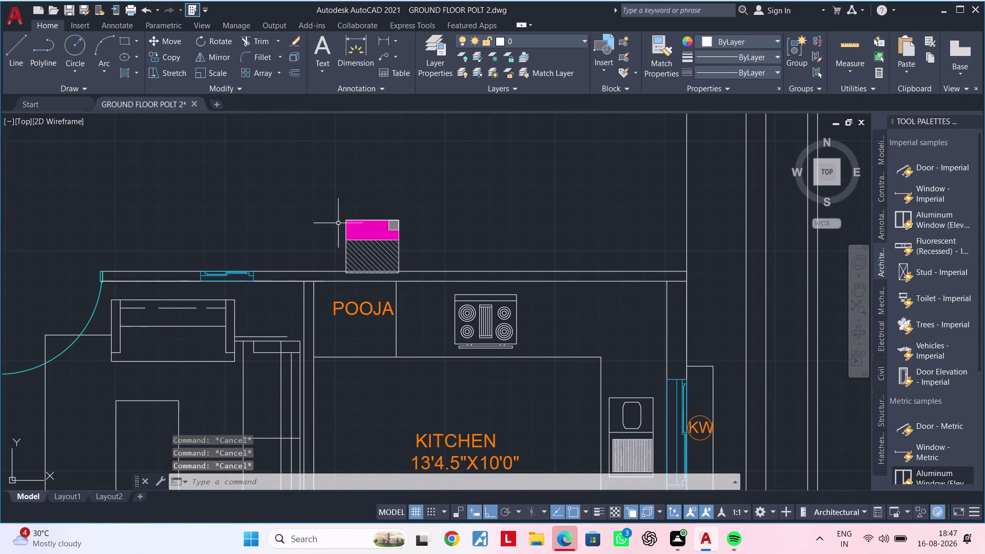
Begin copying the rotated column toward the corridor's right end, then cancel the copy.
drag(324, 186, 337, 199)
click(422, 282)
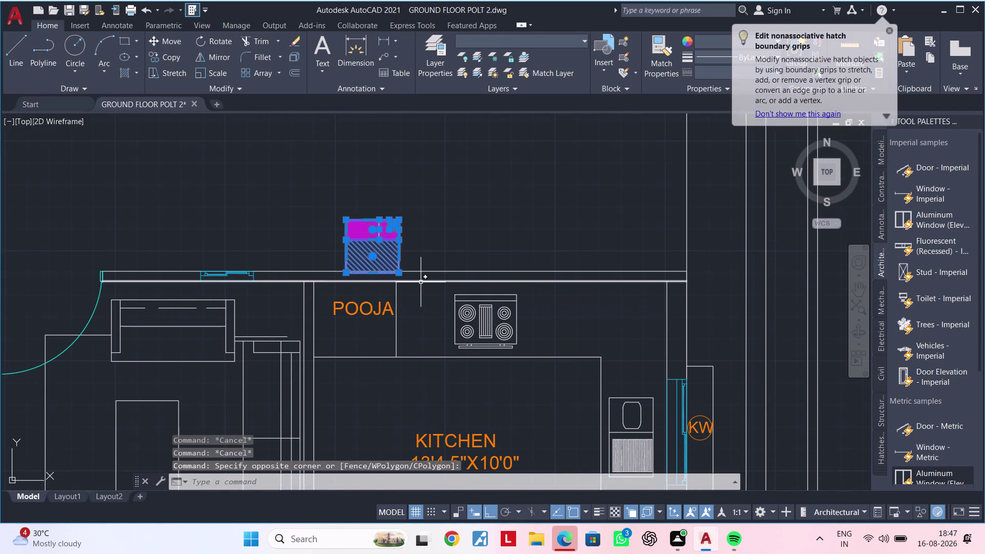
text(CO)
key(space)
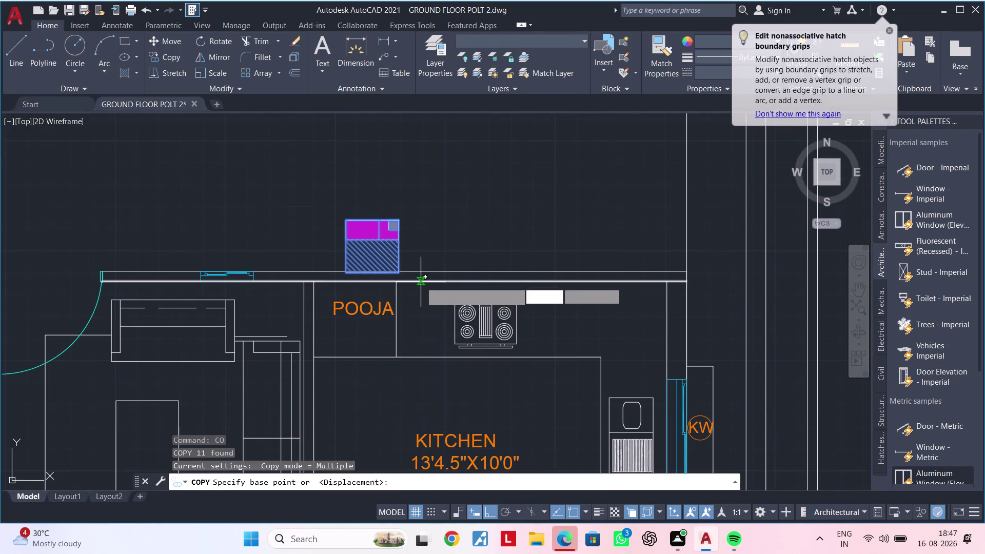
click(398, 218)
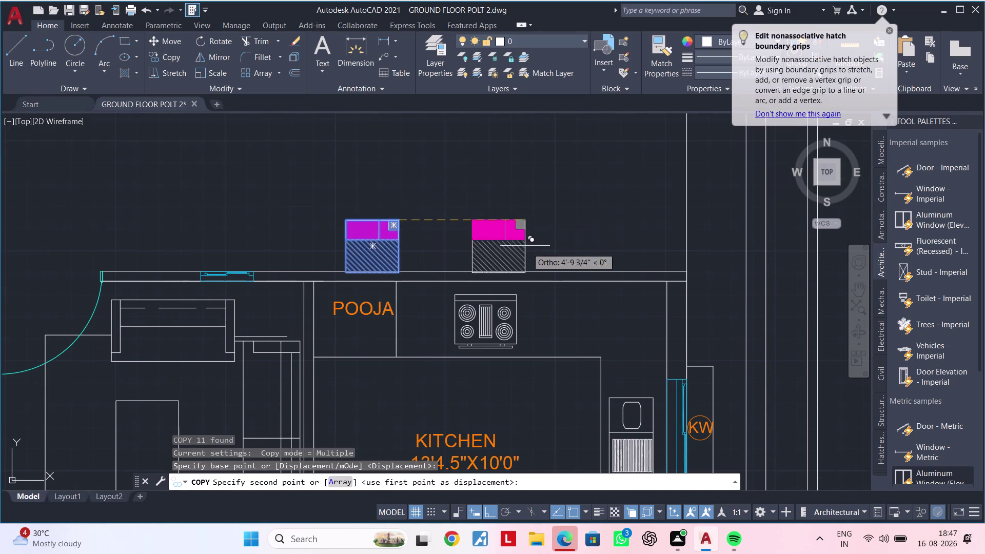
scroll(down, 3)
middle_drag(535, 254, 435, 264)
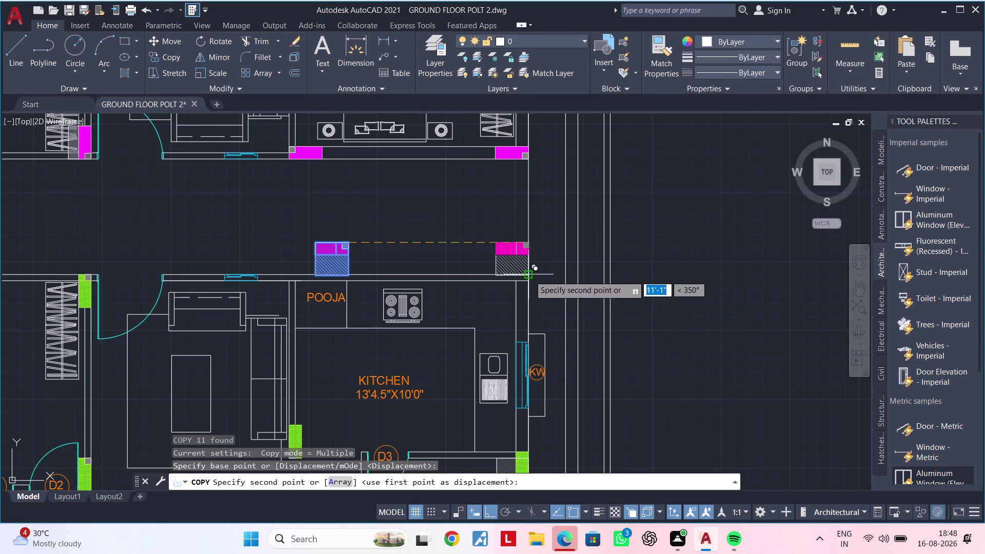
scroll(up, 3)
click(527, 276)
scroll(down, 3)
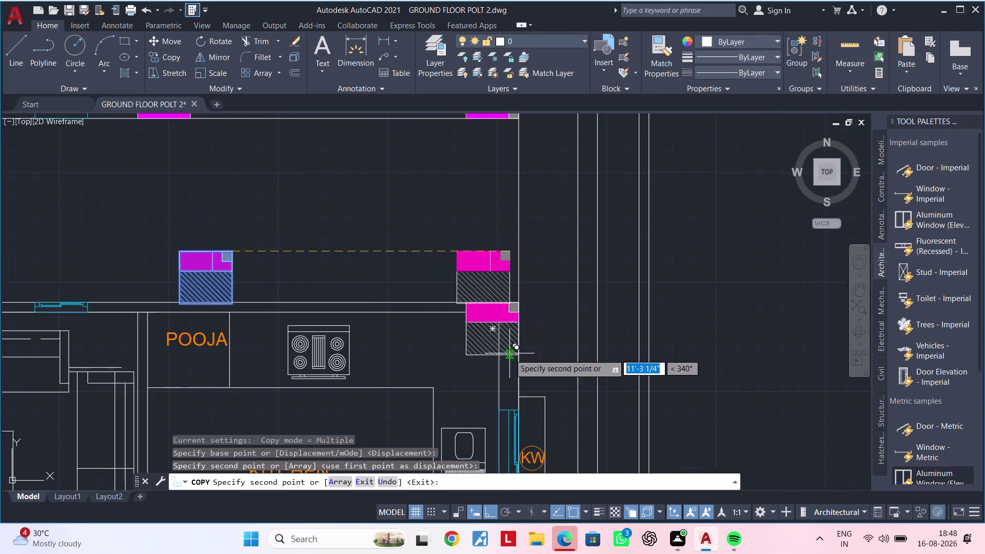
scroll(down, 3)
scroll(down, 3)
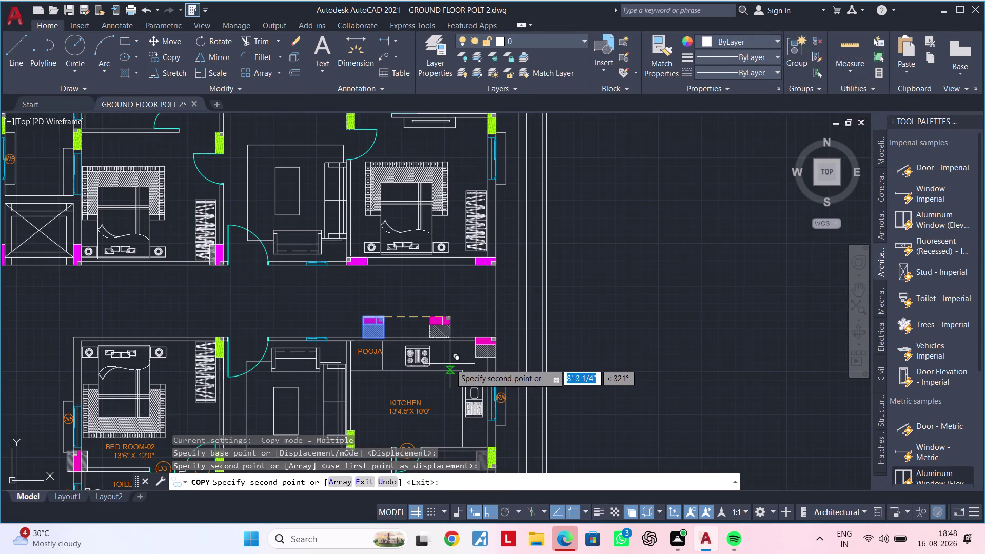
middle_drag(469, 364, 538, 363)
key(Escape)
key(Escape)
middle_click(473, 328)
key(Escape)
scroll(up, 3)
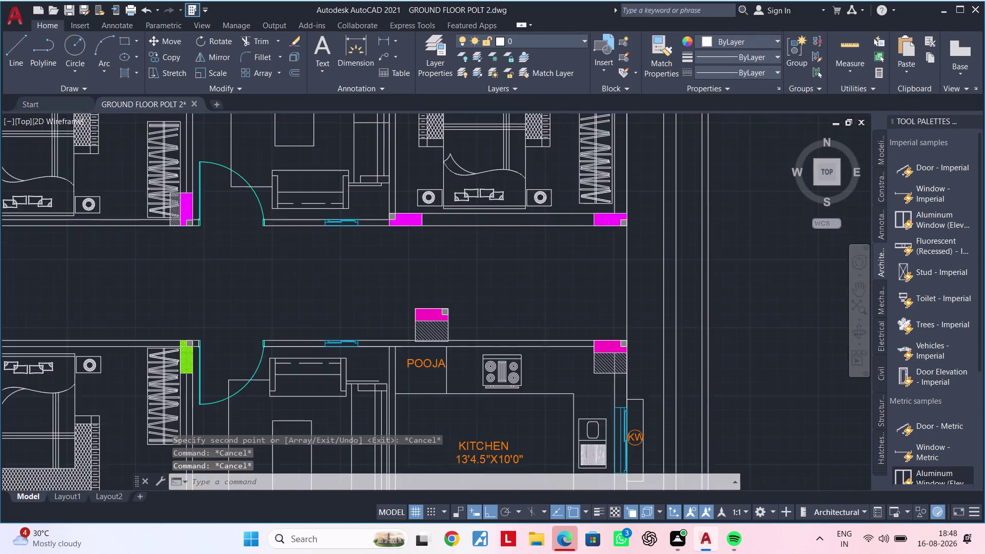
Mirror the floating hatched column and delete the original.
click(371, 276)
click(457, 358)
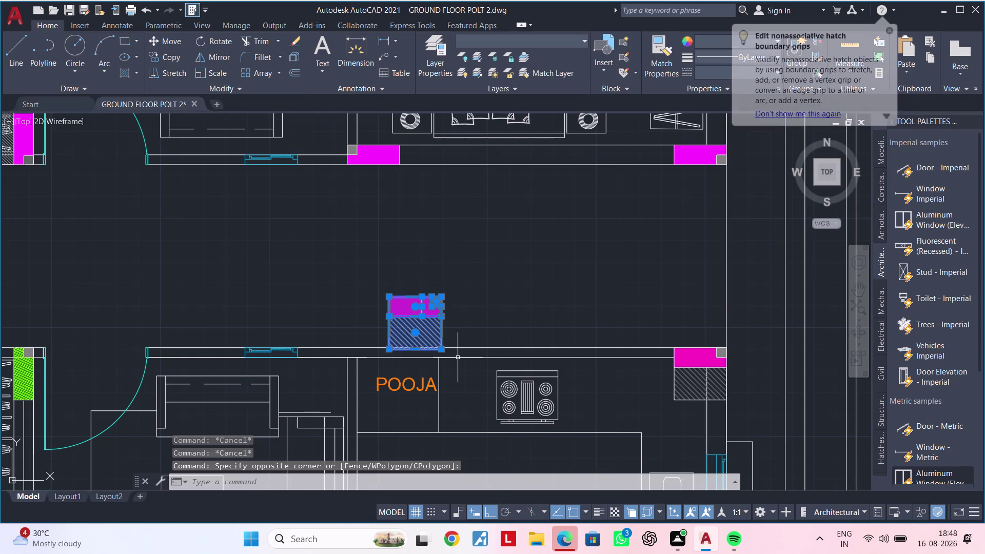
text(MI)
key(space)
click(365, 274)
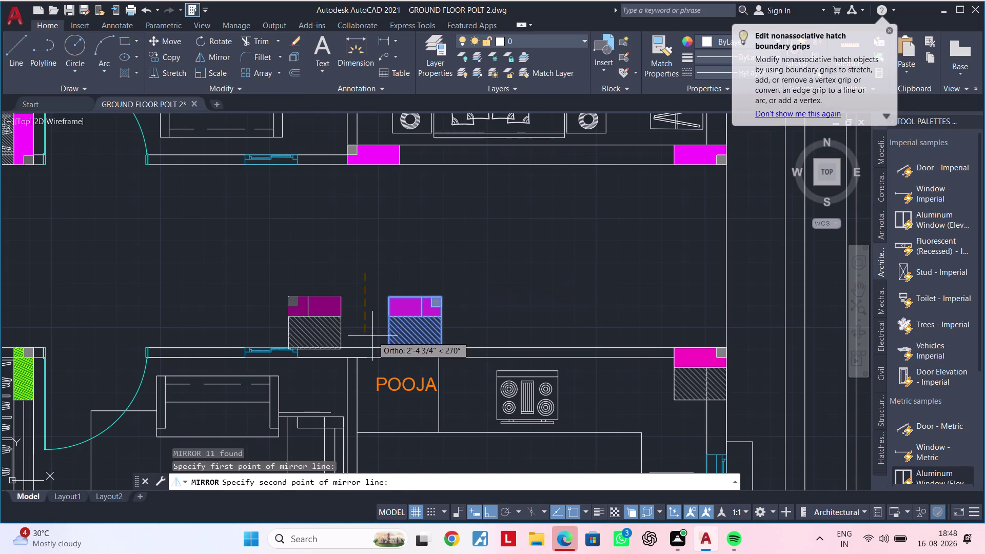
click(372, 336)
drag(407, 369, 373, 336)
middle_drag(352, 297, 407, 273)
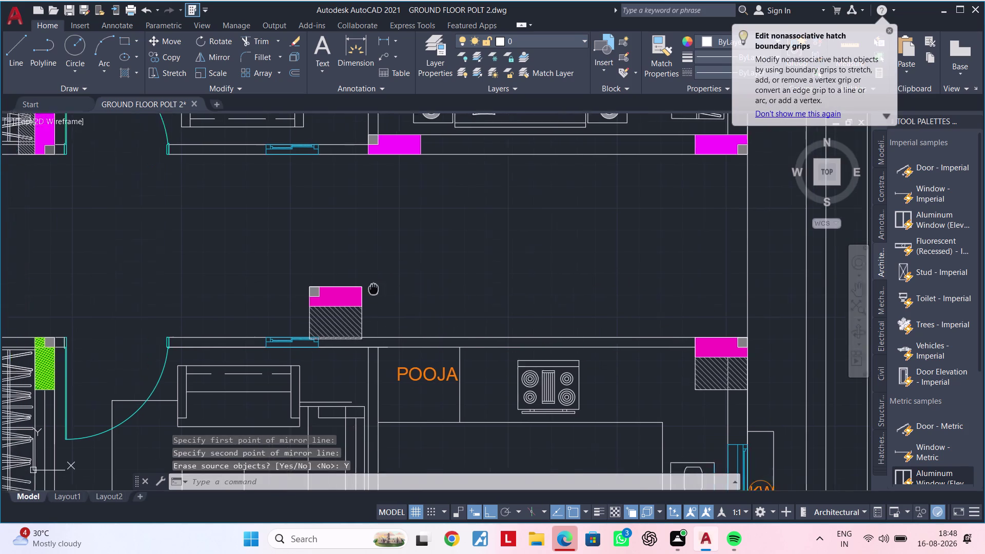
middle_drag(407, 273, 437, 257)
key(Escape)
Copy the mirrored column from its corner to just below the wall line.
drag(341, 232, 367, 260)
click(446, 316)
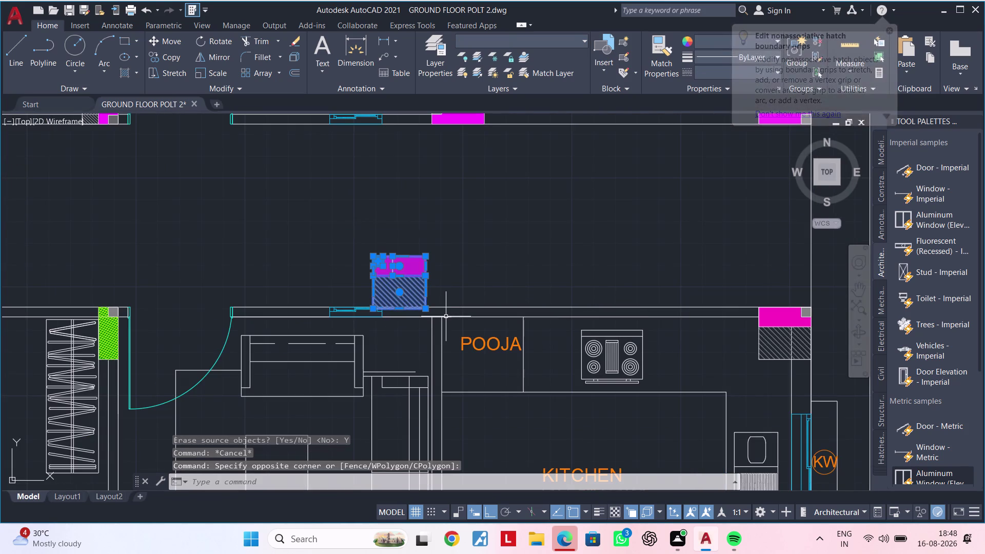
text(CO)
key(space)
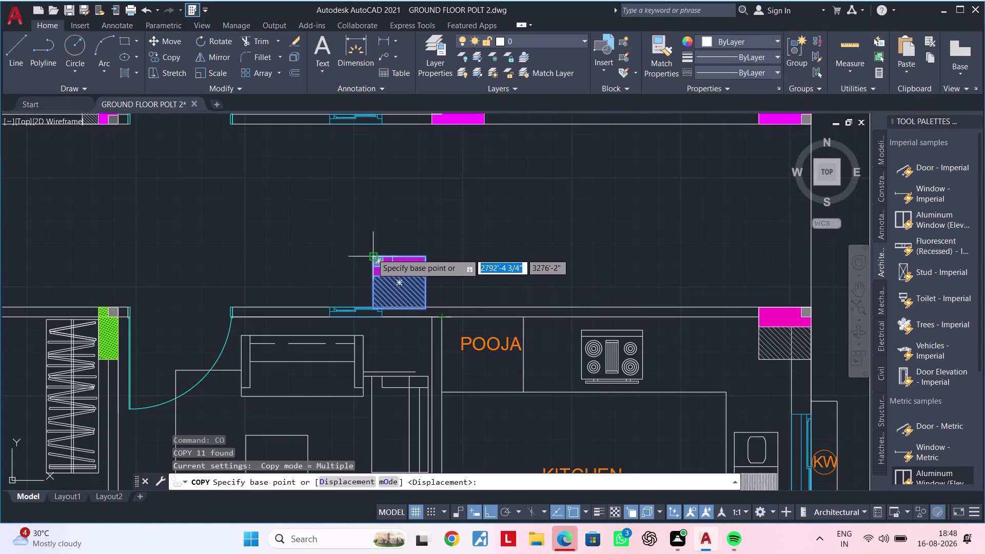
click(372, 253)
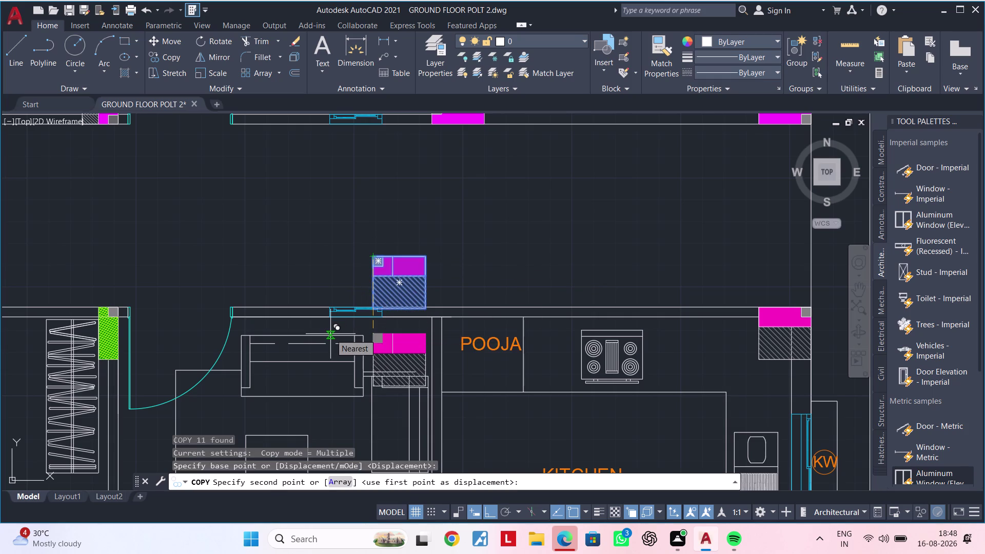
scroll(down, 3)
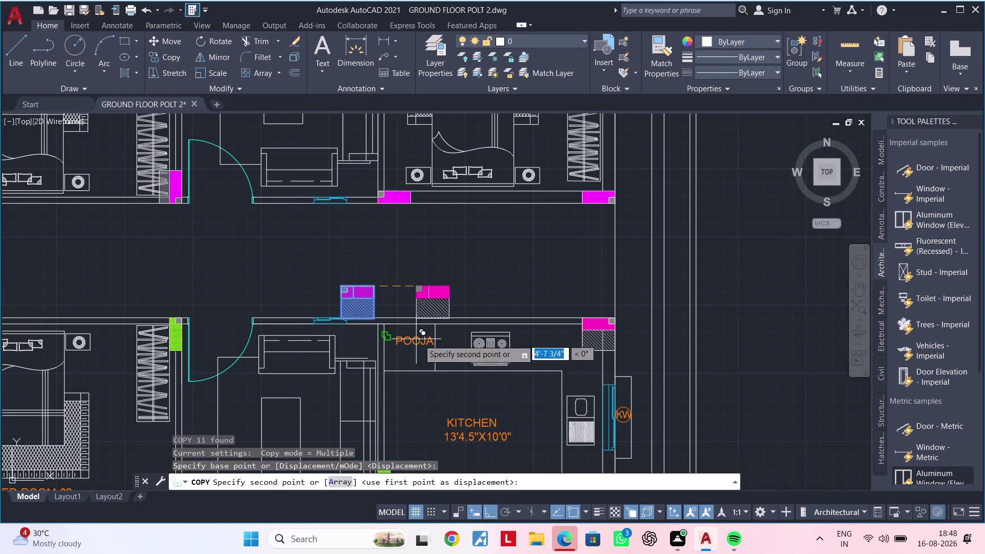
scroll(up, 3)
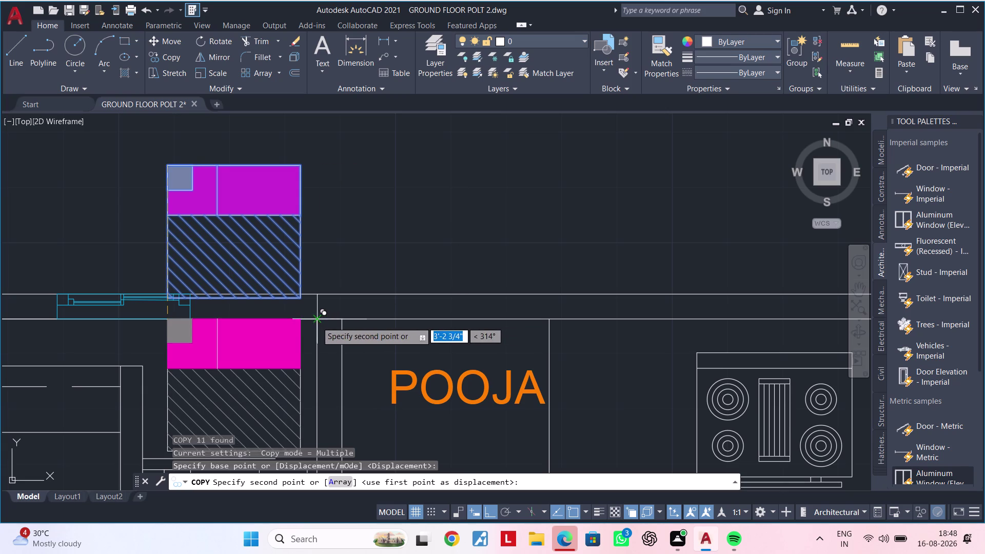
click(317, 322)
key(Escape)
key(Escape)
scroll(down, 3)
Move the column sitting above the wall to a new position.
click(333, 201)
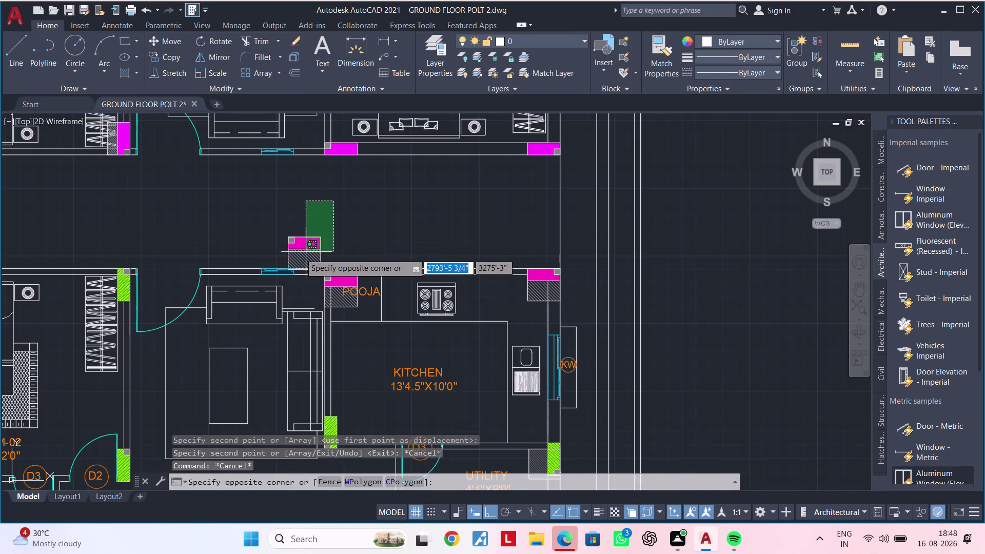
key(Escape)
drag(267, 219, 275, 224)
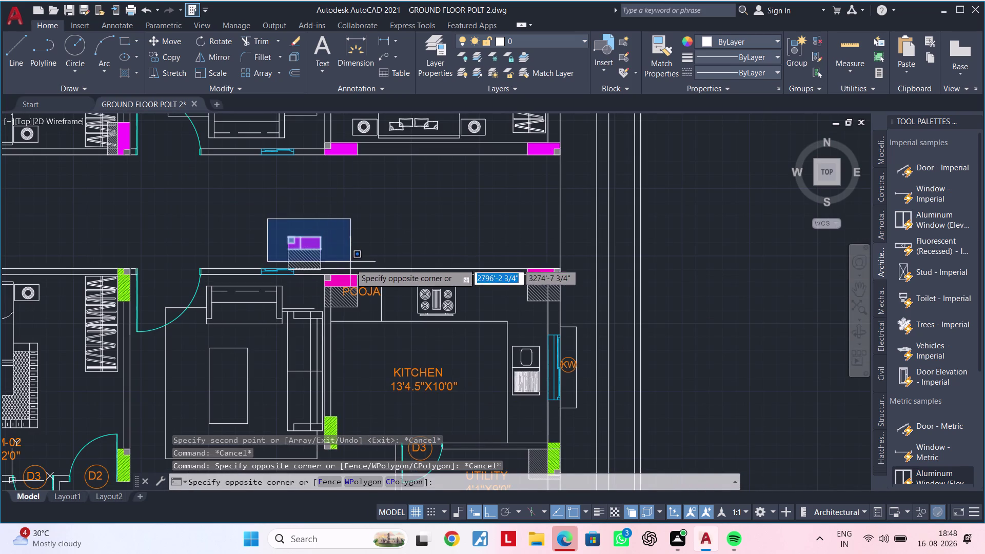
click(347, 273)
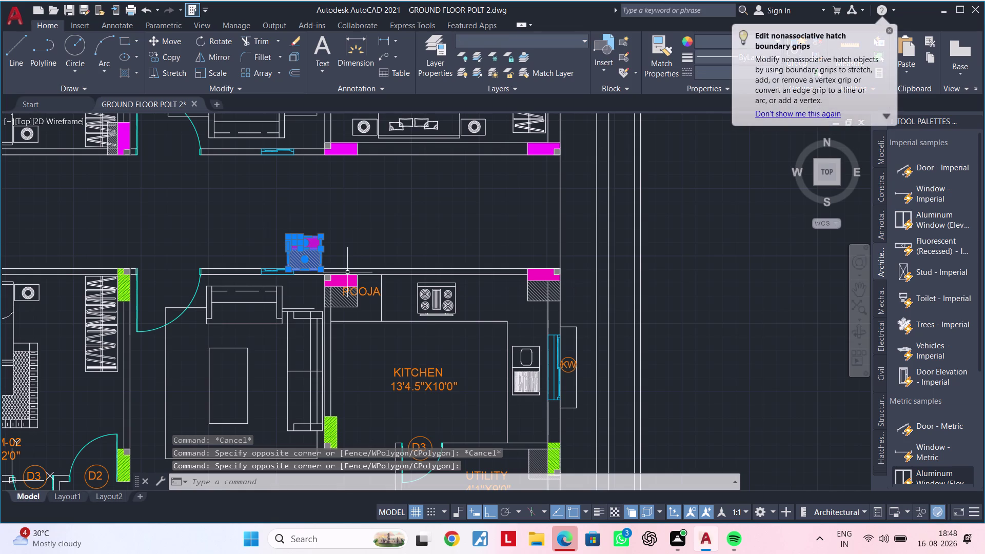
text(M)
key(space)
click(319, 256)
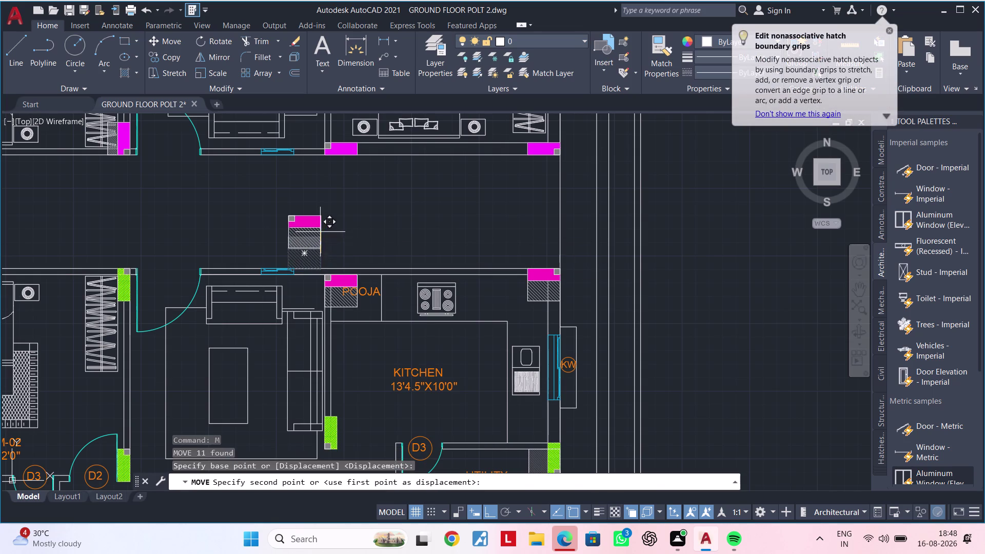
click(322, 217)
key(Escape)
scroll(up, 3)
middle_drag(343, 320, 376, 397)
key(Escape)
key(Escape)
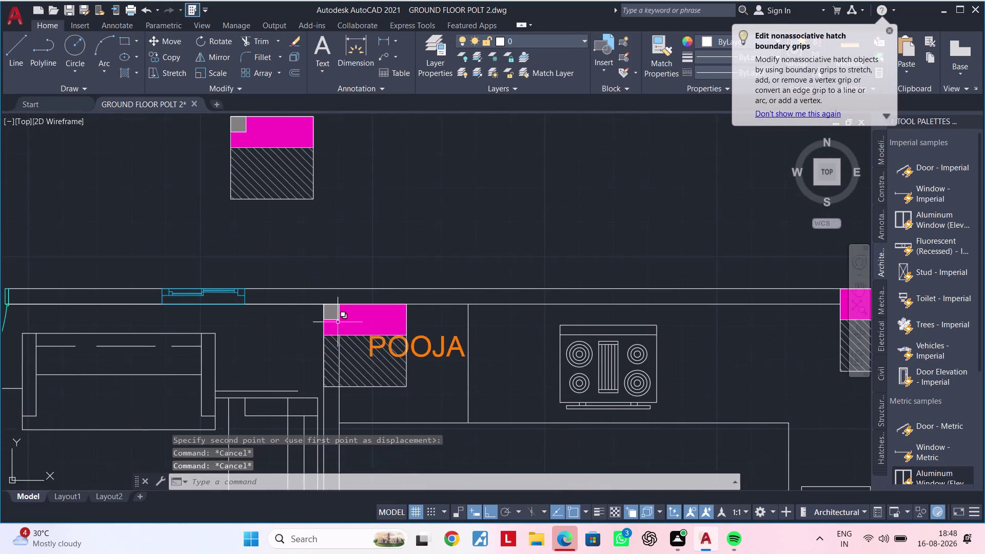
scroll(up, 3)
key(Escape)
scroll(down, 3)
Snap the column beside POOJA by its top corner onto the wall line corner.
drag(264, 251, 273, 263)
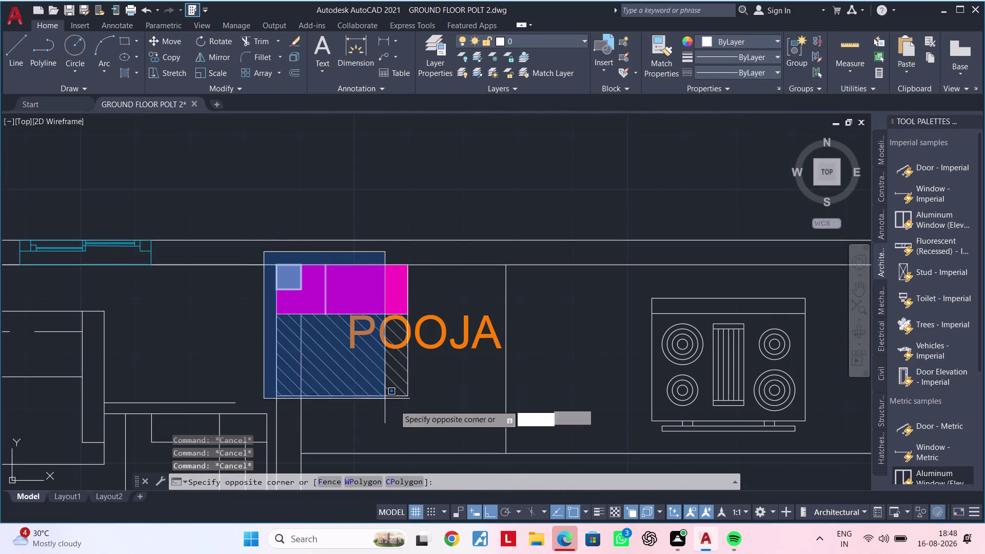
click(438, 413)
text(M)
key(space)
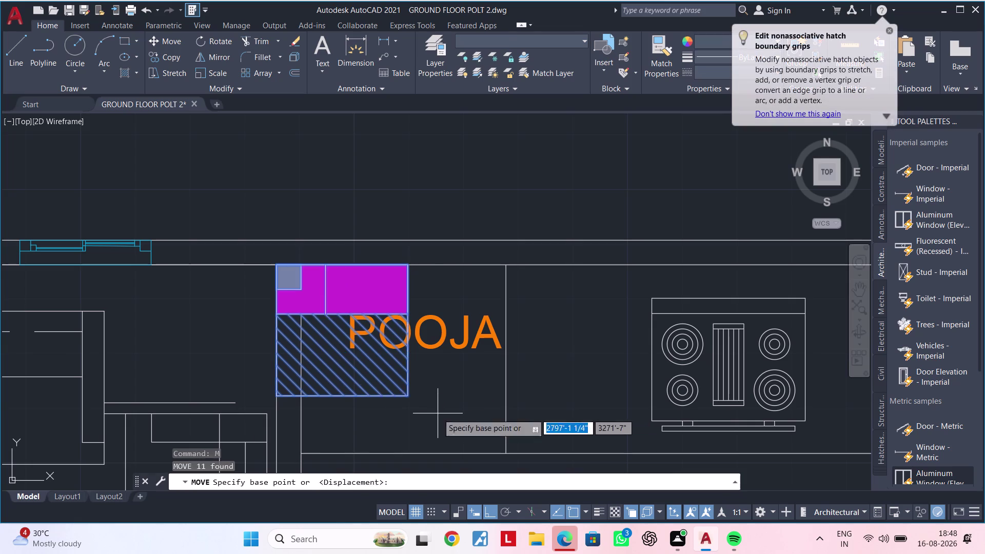
scroll(up, 3)
click(275, 270)
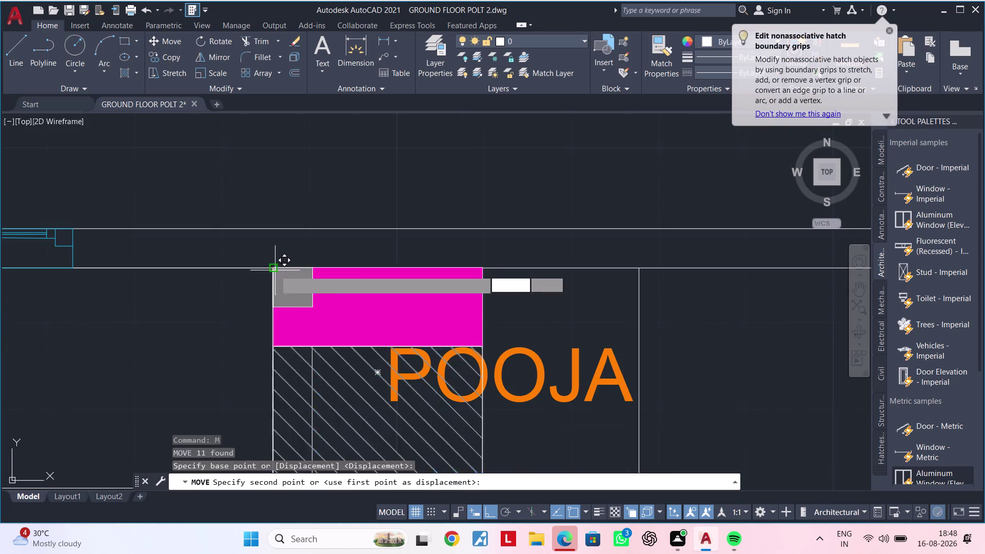
click(275, 226)
scroll(down, 3)
key(Escape)
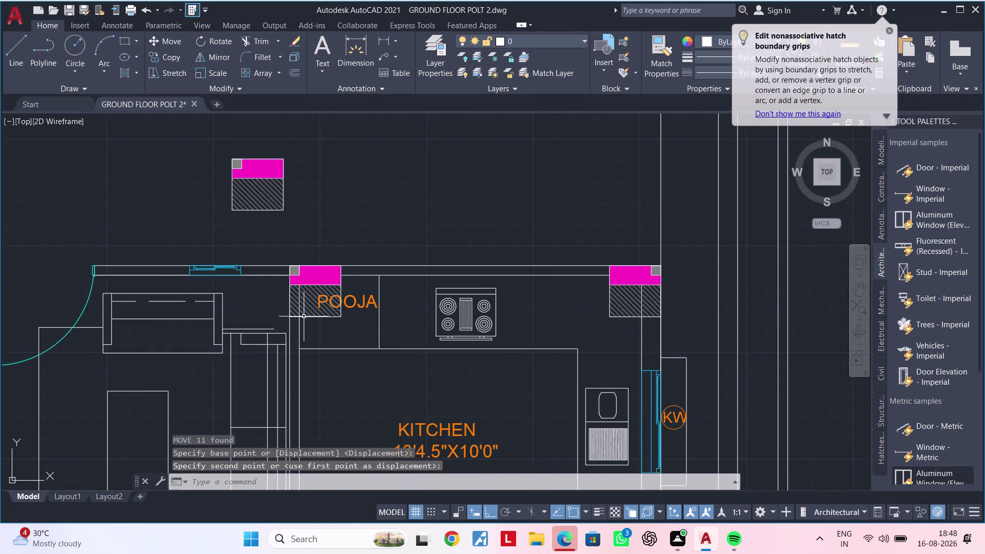
scroll(down, 3)
middle_drag(309, 338, 398, 330)
middle_drag(337, 334, 420, 334)
scroll(up, 3)
middle_drag(354, 335, 402, 349)
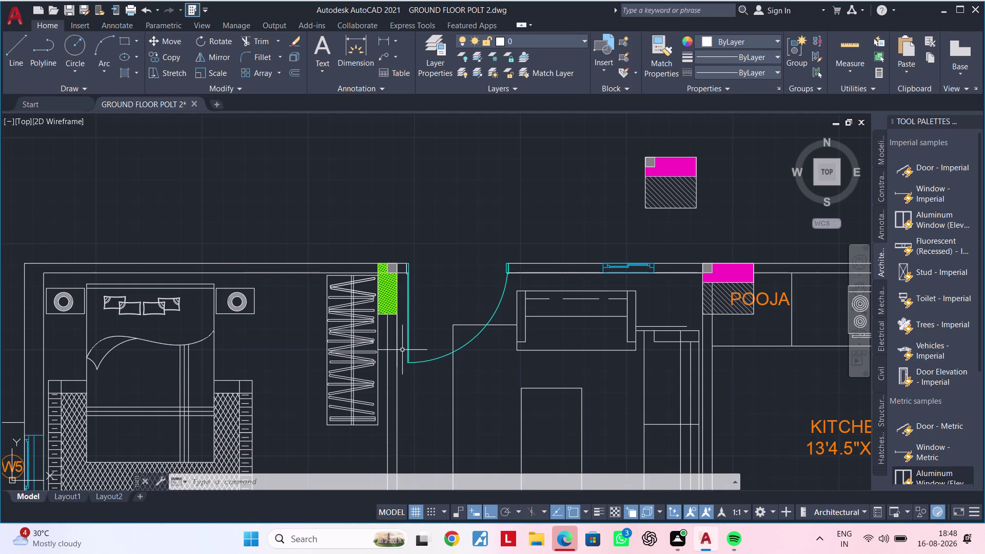
Delete the green hatched column beside door D2.
middle_drag(383, 313, 370, 346)
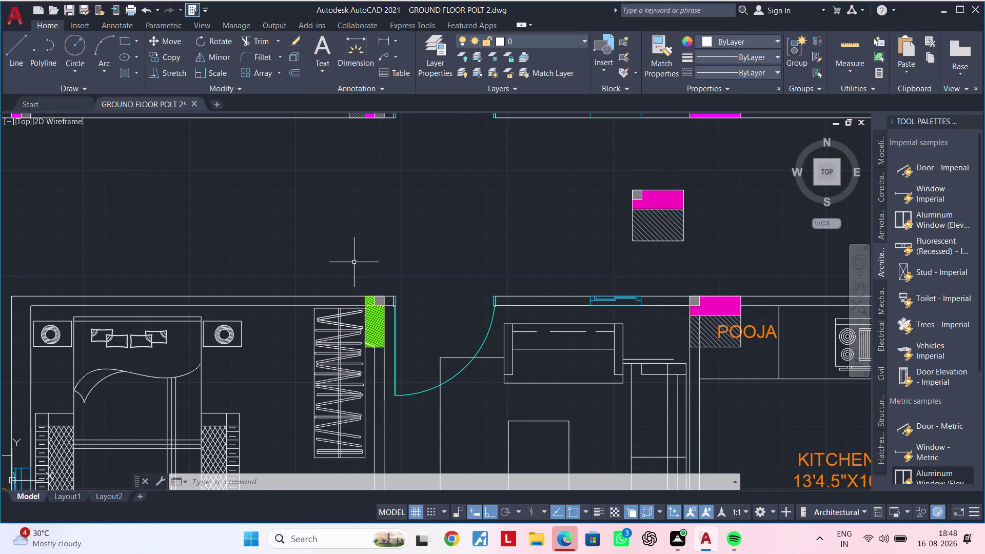
click(354, 262)
click(400, 357)
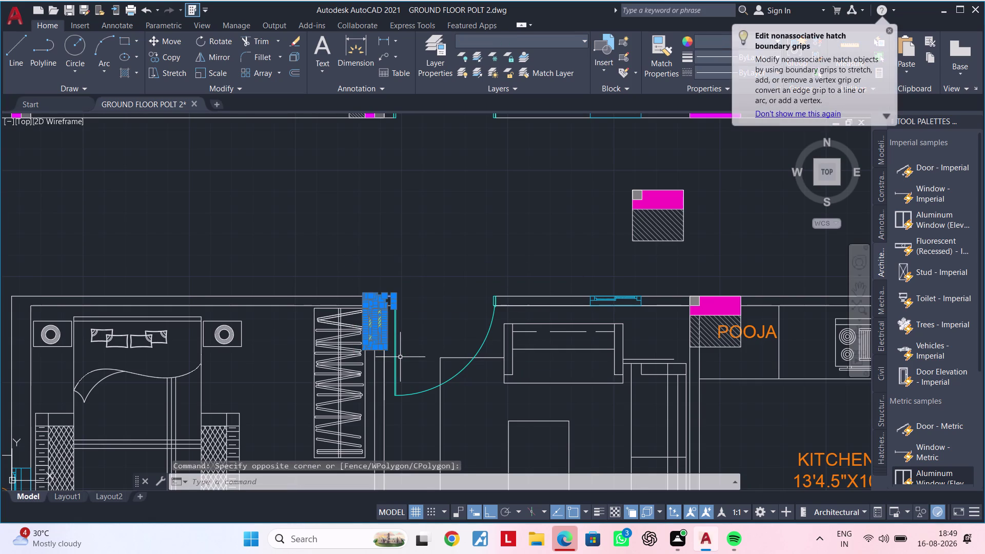
key(Delete)
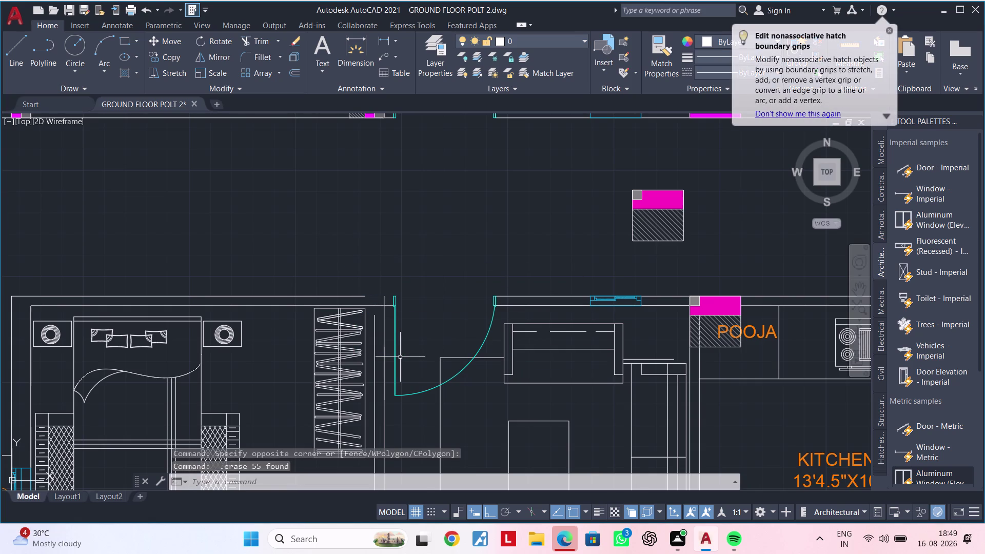
scroll(up, 3)
middle_drag(383, 315, 376, 345)
key(Escape)
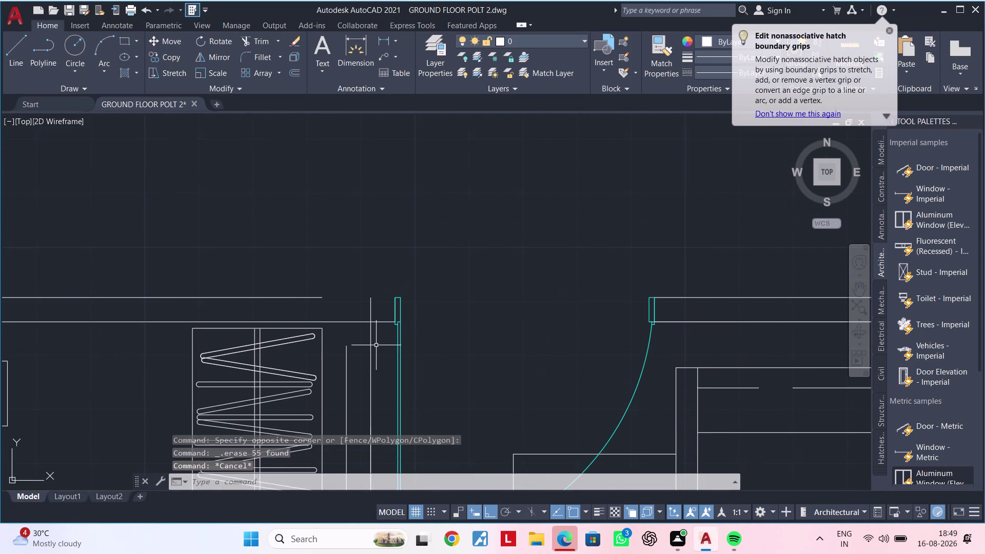
Extend three wall lines to close the gap by the door.
text(EX)
key(space)
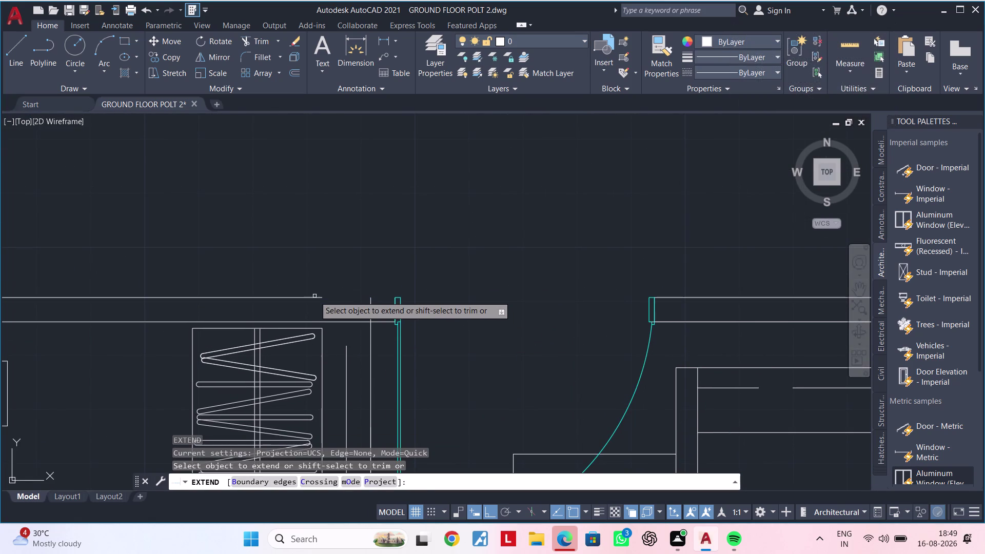
click(315, 296)
click(333, 299)
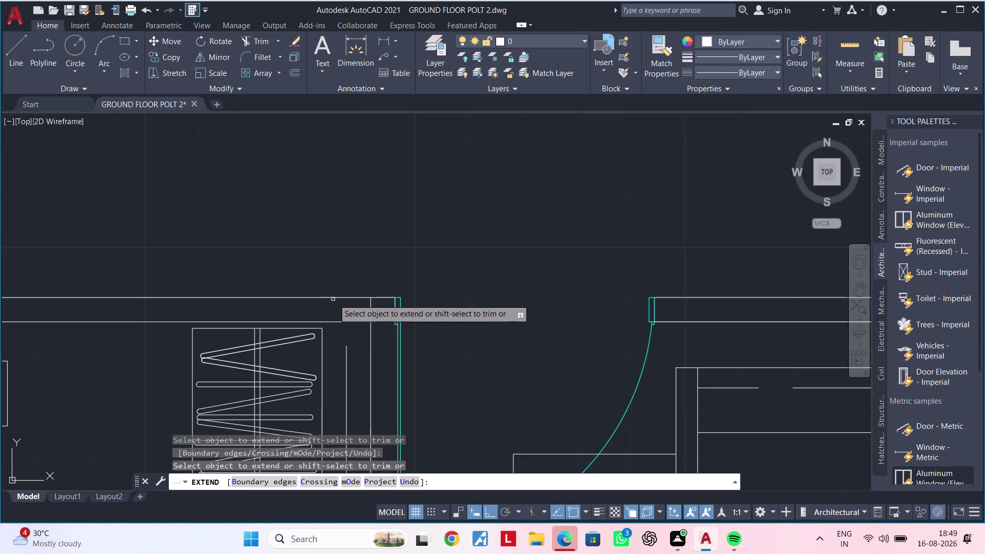
click(375, 298)
middle_drag(365, 352, 364, 332)
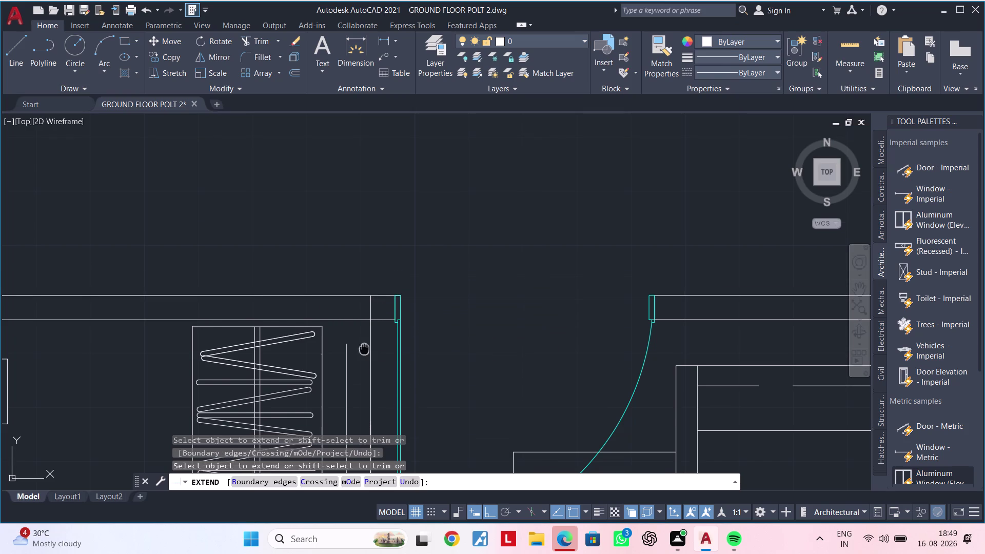
middle_drag(364, 331, 365, 316)
click(346, 332)
scroll(down, 3)
middle_drag(368, 339, 367, 301)
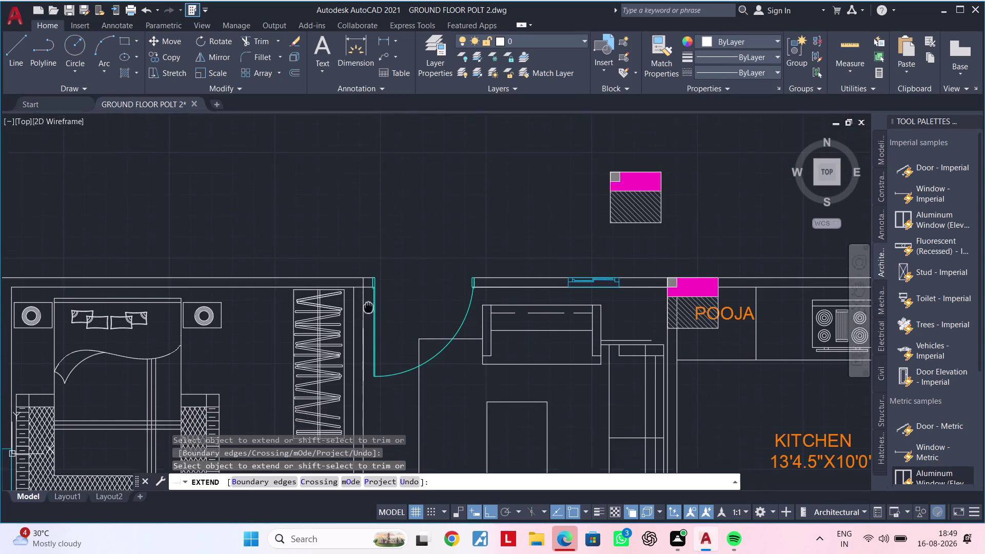
middle_drag(367, 302, 366, 285)
key(Escape)
key(Escape)
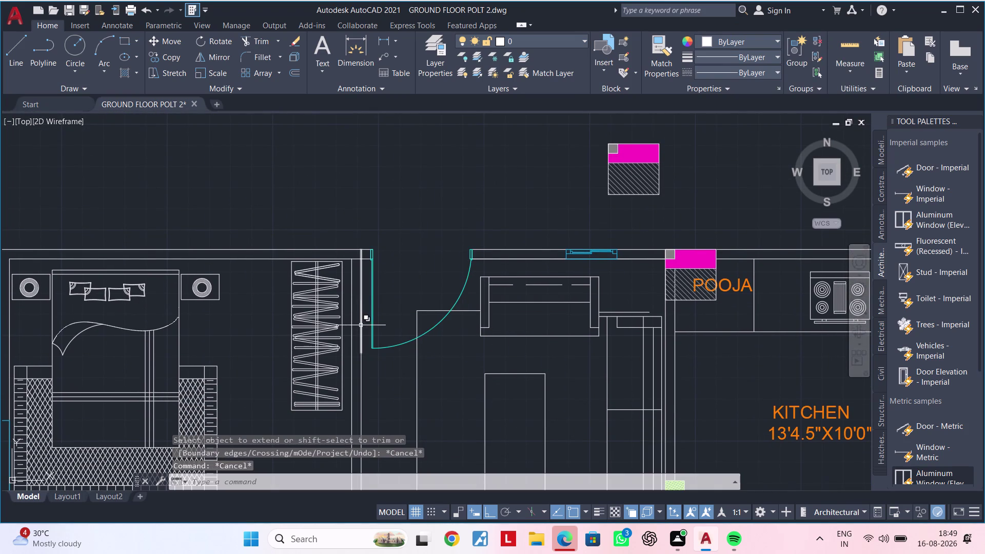
Delete the stray overlapping vertical line.
click(360, 325)
key(Delete)
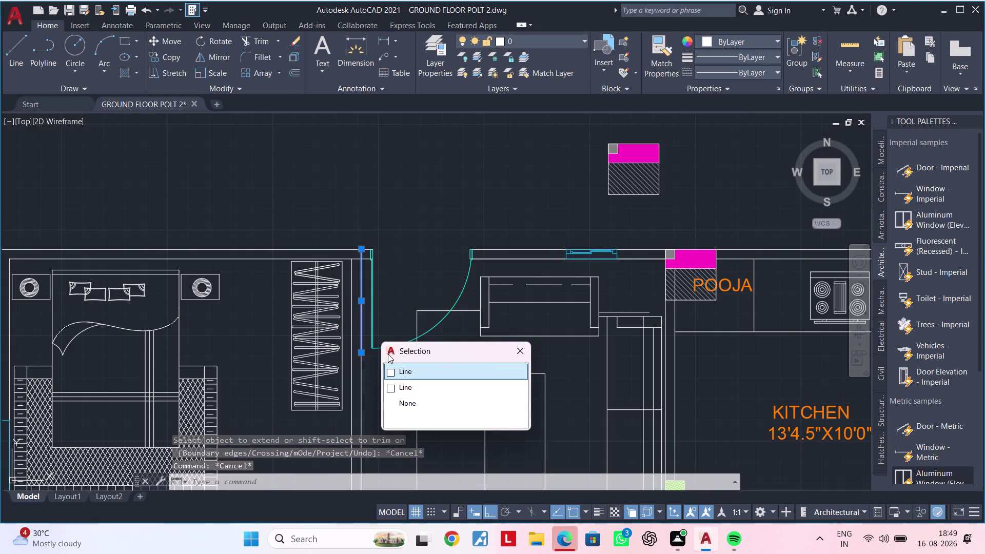
key(Delete)
click(430, 371)
key(Delete)
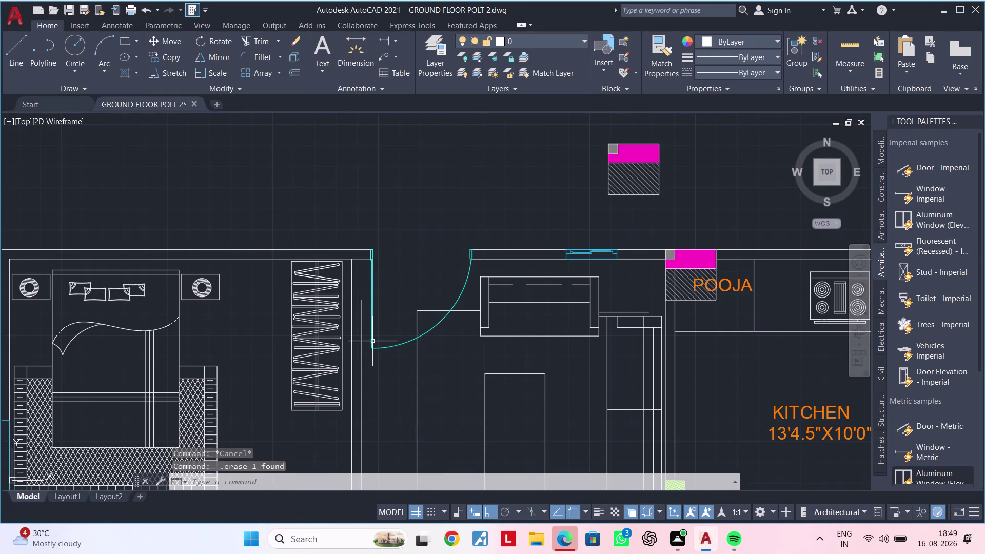
Stretch the D2 wall line's lower endpoint up to the column's top corner.
text(EX)
key(space)
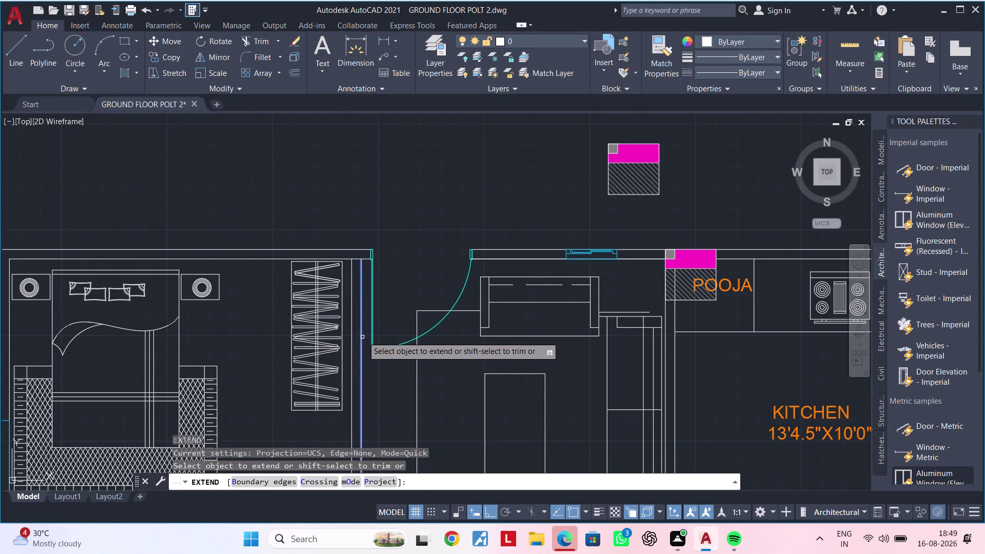
click(363, 336)
key(Escape)
click(351, 302)
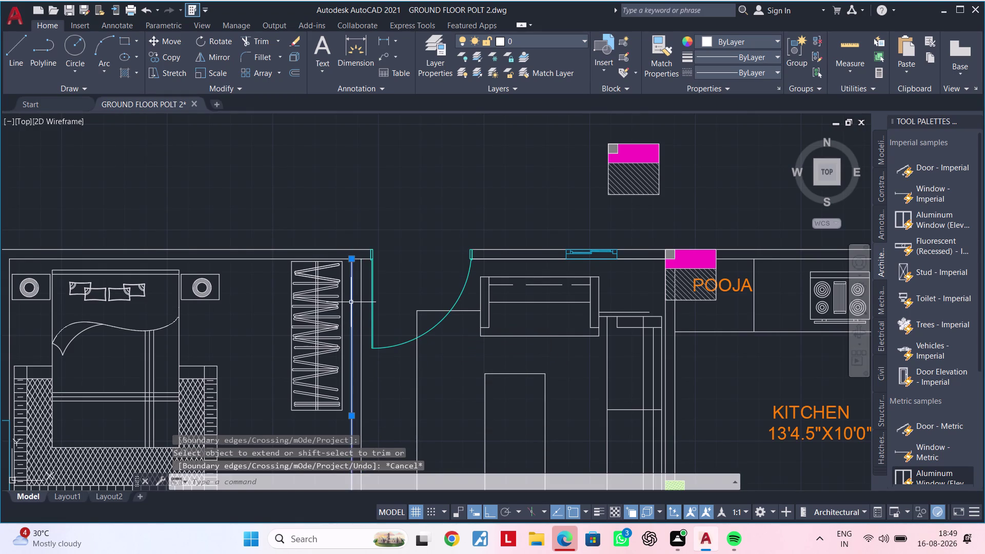
scroll(down, 3)
scroll(down, 3)
middle_drag(358, 312, 352, 285)
scroll(up, 3)
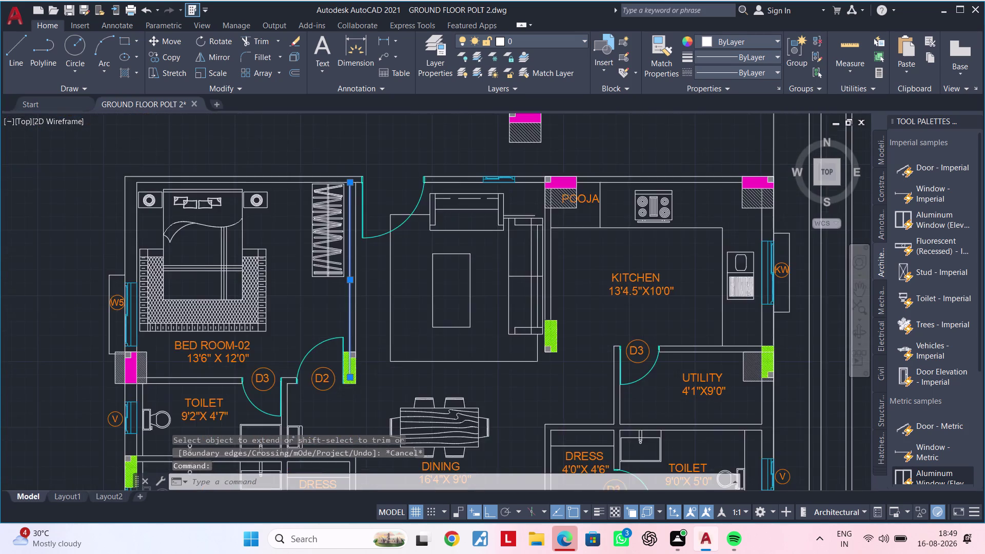
middle_drag(361, 335, 367, 270)
scroll(up, 3)
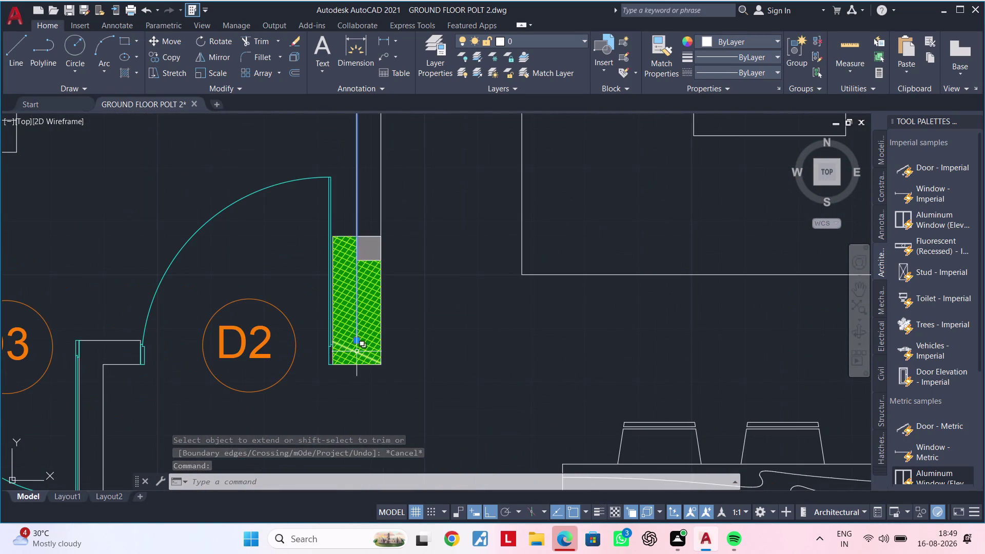
click(357, 341)
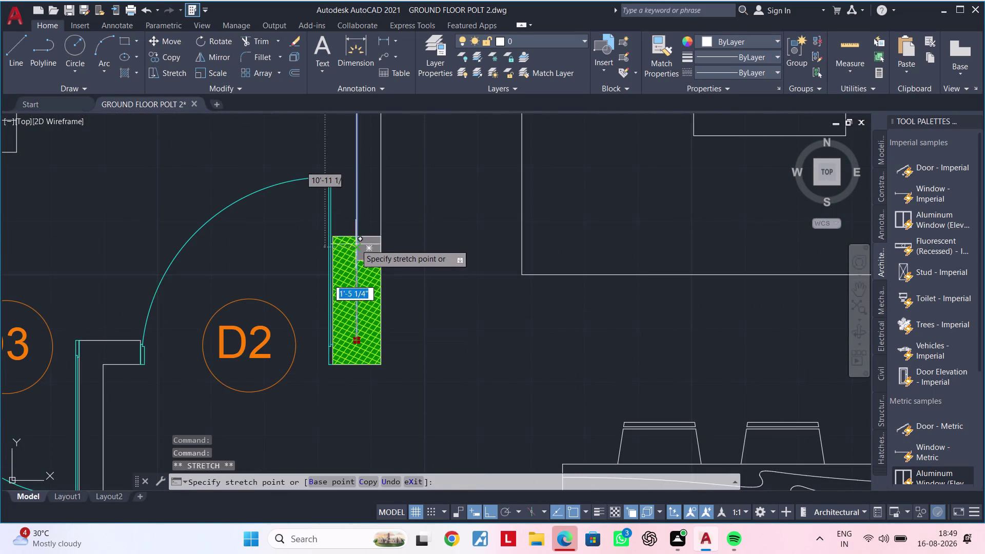
click(355, 235)
key(Escape)
Clear leftover commands and pan out to the corridor column.
scroll(down, 3)
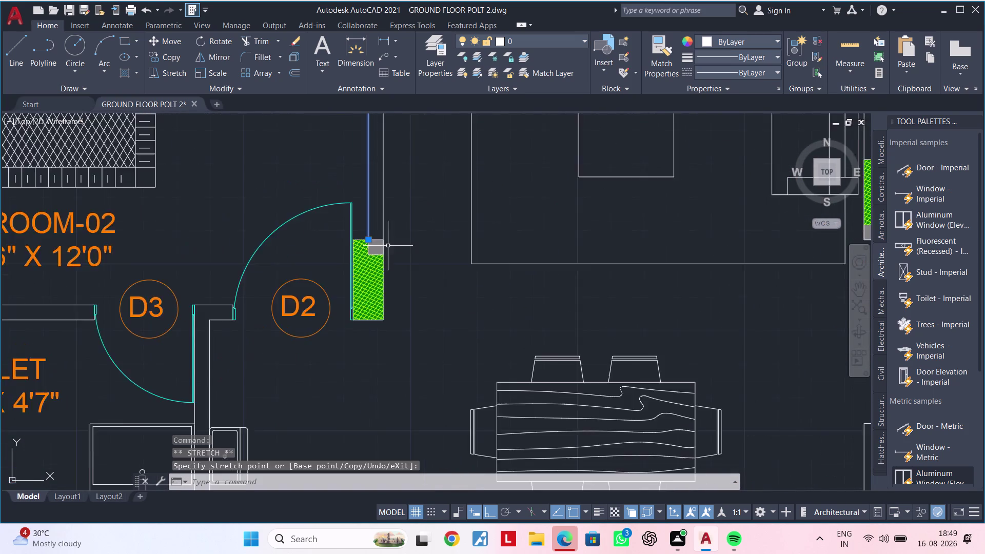
scroll(down, 3)
middle_drag(397, 253, 373, 388)
key(Escape)
scroll(down, 3)
middle_drag(373, 332, 370, 385)
key(Escape)
key(Escape)
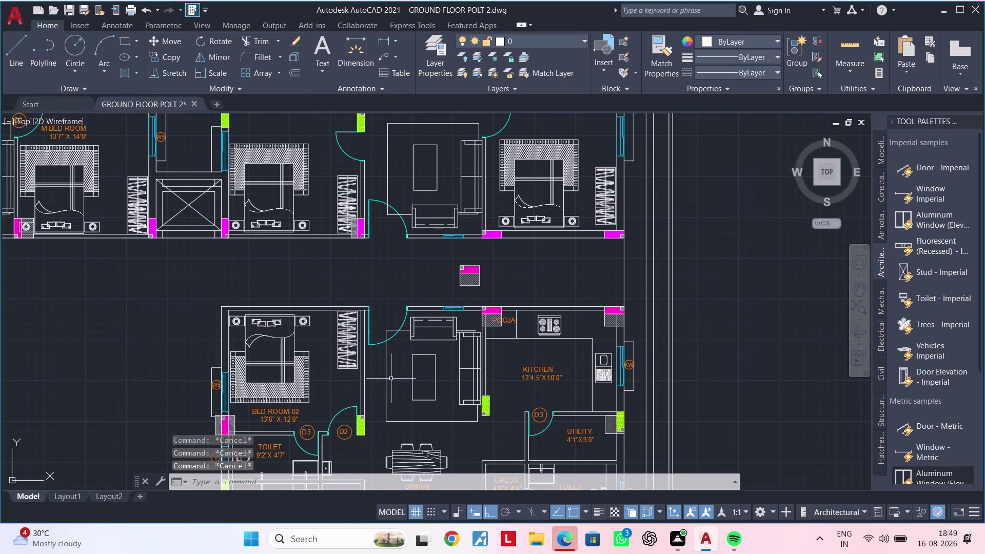
key(Escape)
key(Escape)
key(Escape)
key(Escape)
middle_drag(393, 404, 392, 445)
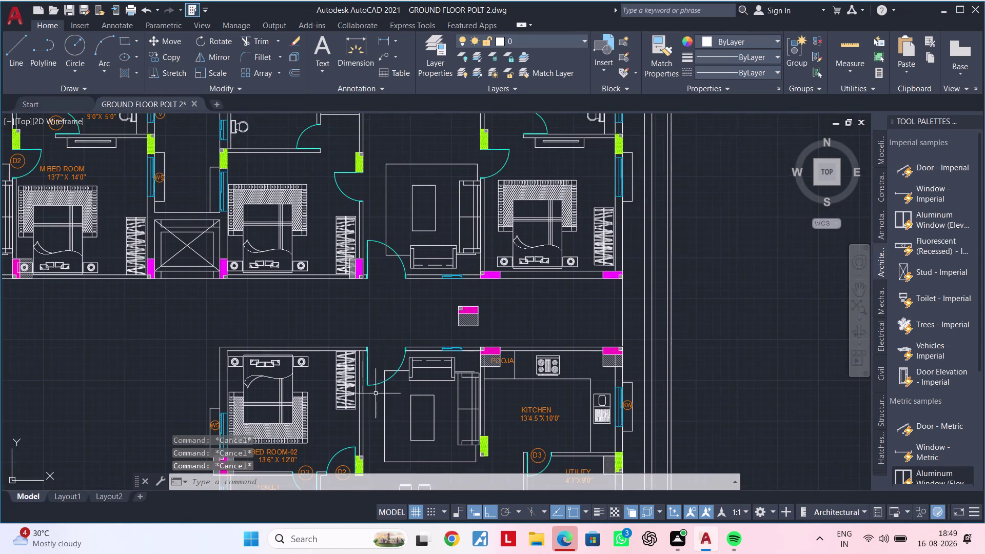
scroll(up, 3)
middle_click(353, 345)
scroll(up, 3)
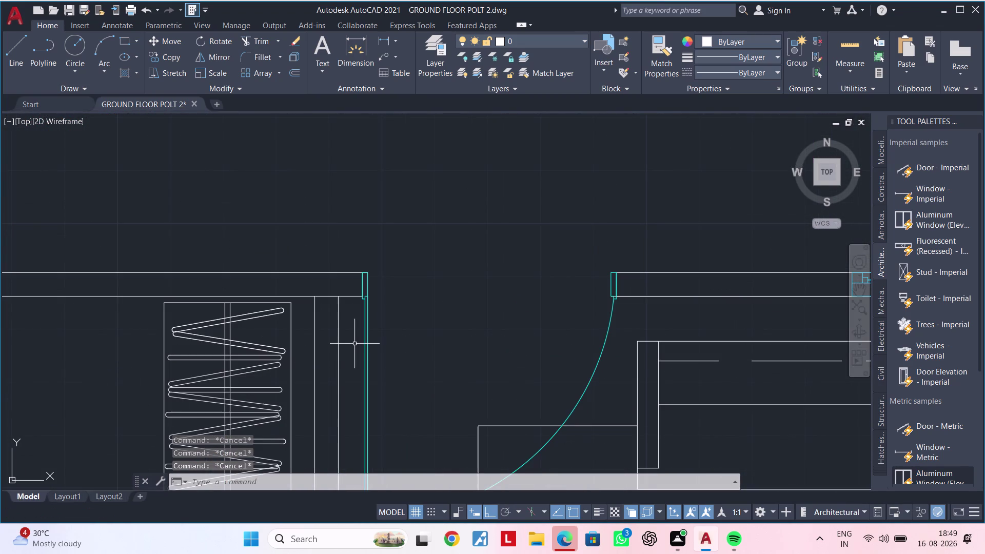
scroll(down, 3)
scroll(down, 3)
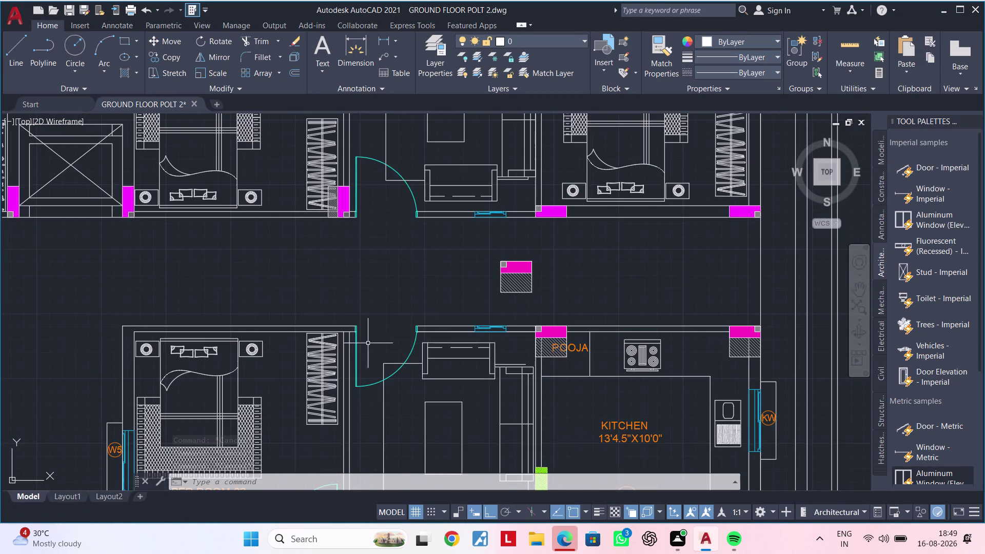
Window-select the corridor column and its hatch, and rotate it 90 degrees.
middle_drag(394, 327, 349, 339)
drag(422, 268, 427, 267)
click(528, 315)
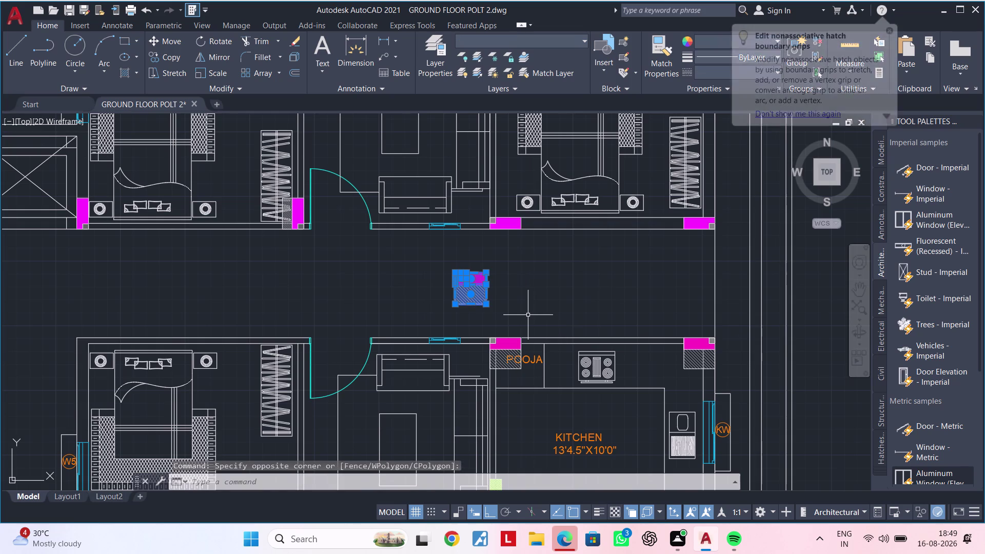
text(RO)
key(space)
click(517, 306)
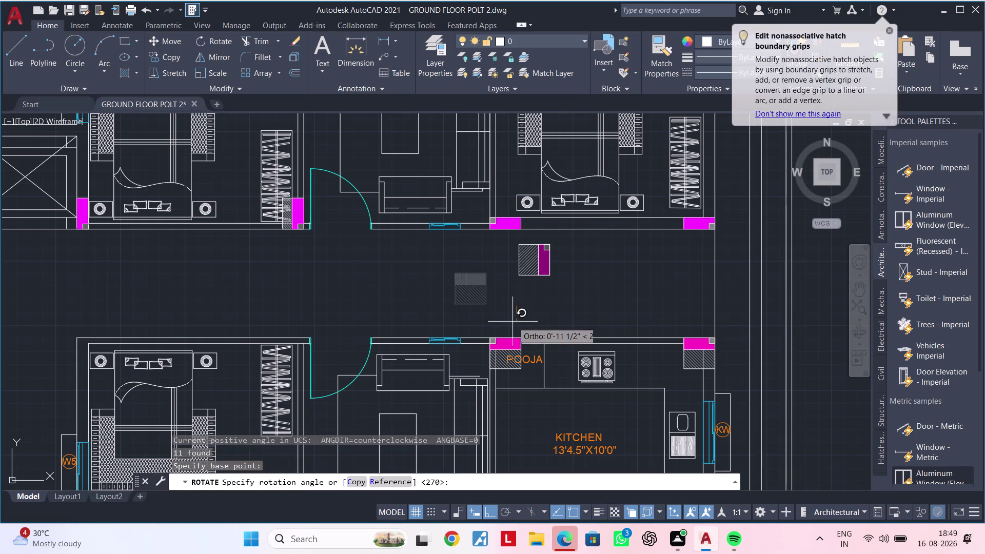
click(513, 322)
middle_drag(520, 306, 501, 323)
key(Escape)
key(Escape)
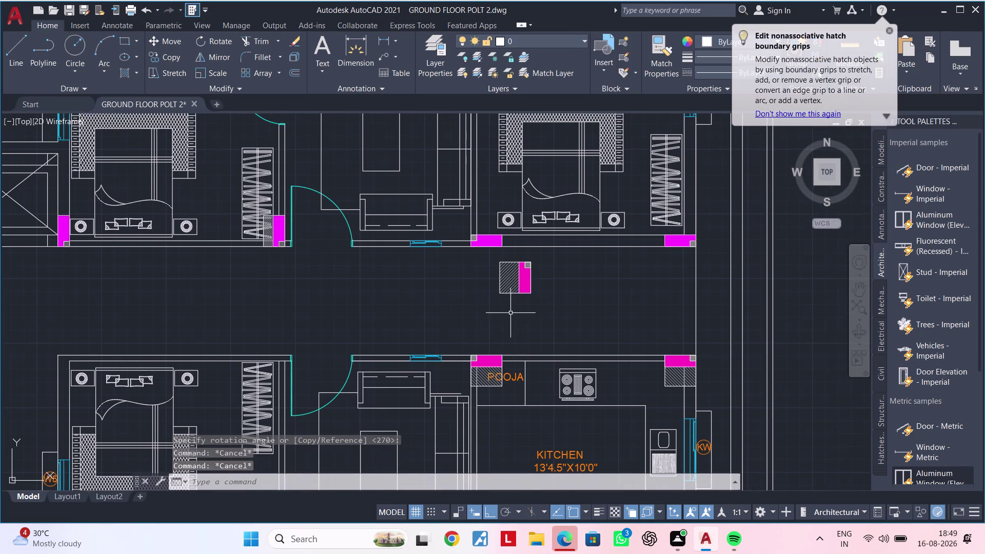
Copy the rotated column from its corner to the bedroom wall corner beside the wardrobe.
click(543, 254)
click(479, 307)
text(C)
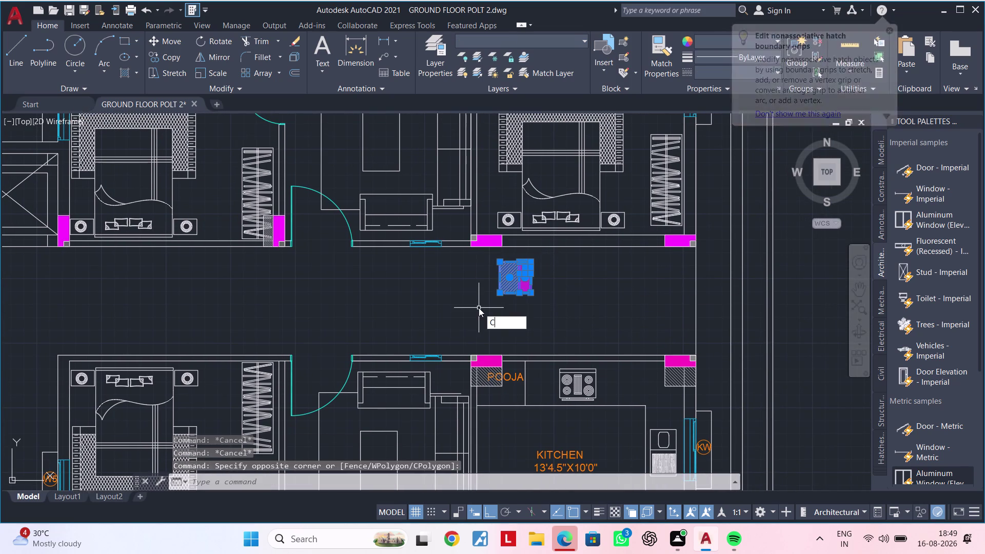
text(O)
key(space)
scroll(up, 3)
click(529, 261)
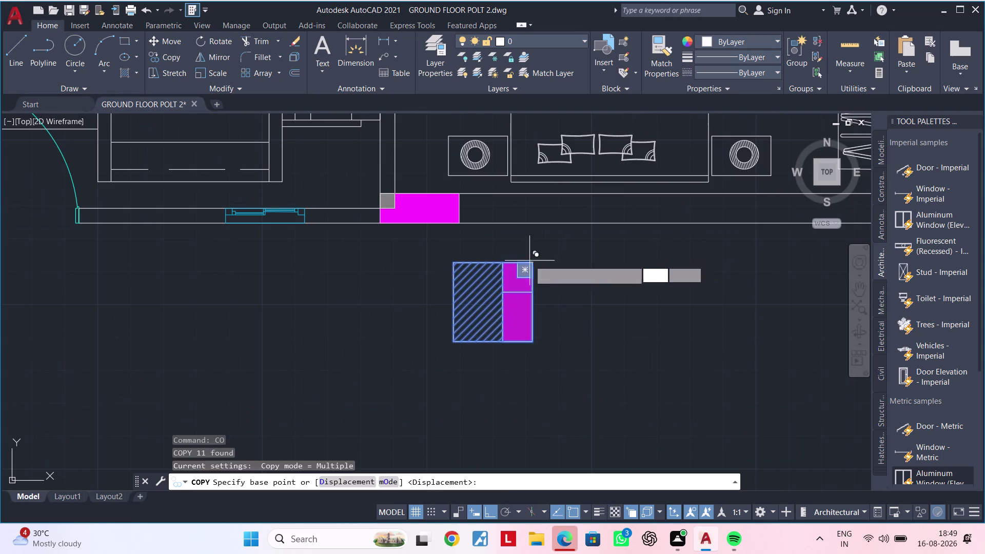
scroll(down, 3)
middle_drag(380, 362, 470, 247)
scroll(up, 3)
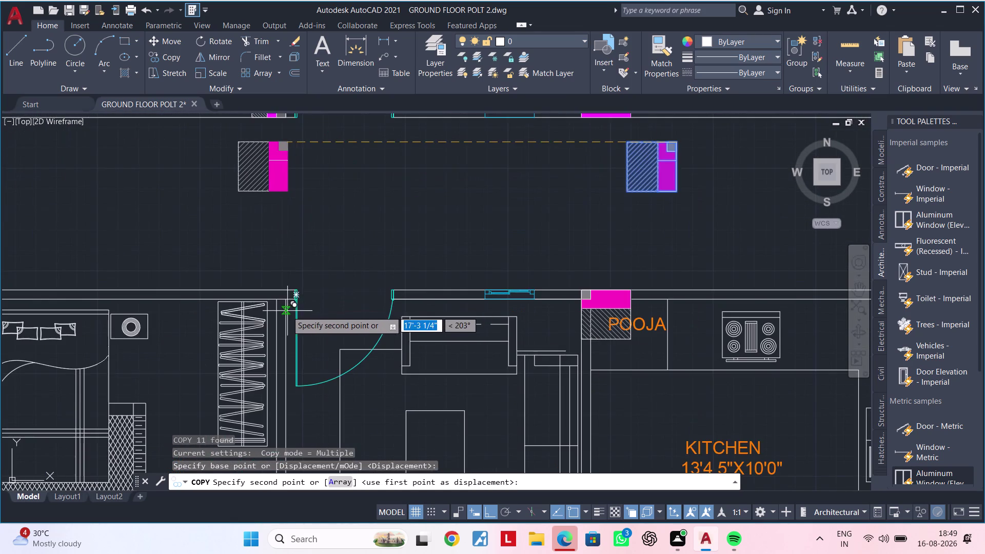
scroll(up, 3)
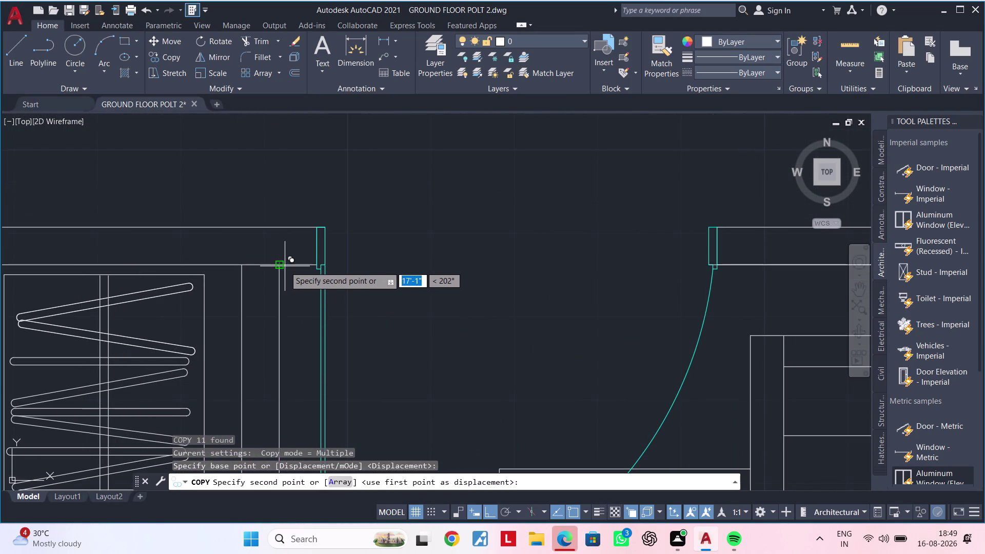
scroll(up, 3)
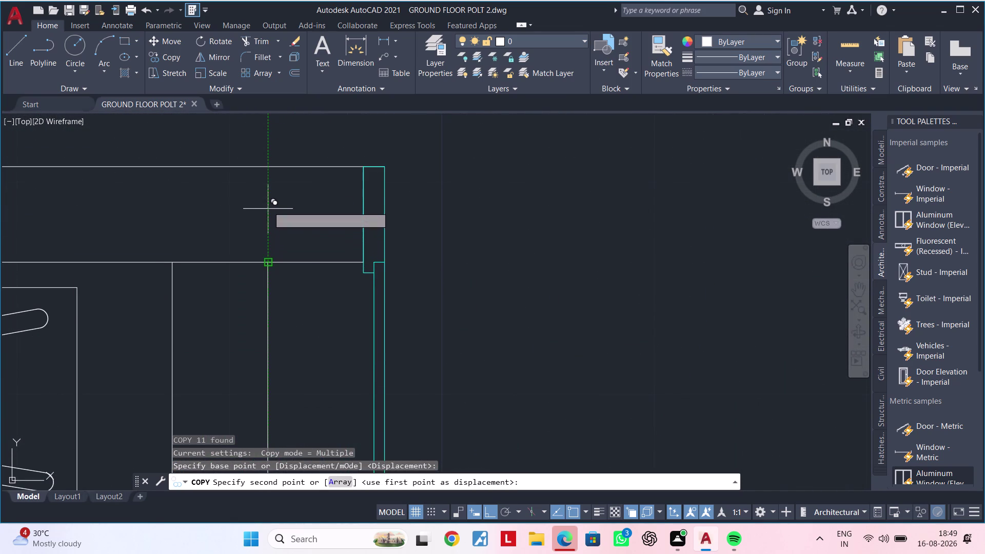
click(269, 164)
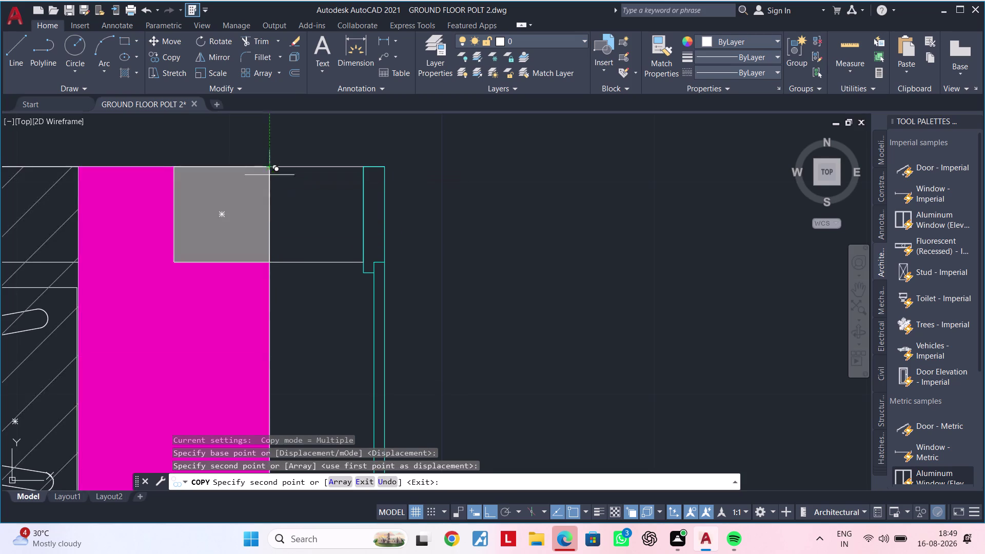
Check the copied column's placement, then cancel the copy and clear the selection.
scroll(down, 3)
scroll(down, 3)
middle_drag(274, 292, 410, 263)
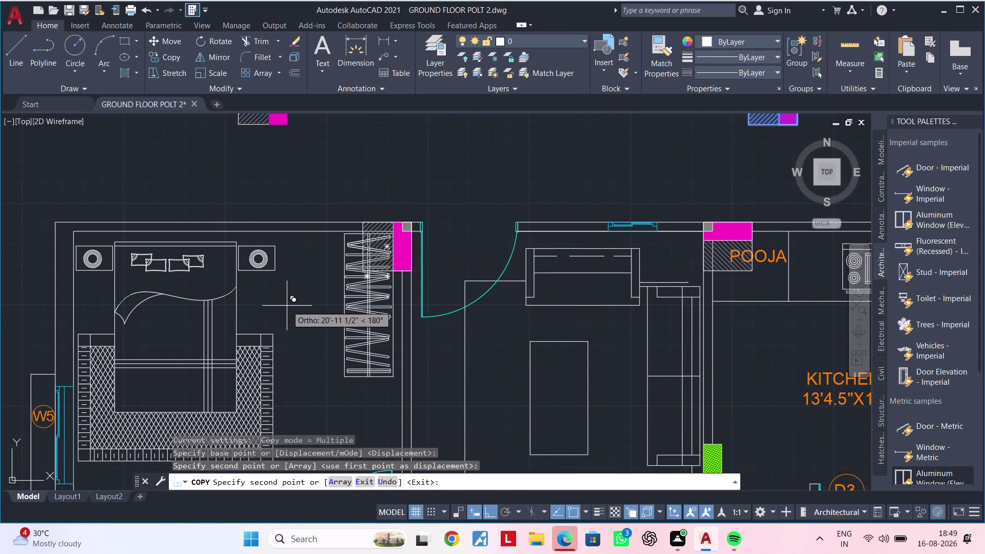
scroll(down, 3)
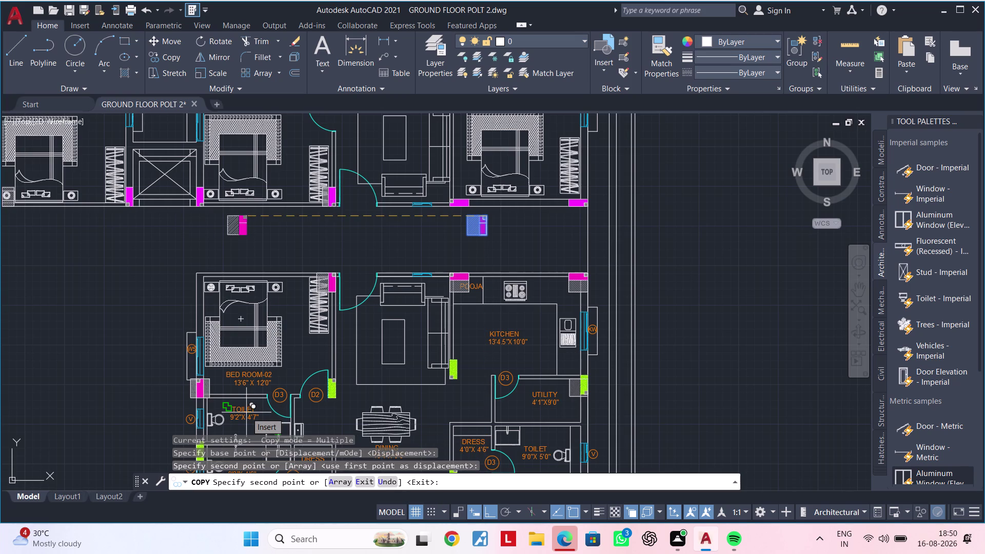
key(Escape)
key(Escape)
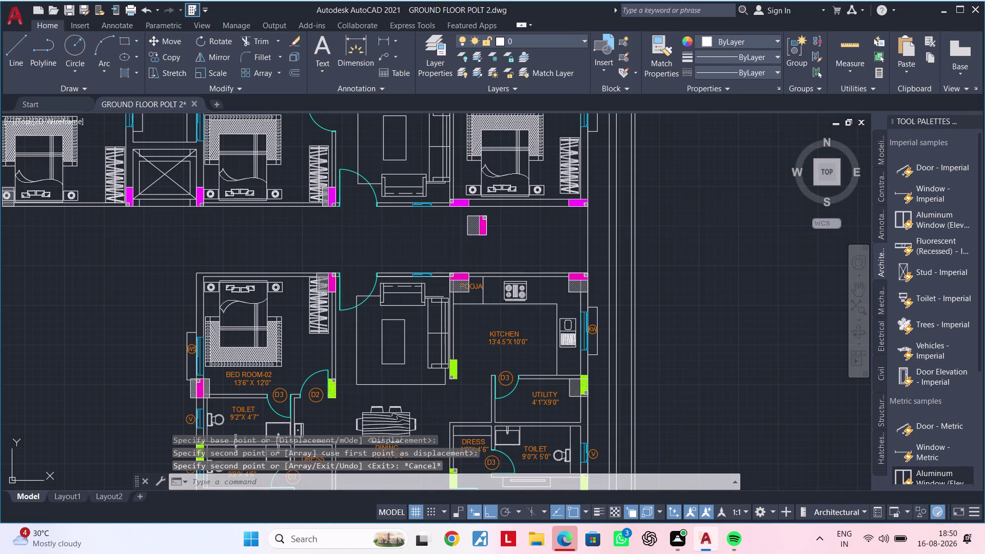
key(Escape)
key(Escape)
key(Escape)
key(Escape)
key(Escape)
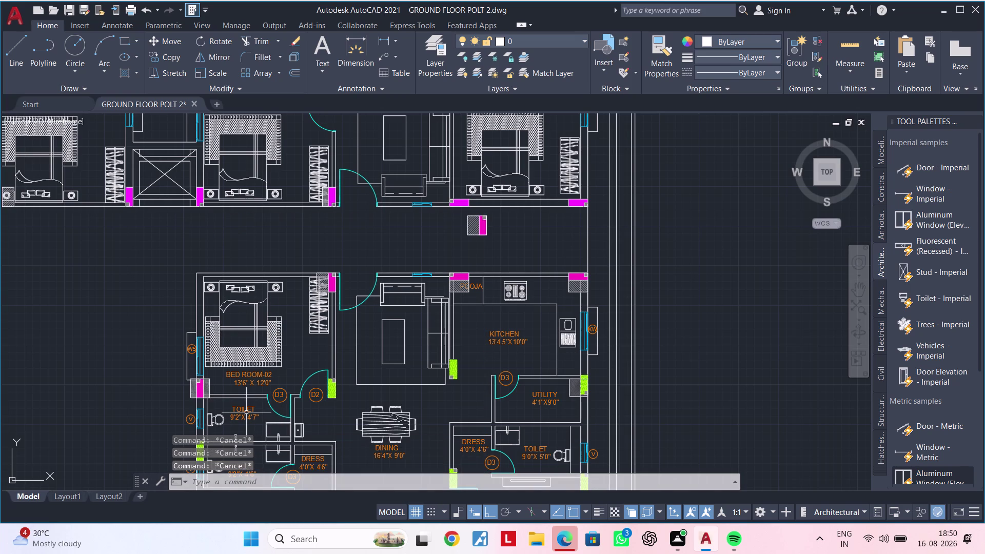
scroll(down, 3)
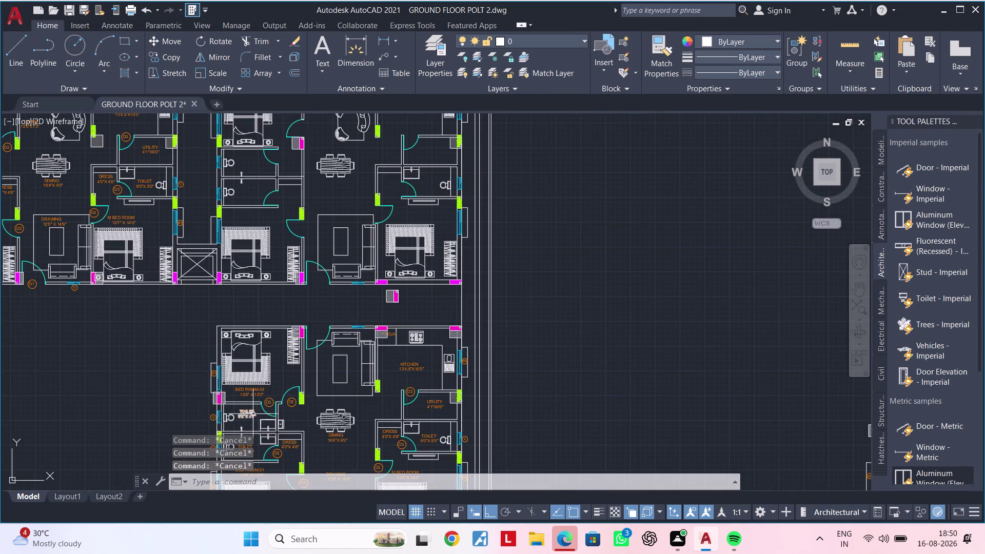
scroll(up, 3)
middle_drag(269, 341, 340, 327)
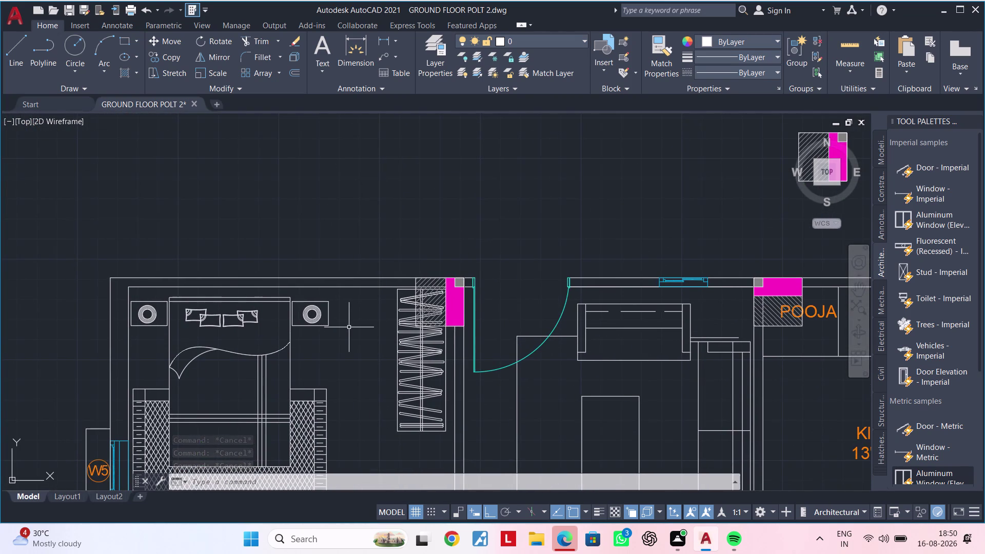
middle_drag(353, 360, 379, 213)
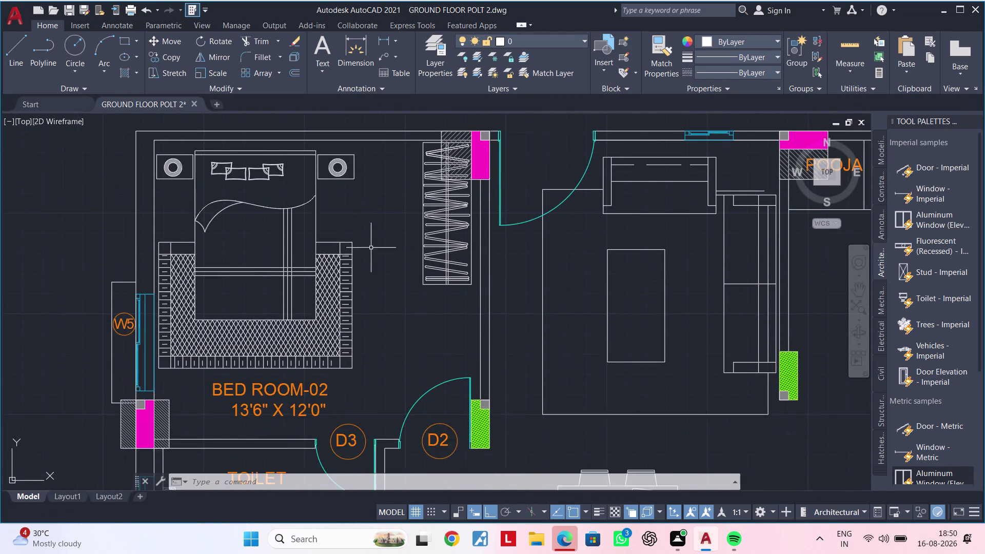
scroll(down, 3)
middle_drag(378, 255, 396, 239)
scroll(up, 3)
click(200, 290)
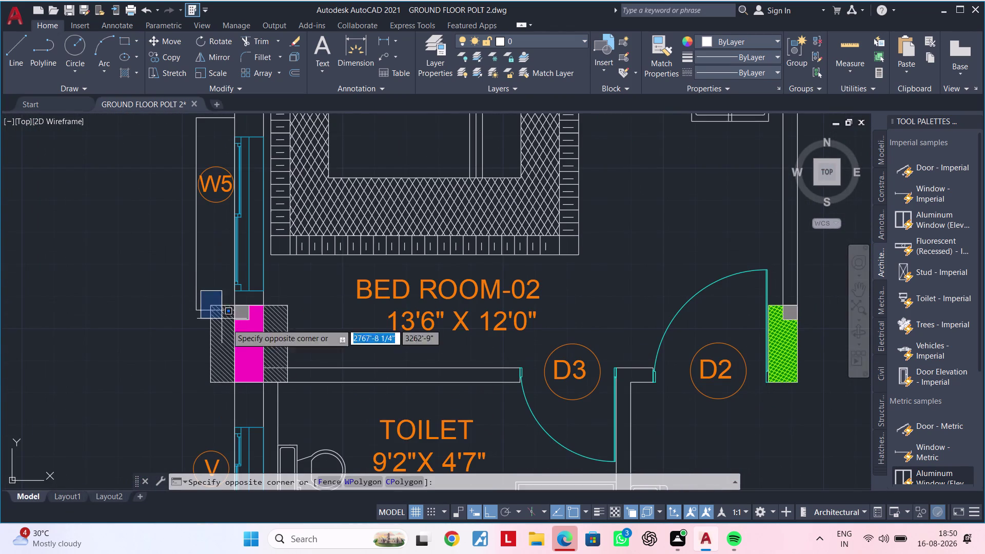
click(306, 396)
key(Delete)
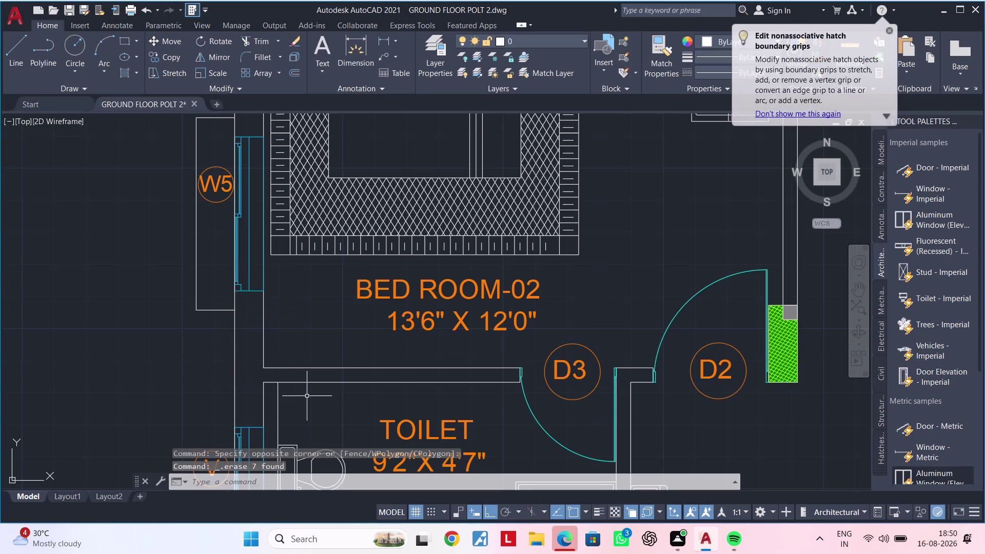
middle_drag(362, 396, 196, 395)
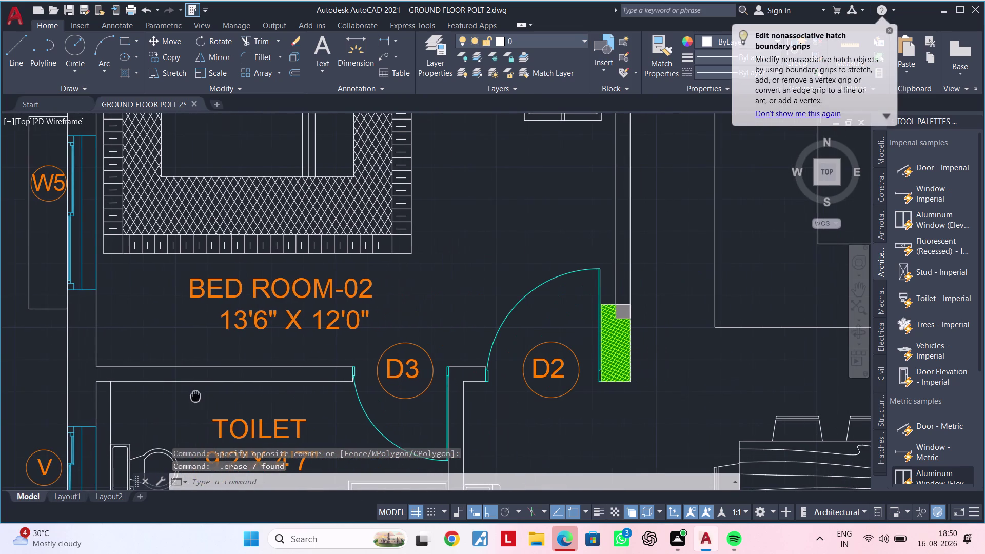
click(582, 286)
click(666, 407)
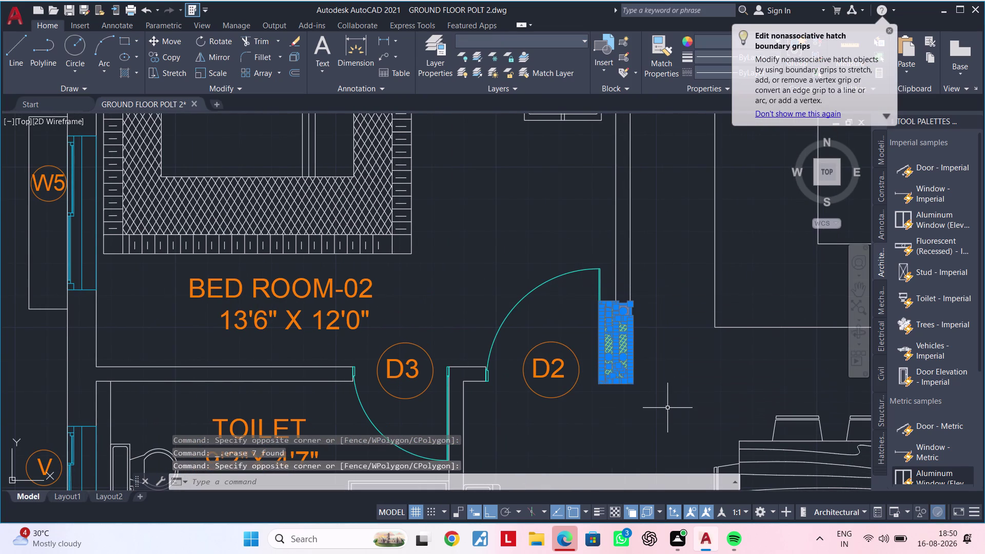
text(CO)
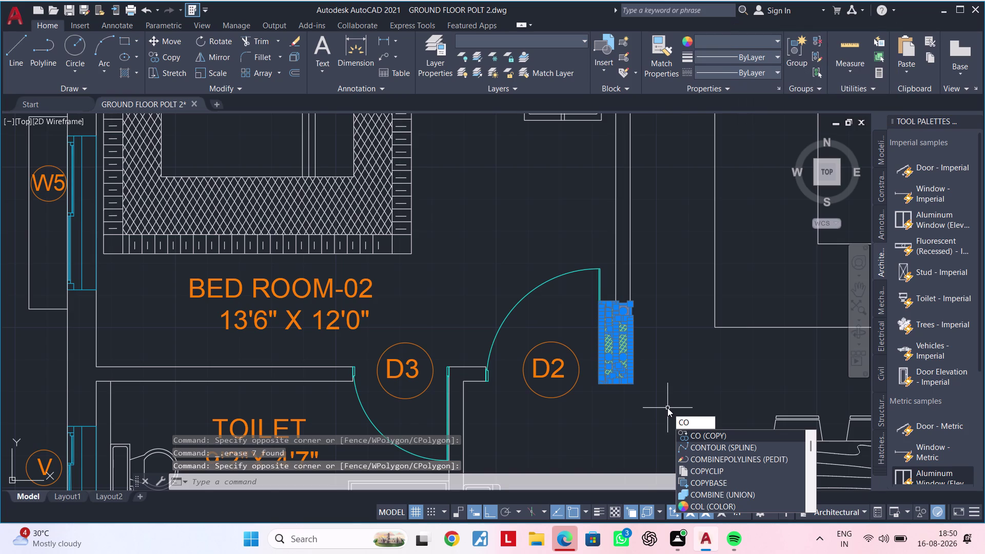
key(Escape)
scroll(down, 3)
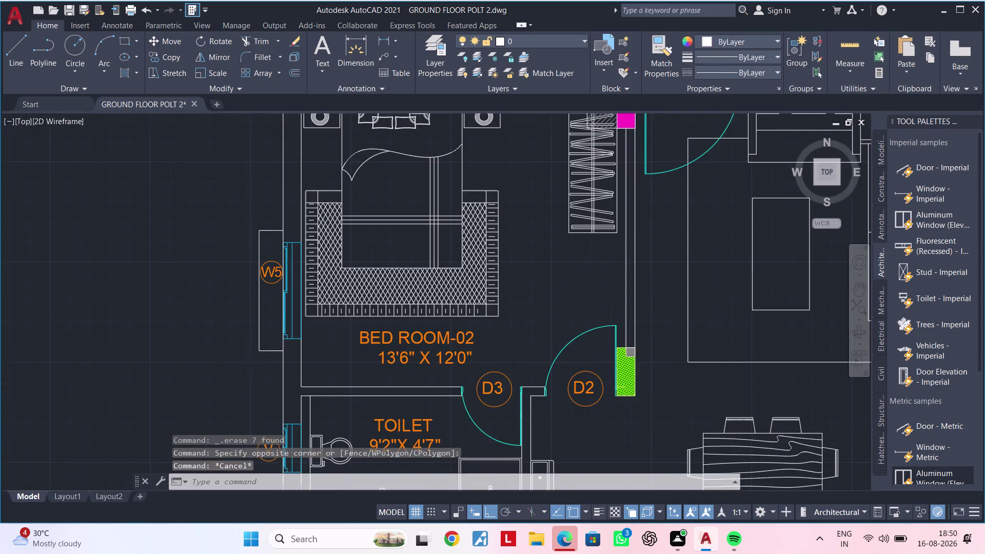
middle_drag(641, 419, 490, 330)
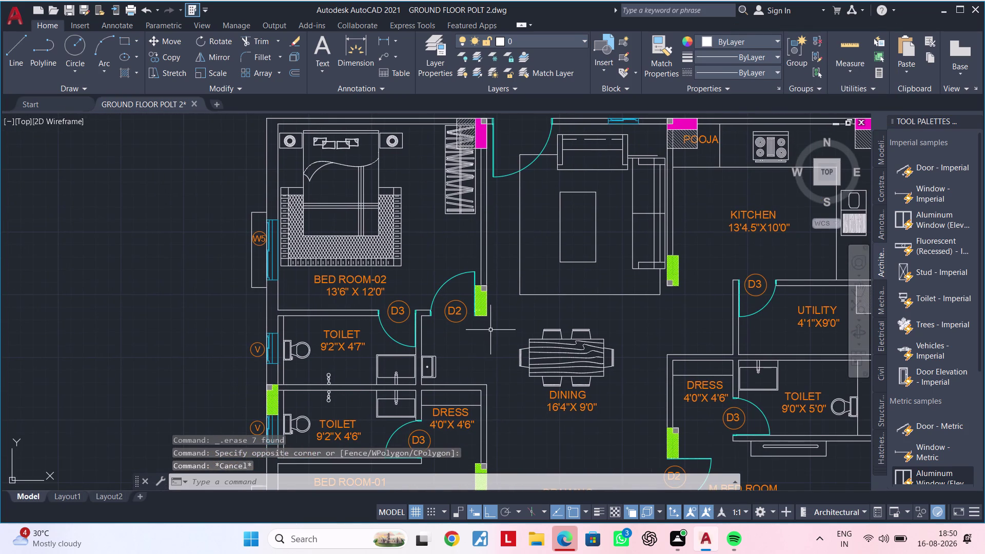
middle_drag(673, 335, 594, 358)
scroll(up, 3)
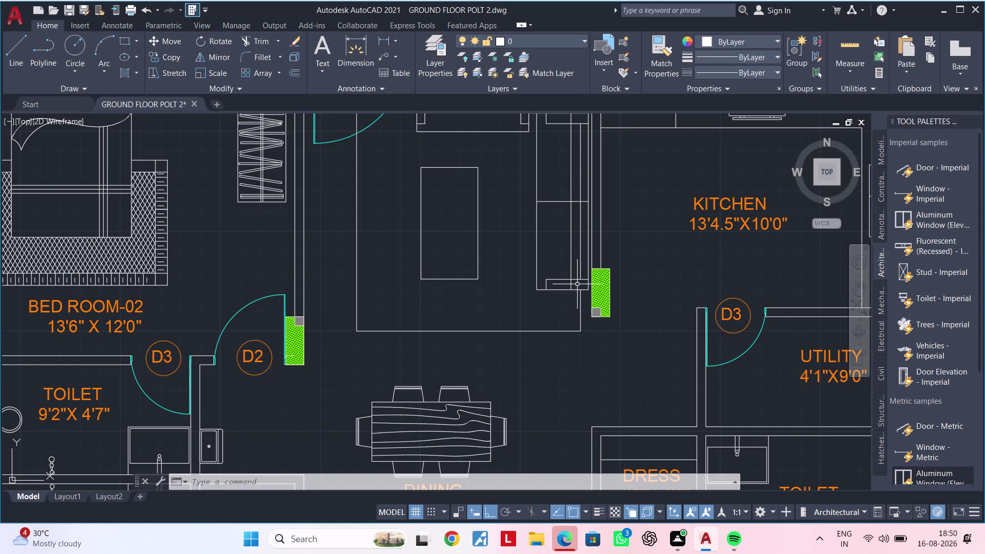
scroll(up, 3)
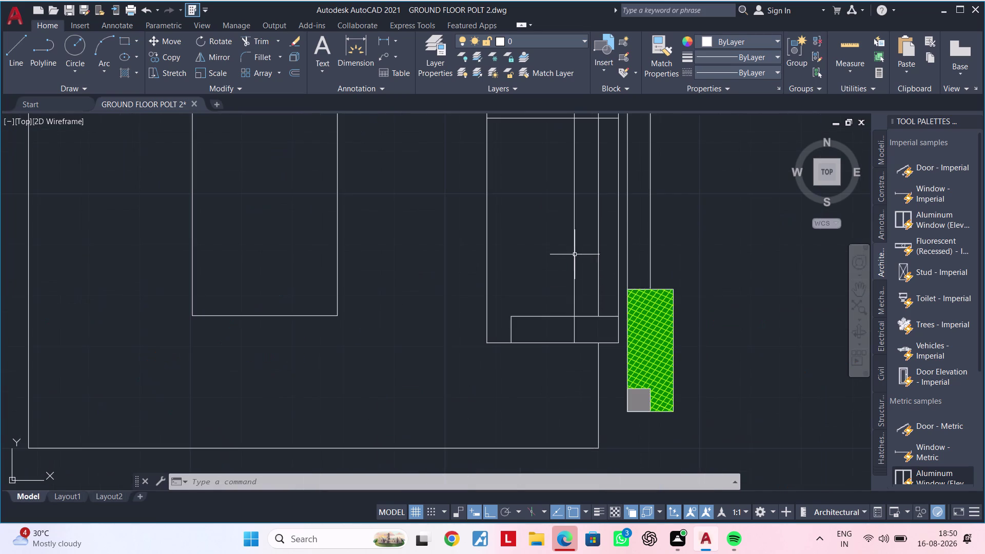
click(621, 282)
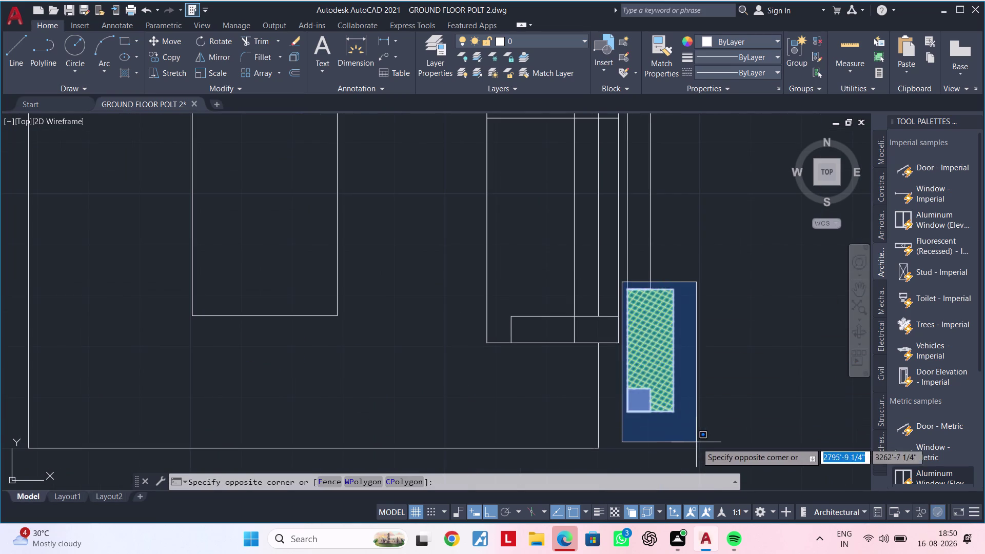
Copy the green hatched column onto the outer wall beside Bed Room-02.
click(698, 445)
text(CO)
key(space)
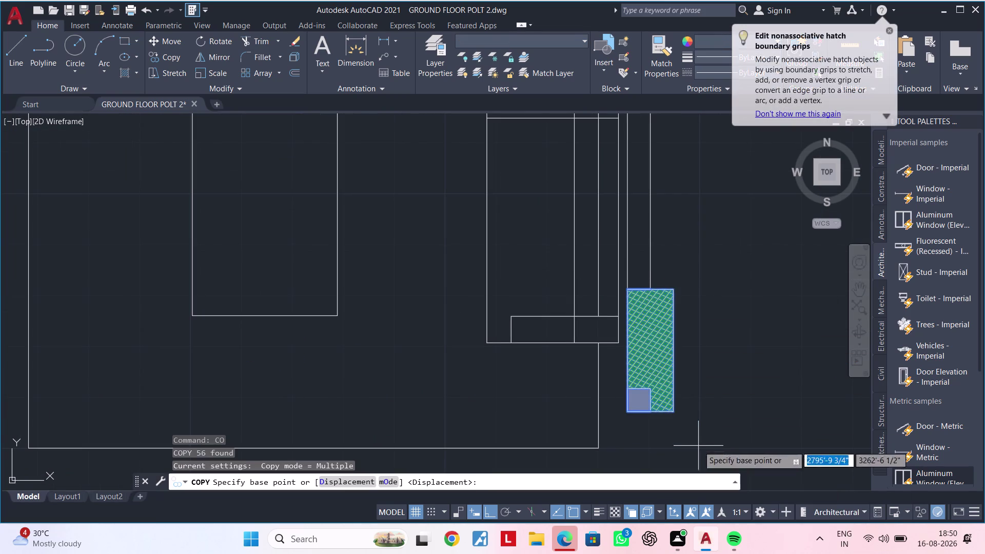
click(627, 288)
scroll(down, 3)
scroll(down, 3)
middle_drag(384, 356, 792, 333)
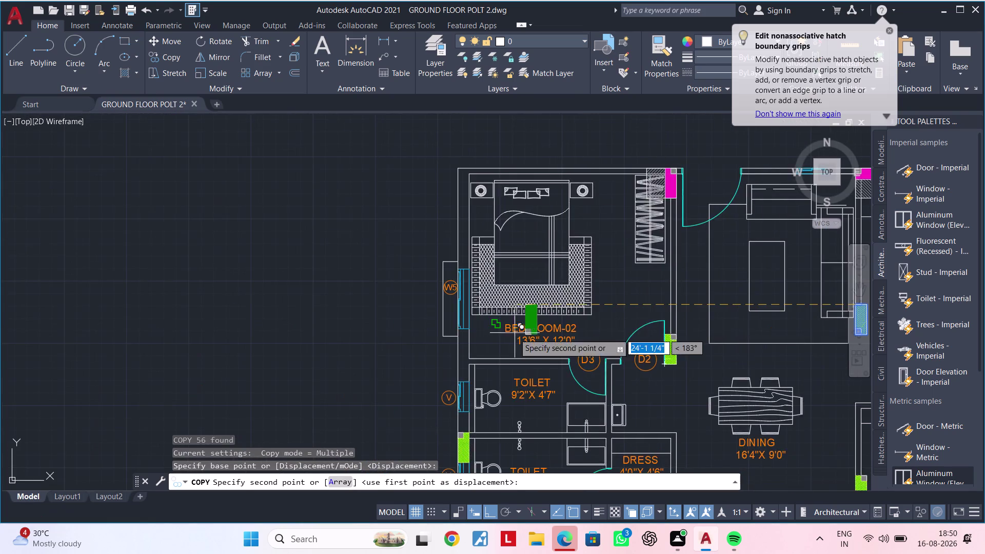
scroll(up, 3)
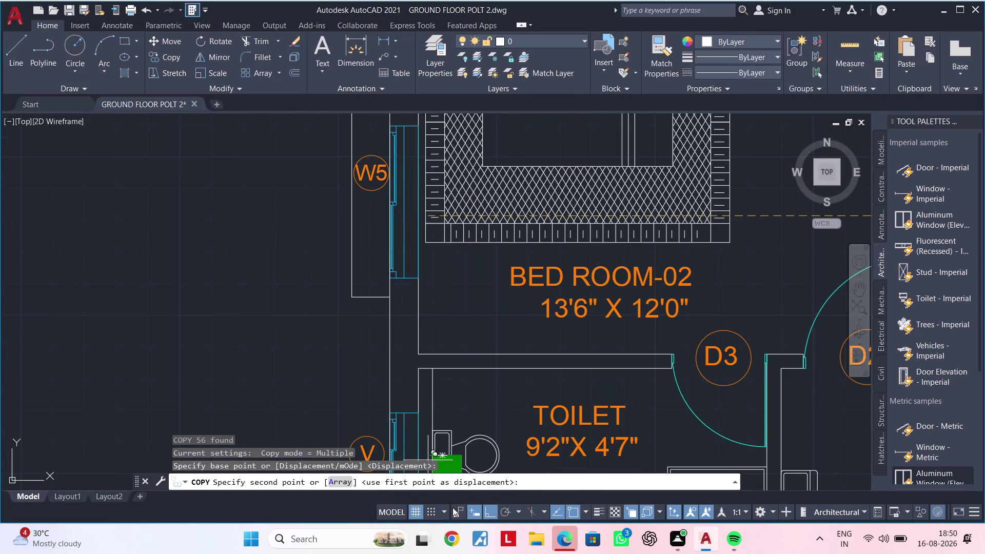
click(490, 515)
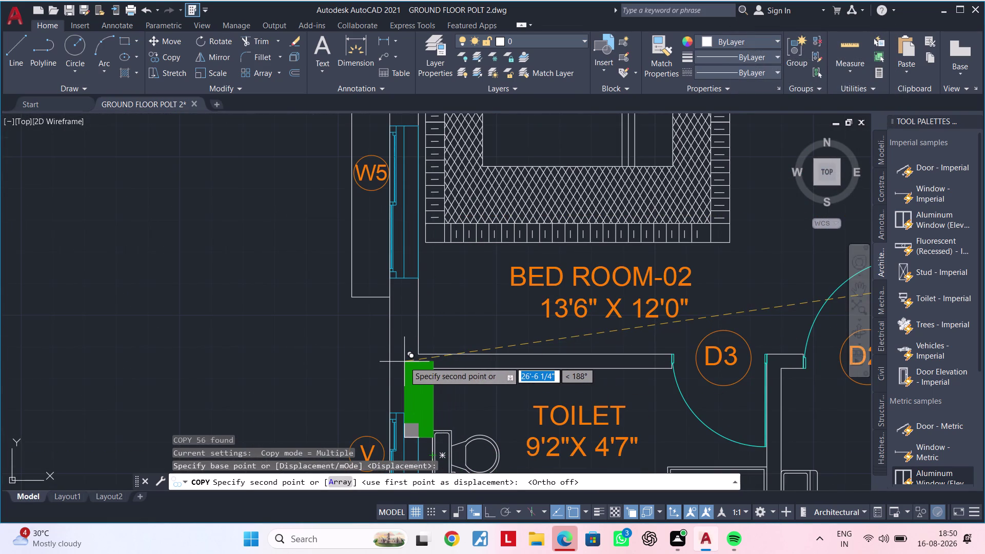
Place another column copy at the wall corner between the two toilets.
scroll(down, 3)
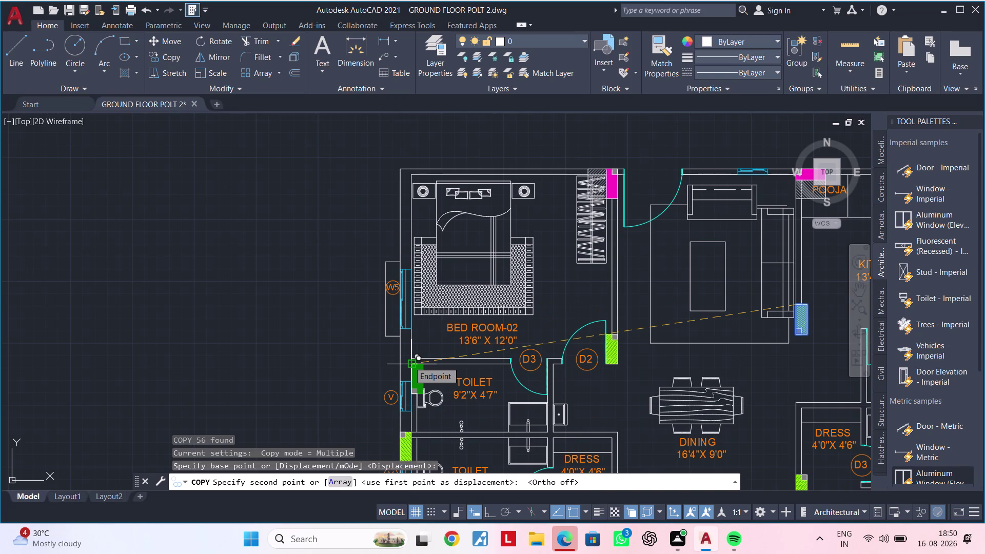
scroll(up, 3)
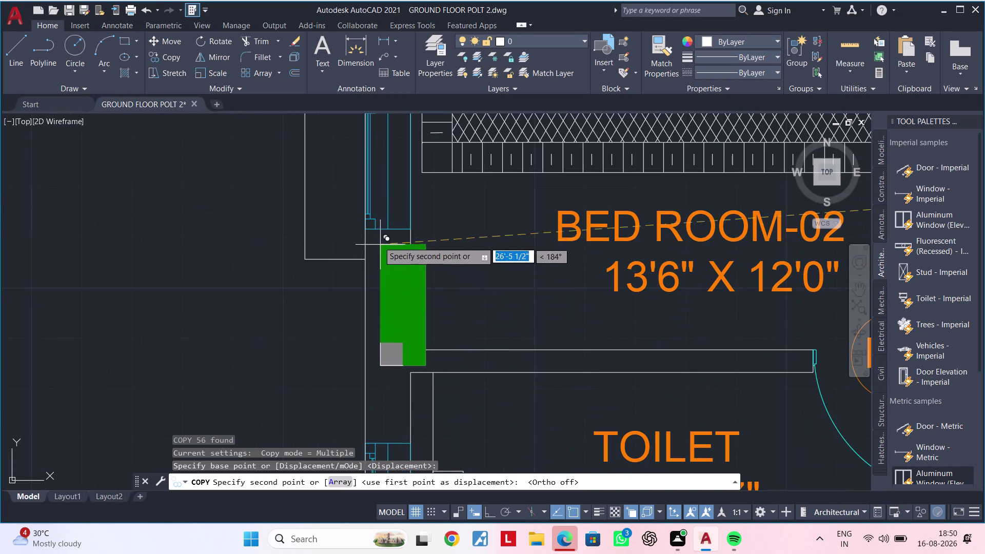
click(365, 230)
scroll(down, 3)
middle_drag(398, 291, 345, 161)
scroll(down, 3)
middle_drag(440, 310, 319, 280)
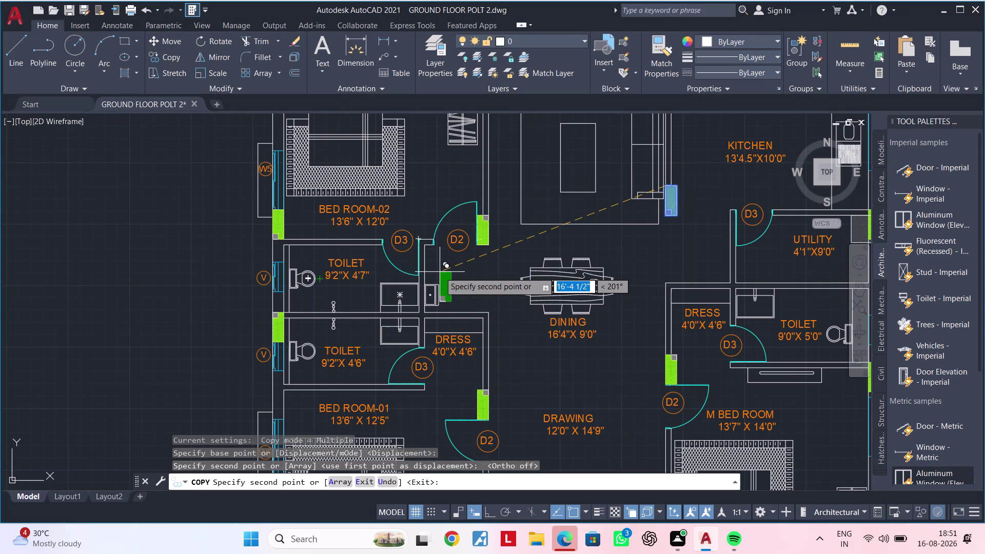
middle_drag(480, 265, 494, 231)
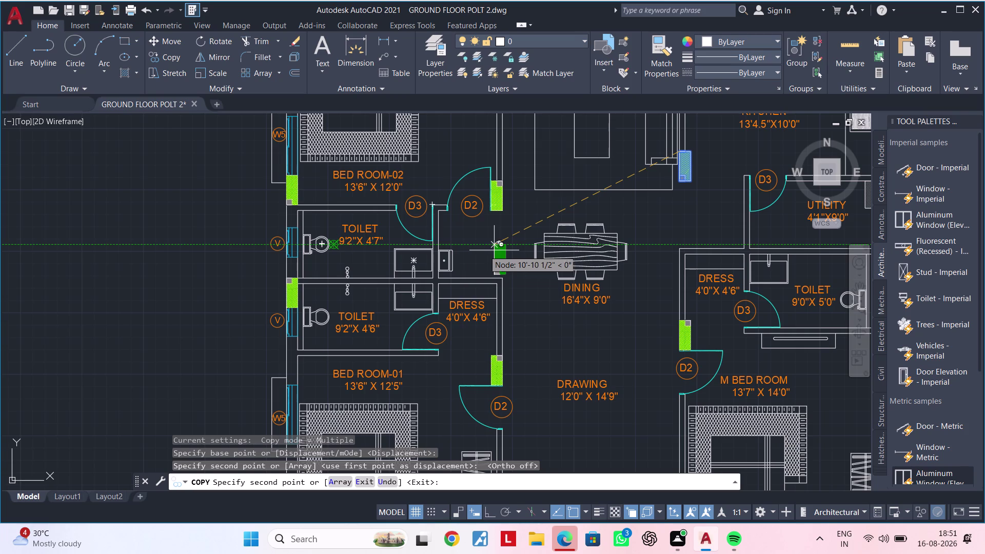
End the copy command and clear the selection.
key(Escape)
key(Escape)
middle_drag(366, 296, 375, 253)
key(Escape)
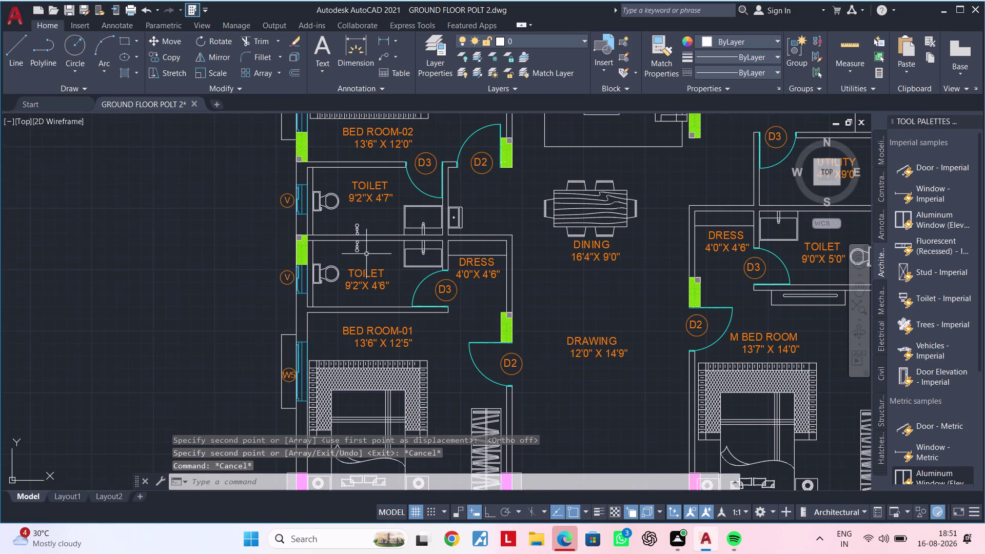
key(Escape)
key(Escape)
key(Escape)
key(Escape)
key(Escape)
key(Escape)
key(Escape)
key(Escape)
key(Escape)
key(Escape)
key(Escape)
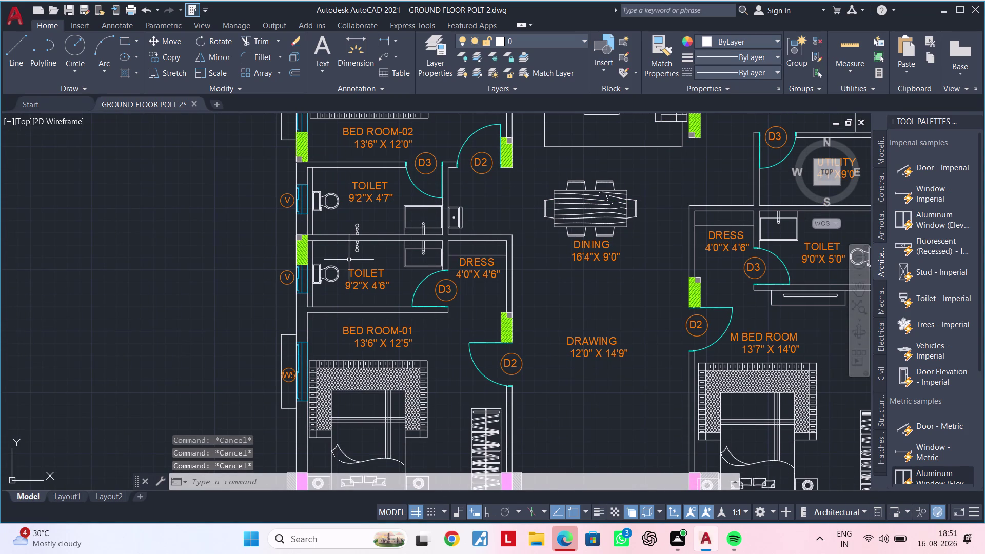
key(Escape)
key(Escape)
key(Escape)
key(Escape)
key(Escape)
key(Escape)
key(Escape)
key(Escape)
key(Escape)
key(Escape)
key(Escape)
key(Escape)
key(Escape)
Window-select the column standing between the two toilets.
scroll(up, 3)
middle_drag(319, 300, 319, 334)
click(270, 212)
click(311, 289)
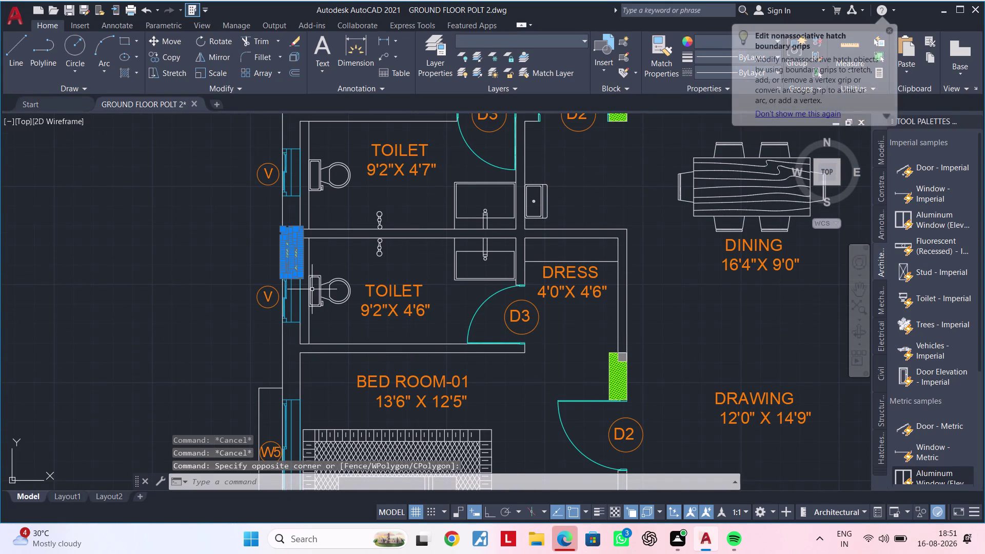
Move the toilet column by its top corner to the Bed Room-01 wall corner.
text(M)
key(space)
scroll(up, 3)
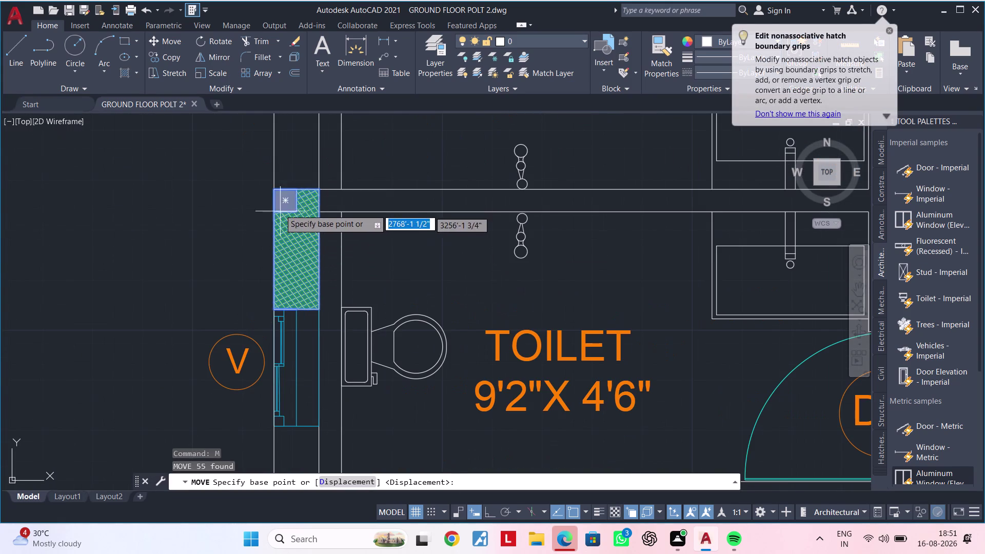
click(272, 186)
middle_drag(287, 354, 293, 234)
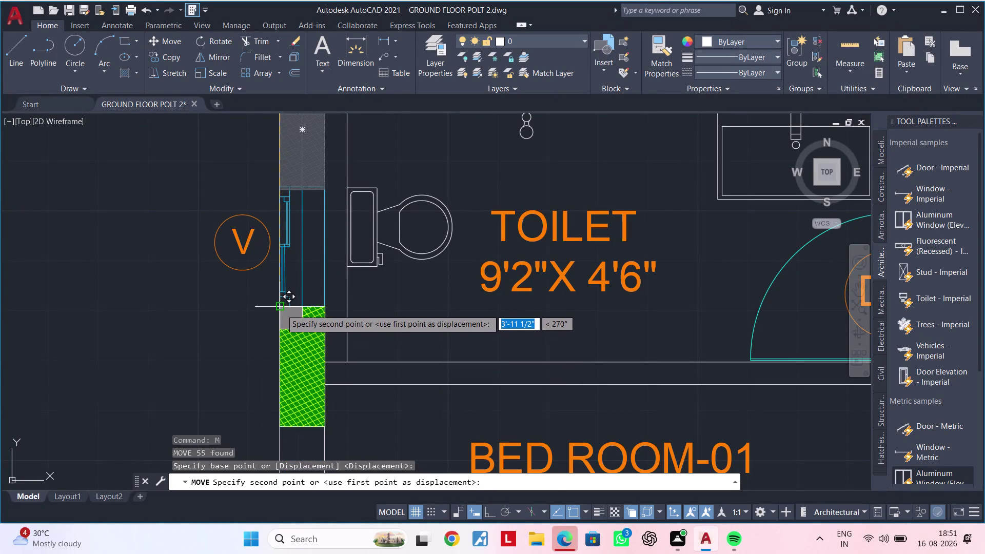
scroll(down, 3)
middle_drag(281, 310, 287, 272)
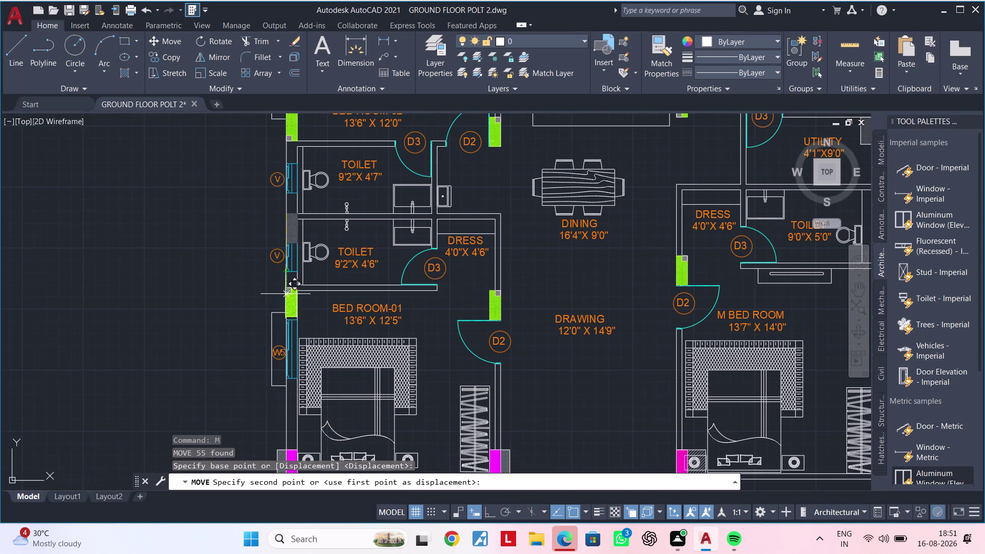
scroll(up, 3)
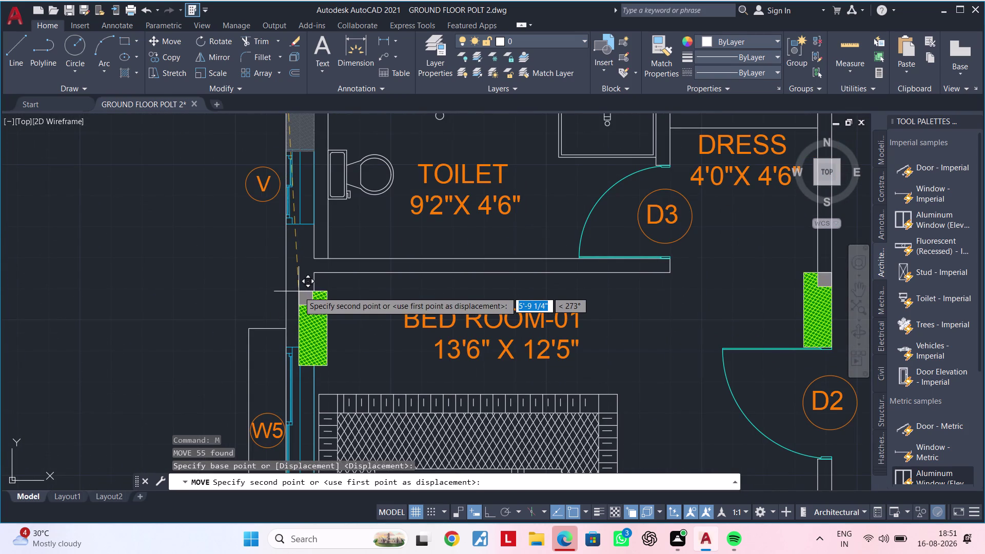
scroll(down, 3)
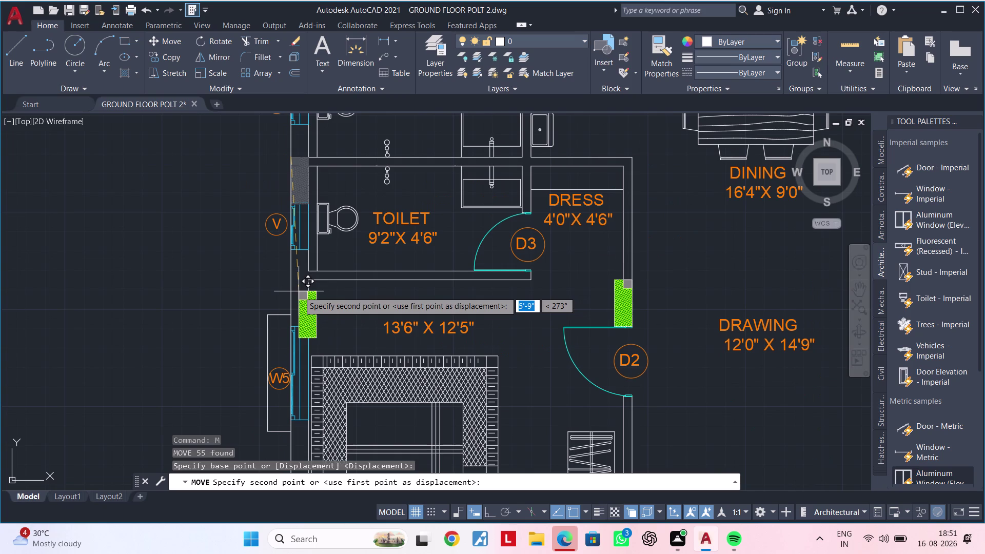
scroll(up, 3)
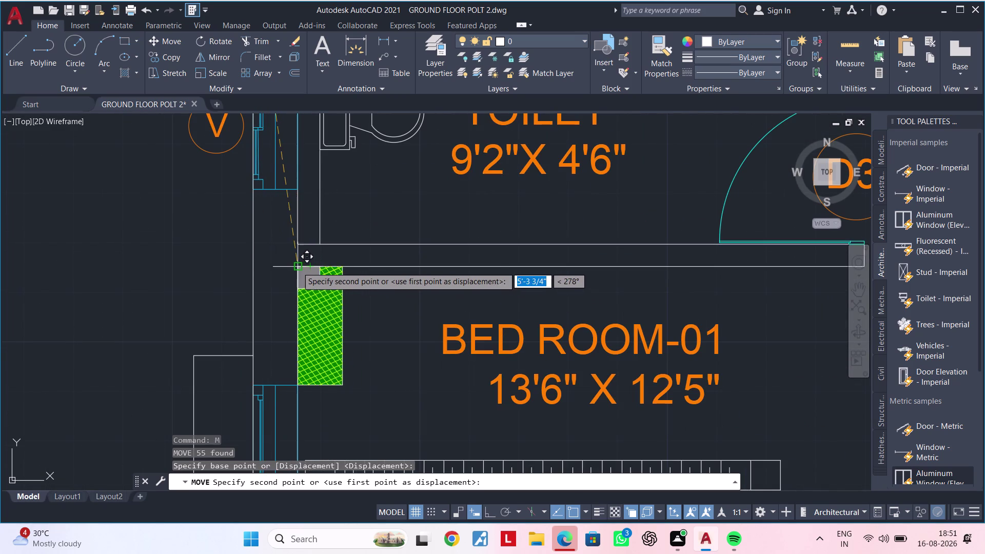
click(251, 266)
scroll(down, 3)
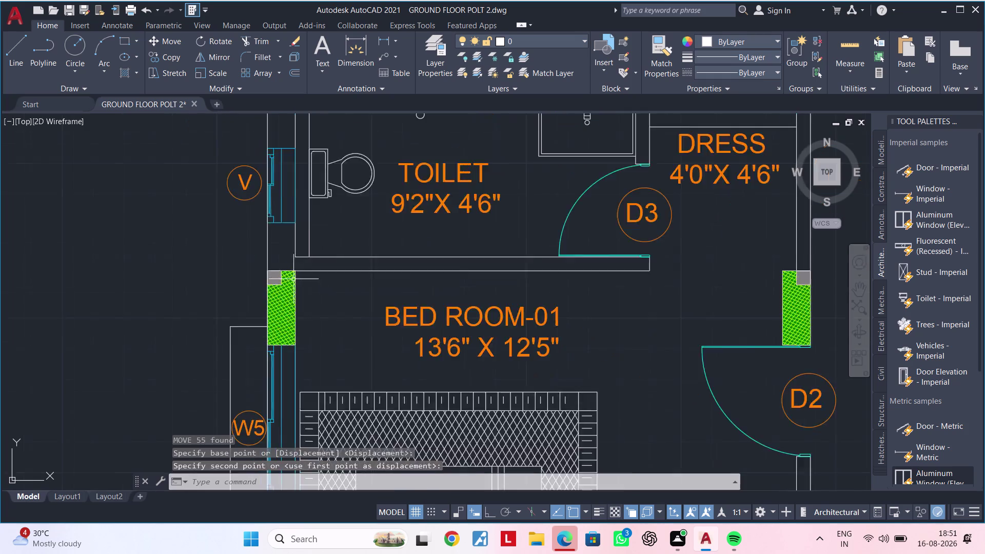
scroll(down, 3)
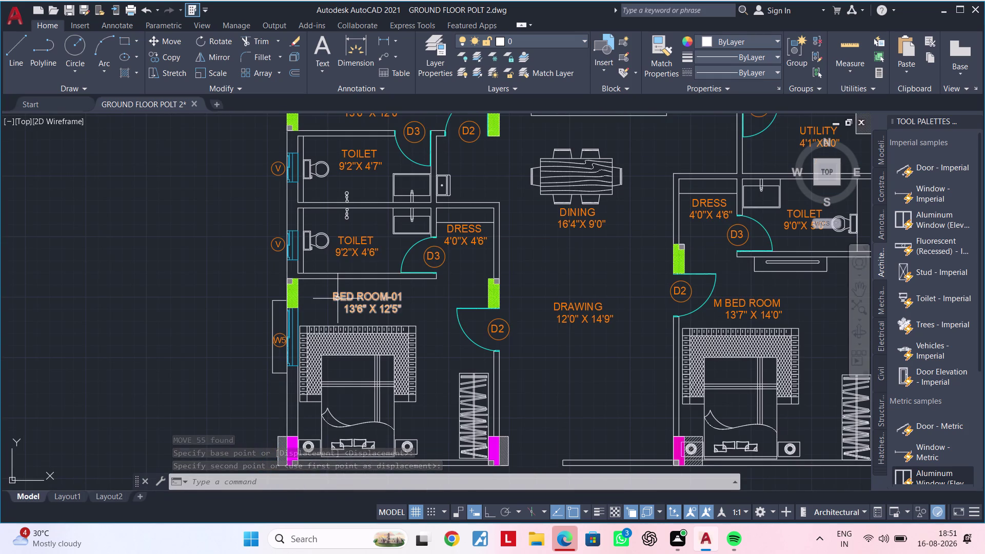
End the move and clear any active command.
key(Escape)
key(Escape)
key(Escape)
key(Escape)
key(Escape)
key(Escape)
key(Escape)
key(Escape)
key(Escape)
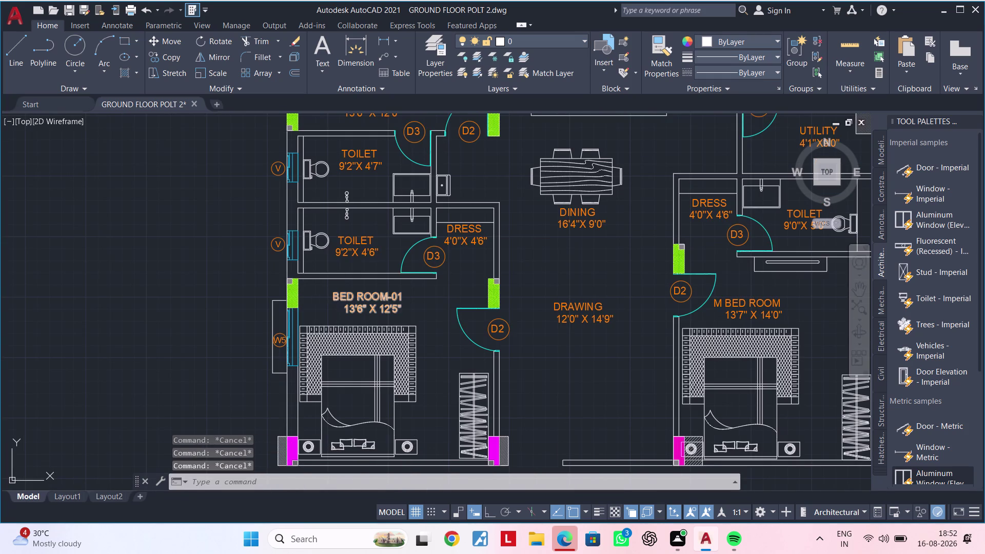
key(Escape)
key(Escape)
key(Escape)
key(Escape)
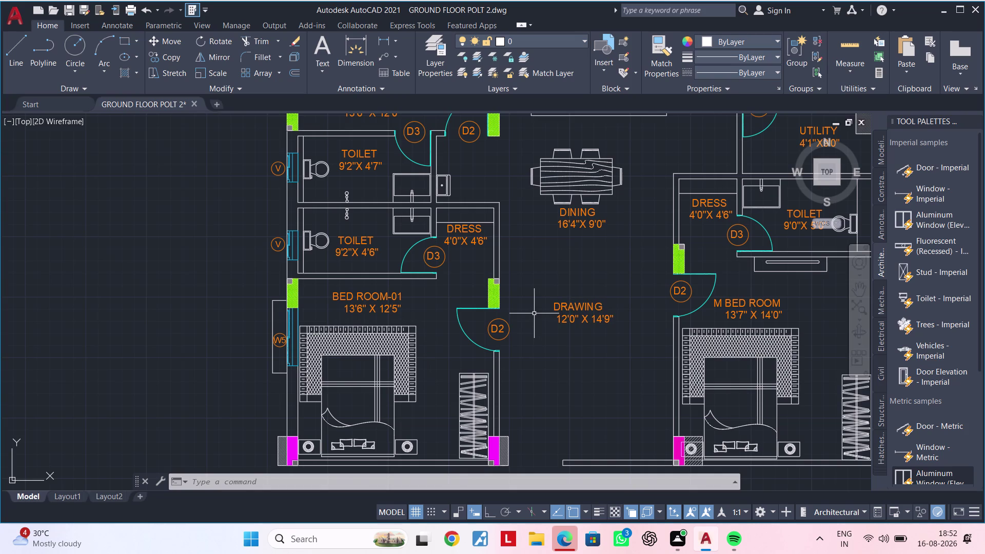
middle_drag(534, 313, 415, 423)
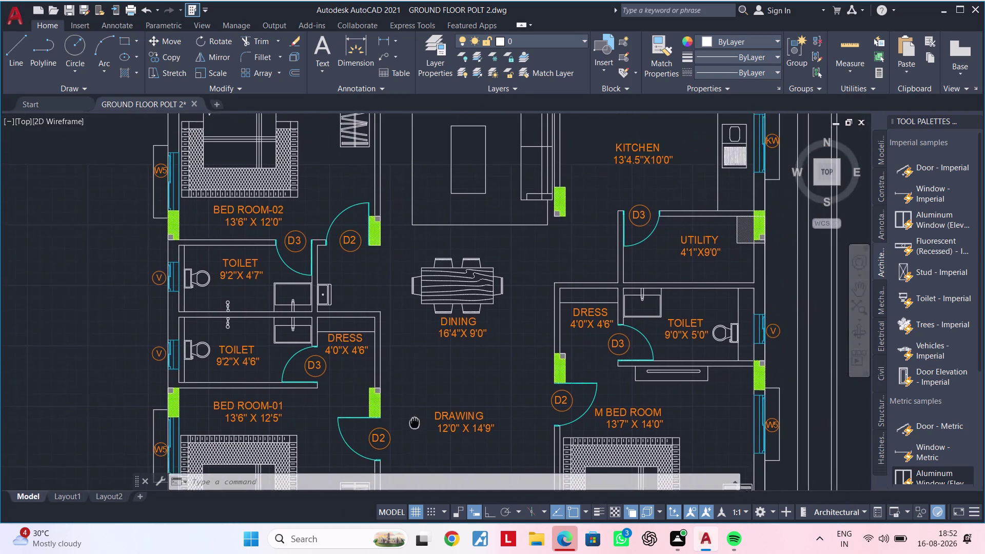
Delete the hatched column beside the Drawing room D2 door.
middle_drag(415, 423, 457, 349)
scroll(up, 3)
click(378, 303)
click(450, 378)
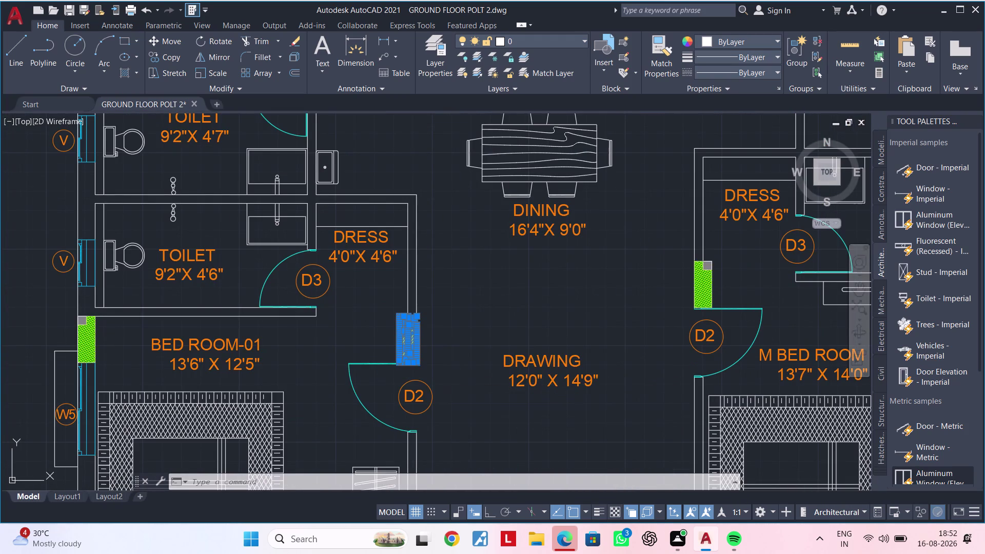
key(Delete)
Pan up to the corridor above the POOJA room and kitchen.
scroll(down, 3)
scroll(down, 3)
middle_drag(468, 315, 417, 387)
scroll(up, 3)
middle_drag(486, 247, 416, 268)
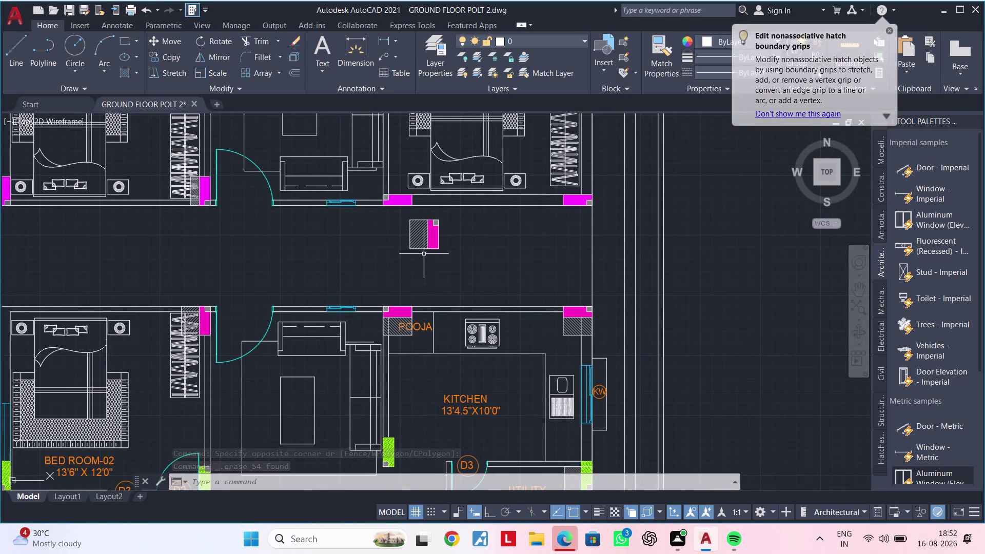
key(Escape)
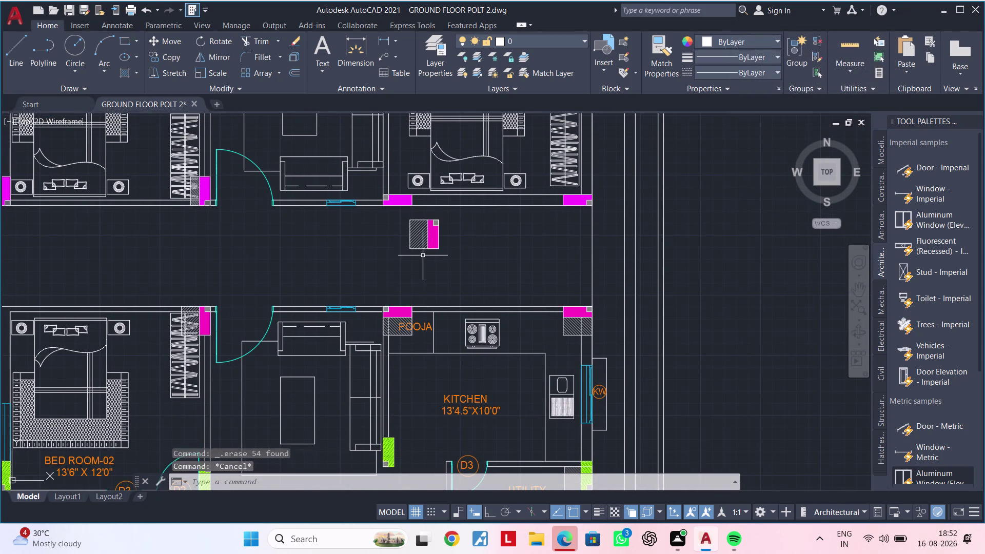
Begin mirroring the corridor column, then cancel the unfinished mirror.
click(397, 215)
click(455, 273)
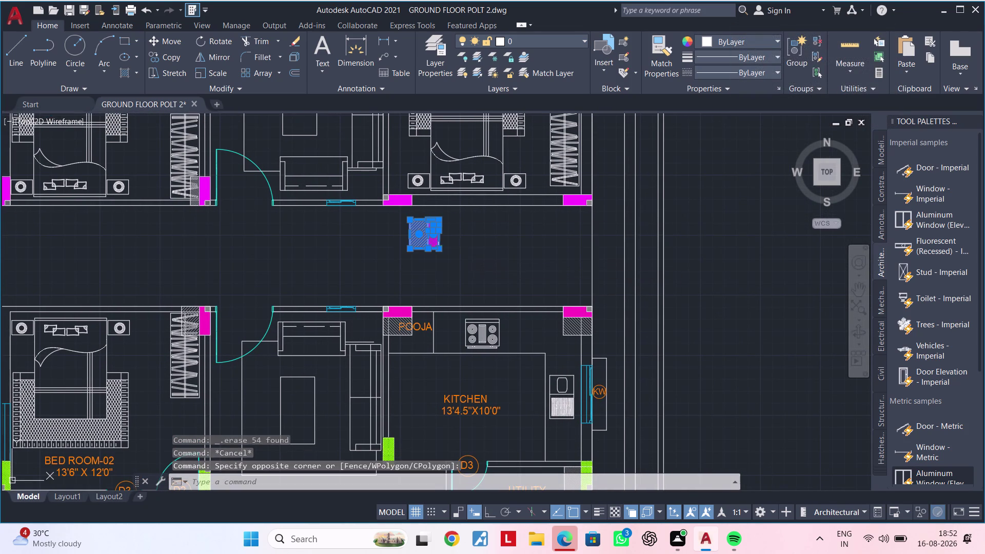
text(MI)
key(space)
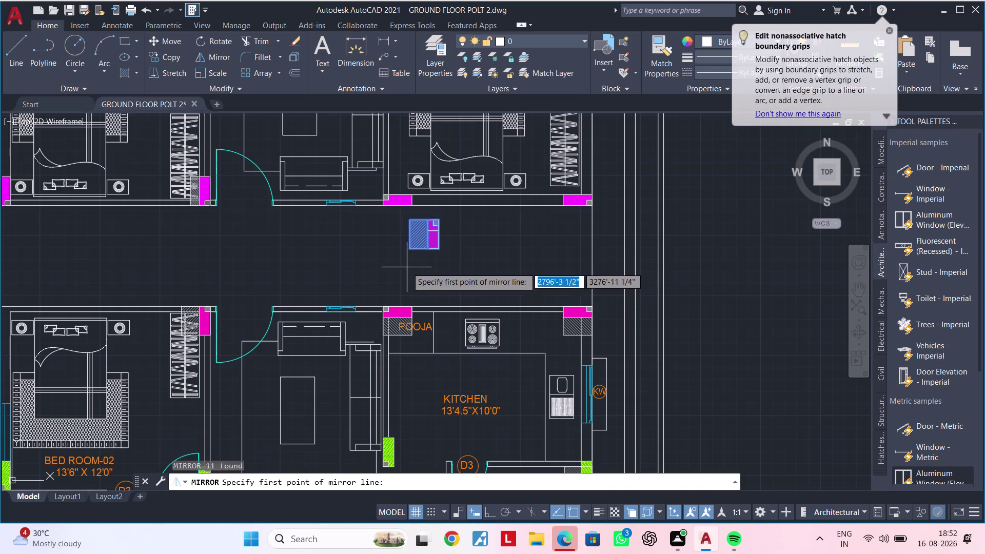
click(407, 267)
click(449, 267)
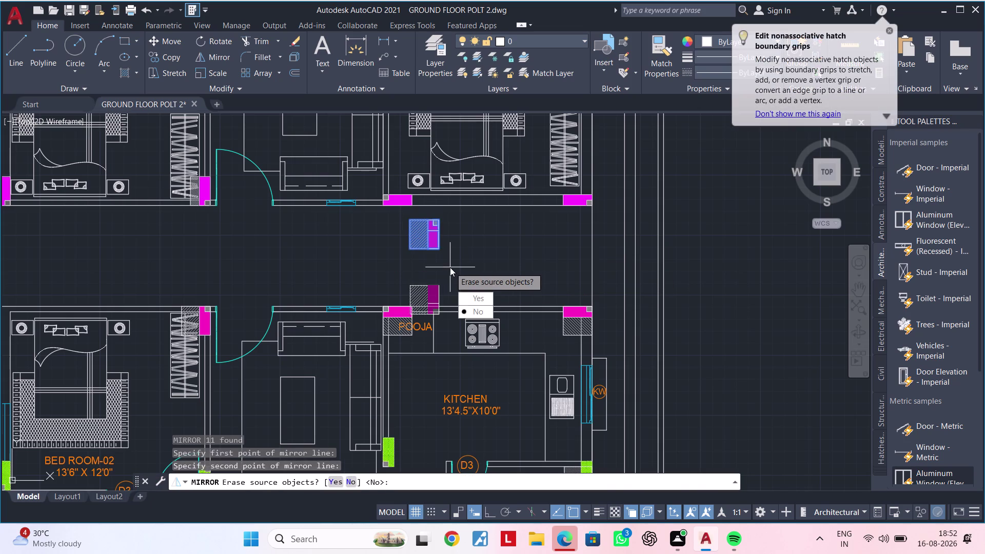
key(Escape)
scroll(up, 3)
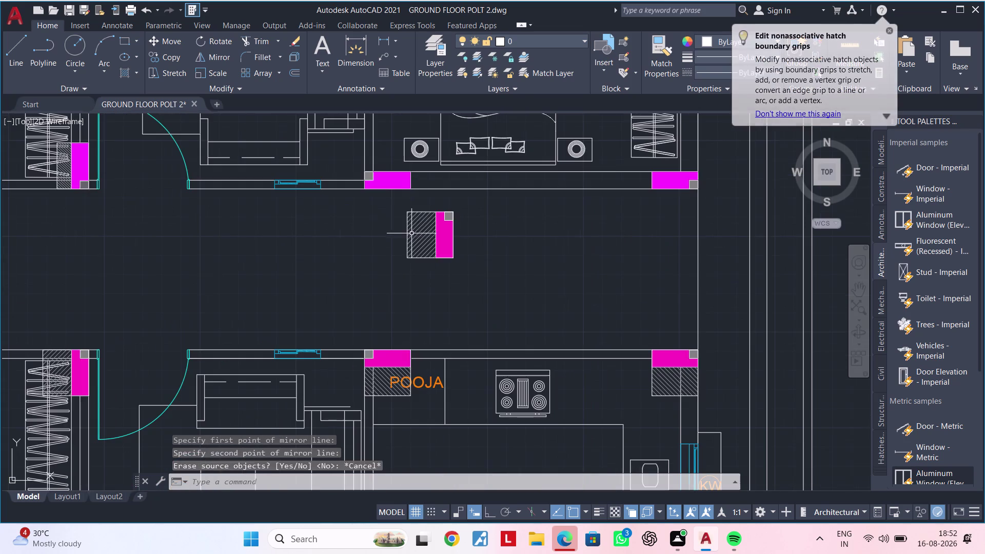
Move the spare column into the empty area right of the plan.
click(392, 210)
click(487, 266)
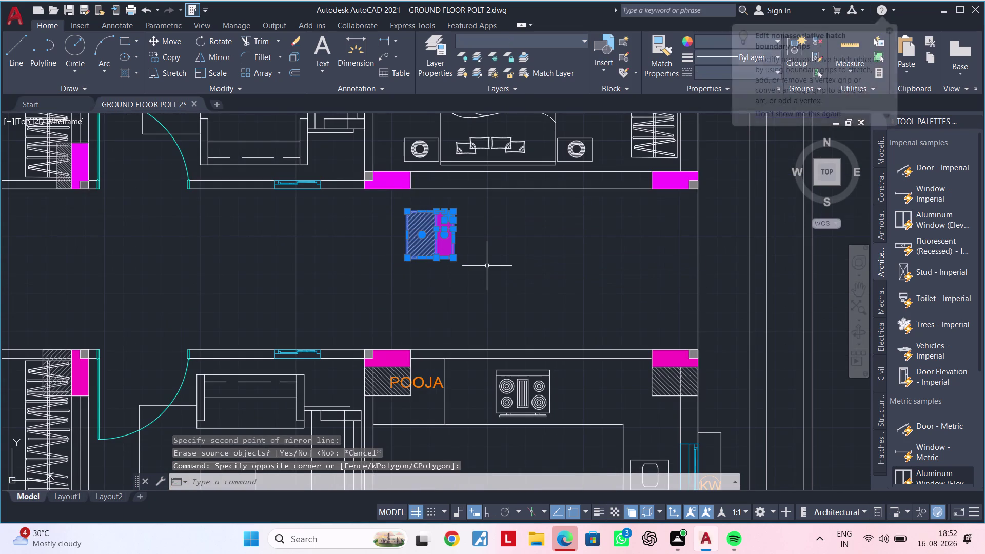
text(M)
key(space)
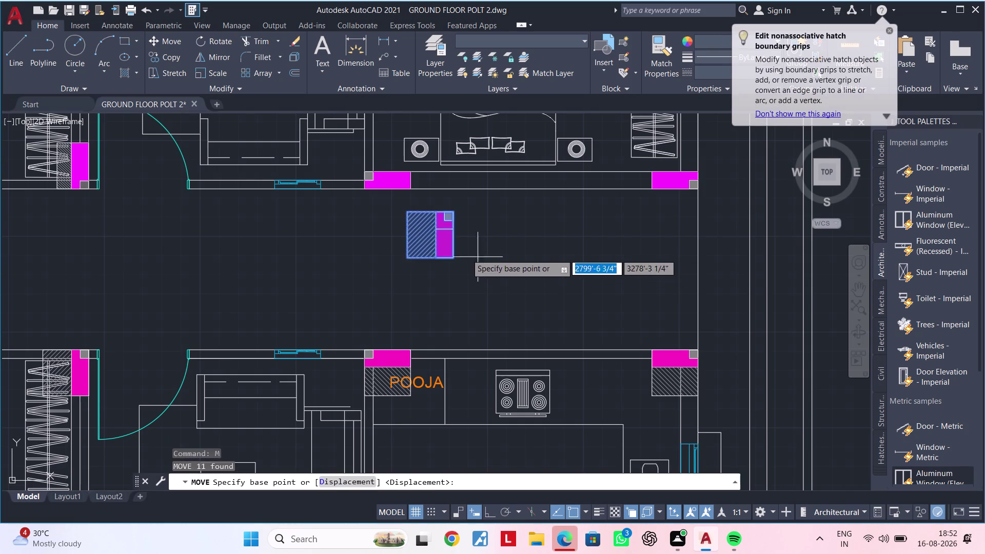
click(449, 251)
scroll(down, 3)
middle_drag(512, 284, 378, 277)
click(509, 274)
key(Escape)
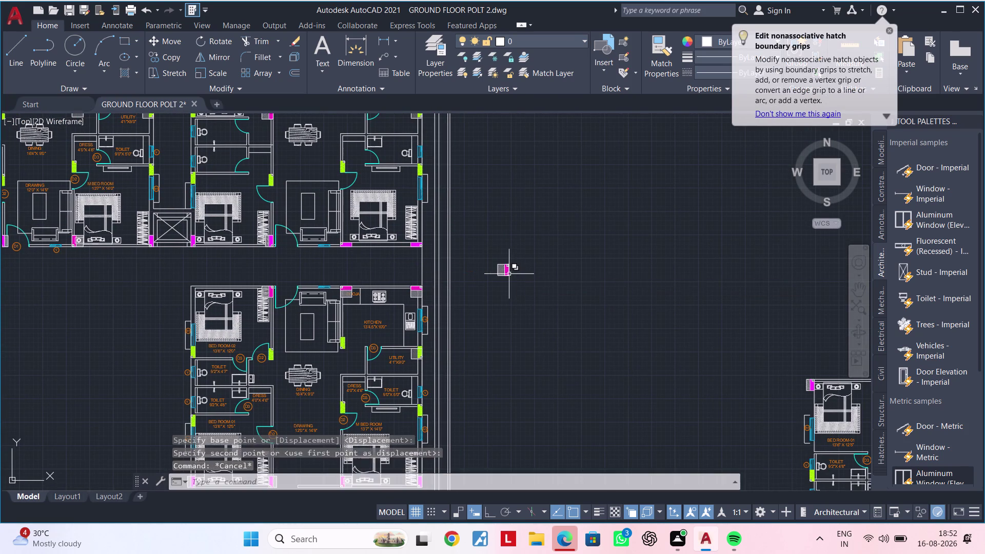
key(Escape)
Select the moved column and start a copy, then cancel it.
click(502, 251)
key(Escape)
click(488, 252)
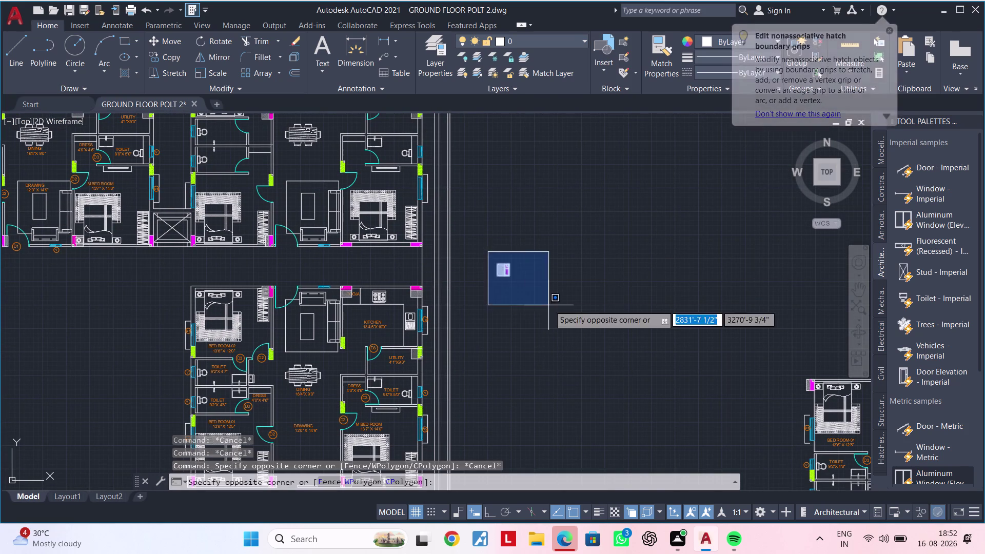
click(549, 305)
text(CO)
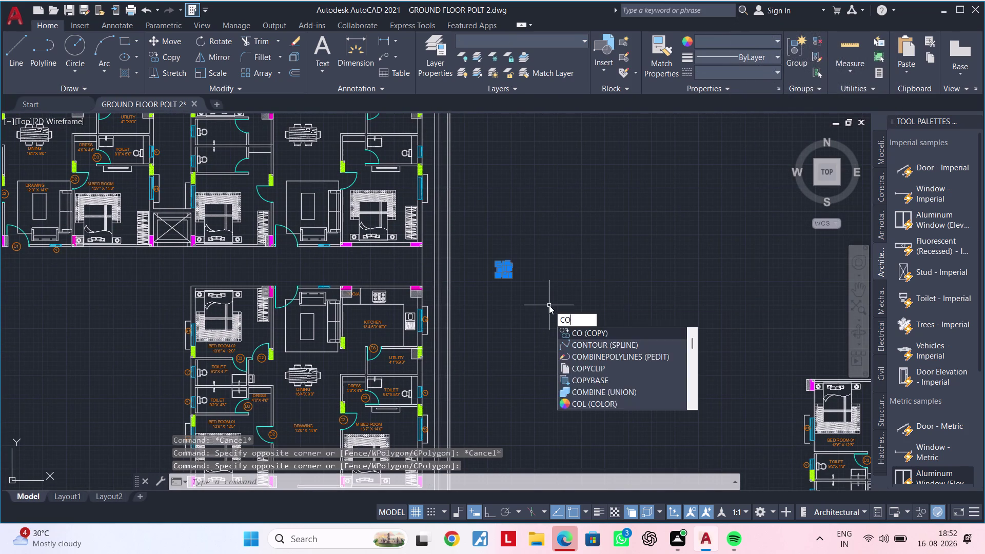
key(space)
scroll(up, 3)
key(Escape)
key(Escape)
Mirror the column downward with Ortho on, keeping the original.
click(455, 175)
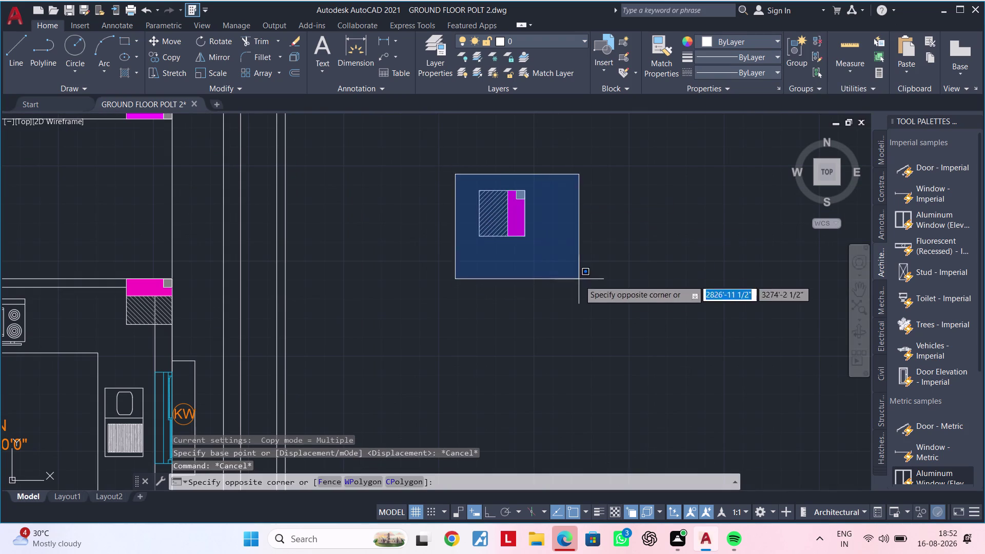
click(579, 282)
text(MI)
key(space)
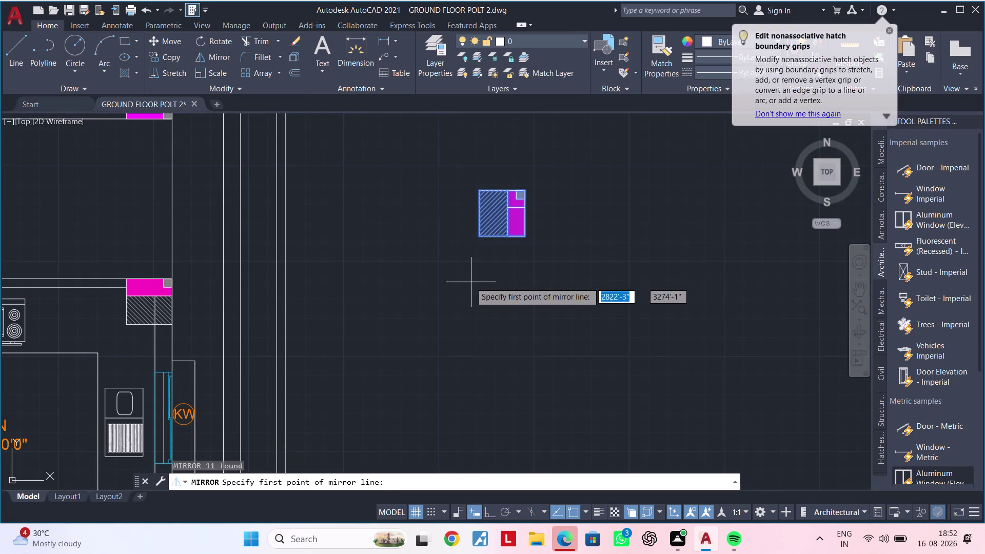
drag(460, 277, 490, 276)
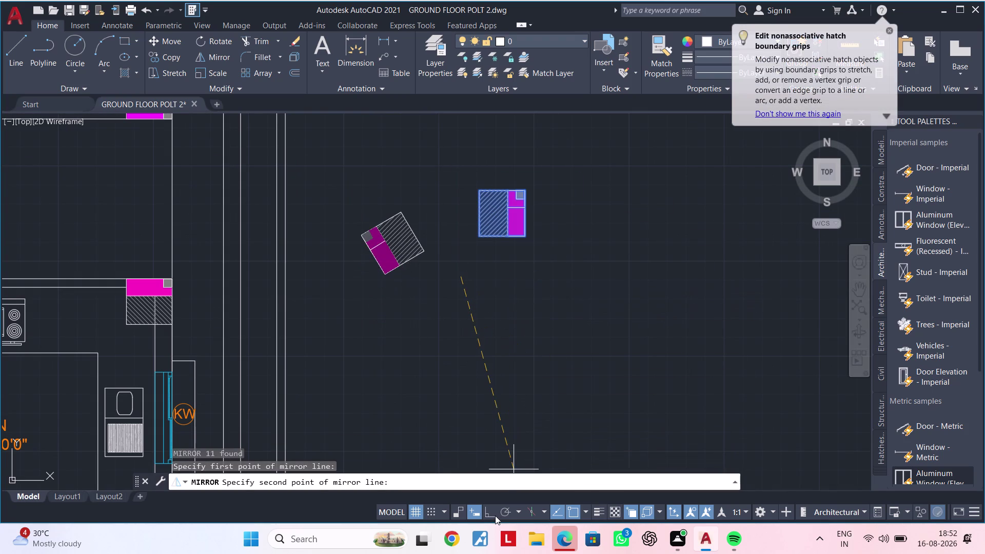
click(494, 516)
click(583, 328)
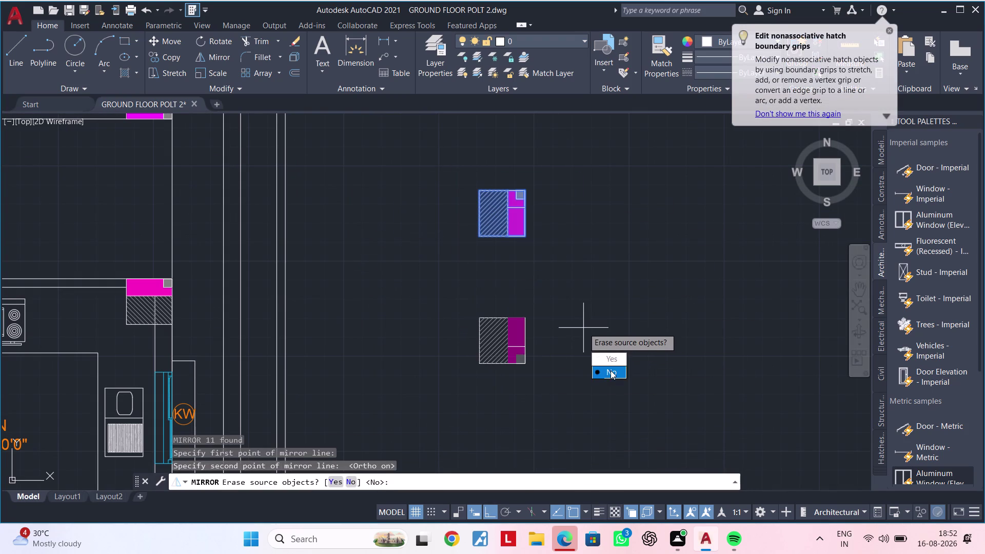
drag(610, 370, 583, 328)
middle_drag(566, 328, 593, 287)
key(Escape)
key(Escape)
scroll(down, 3)
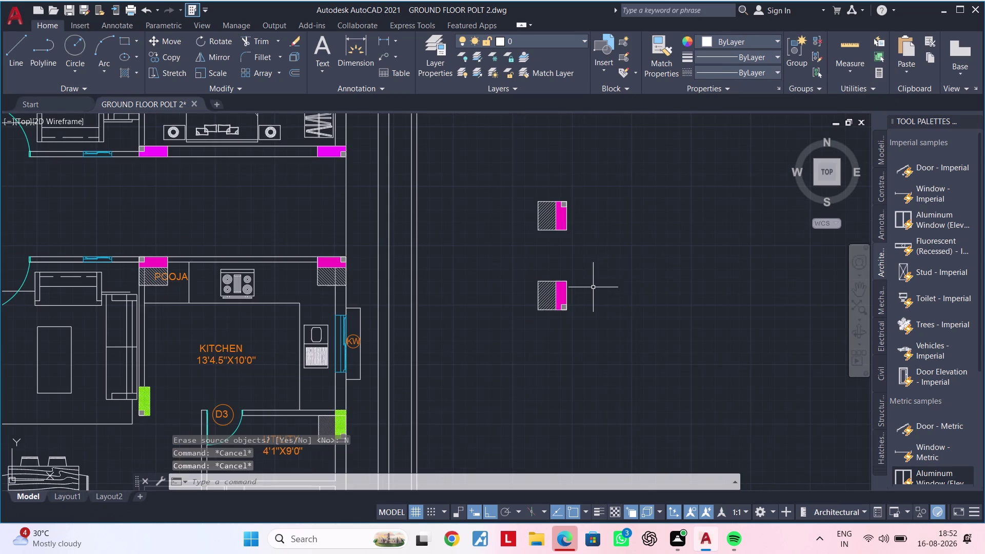
Copy the lower column, using its corner as the base point.
middle_click(593, 287)
key(Escape)
key(Escape)
click(534, 272)
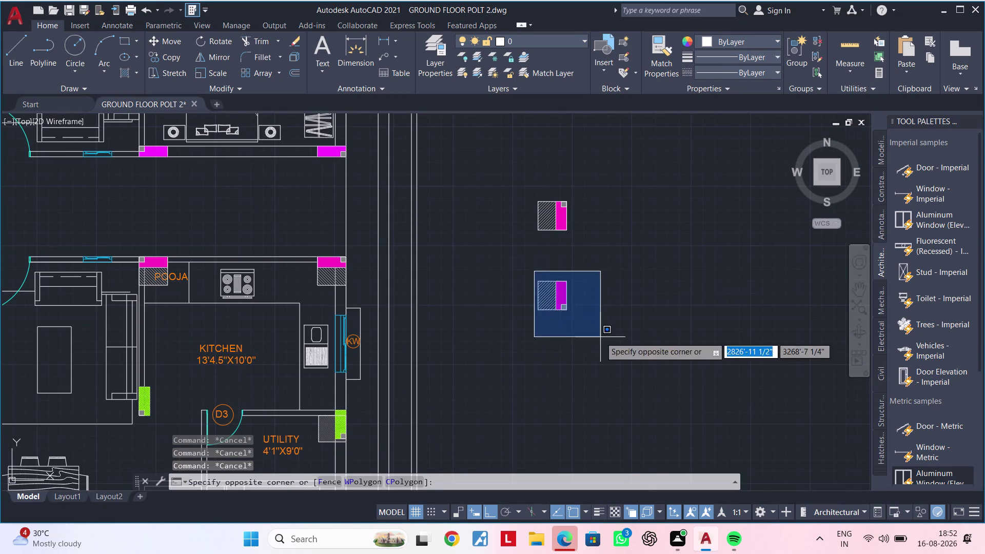
click(600, 337)
text(CO)
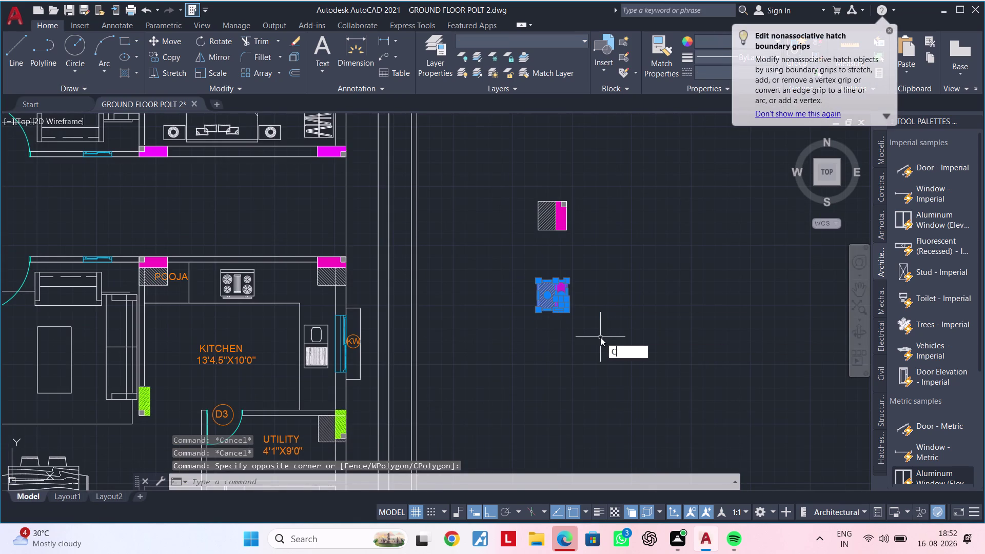
key(space)
scroll(up, 3)
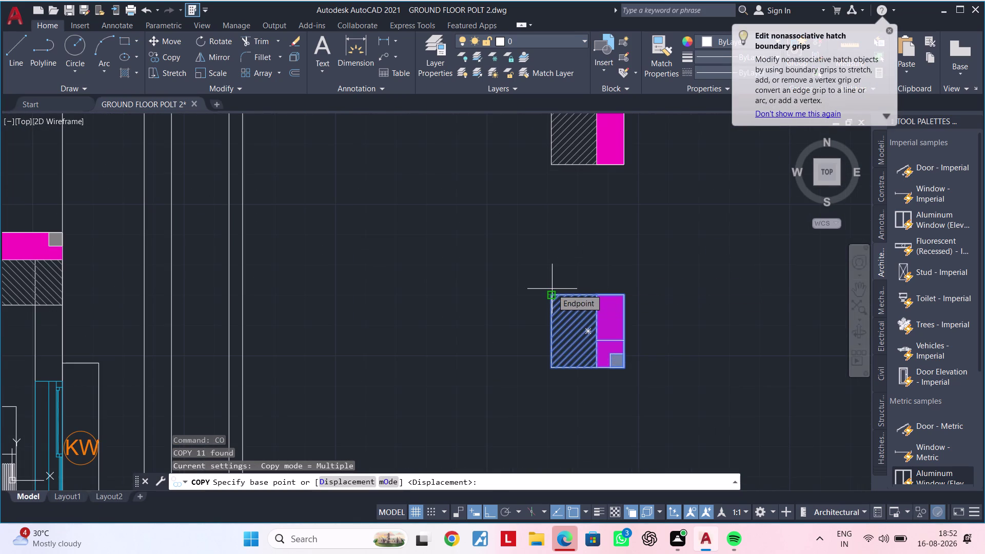
scroll(up, 3)
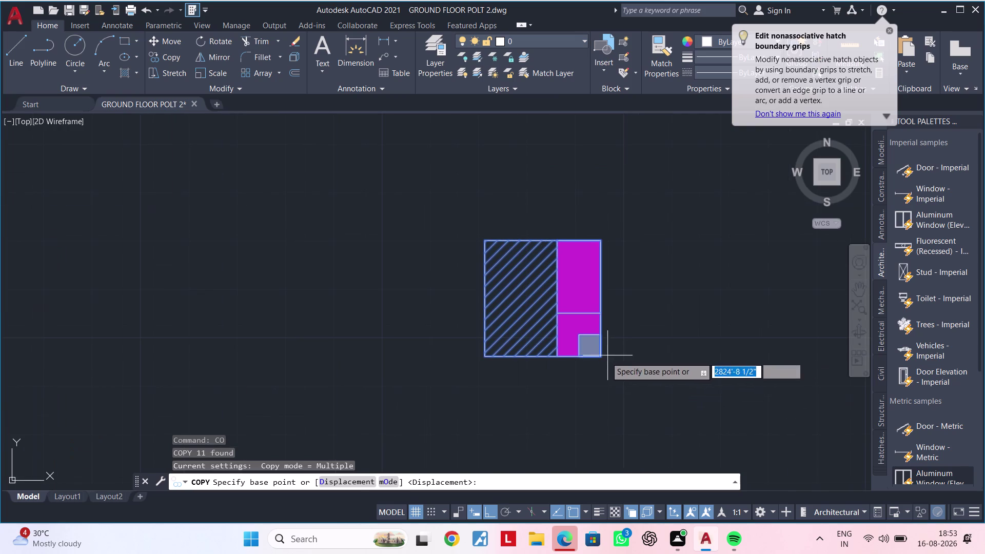
click(603, 358)
Place a column copy on the Bed Room-01 wall corner.
scroll(down, 3)
middle_drag(455, 361, 668, 246)
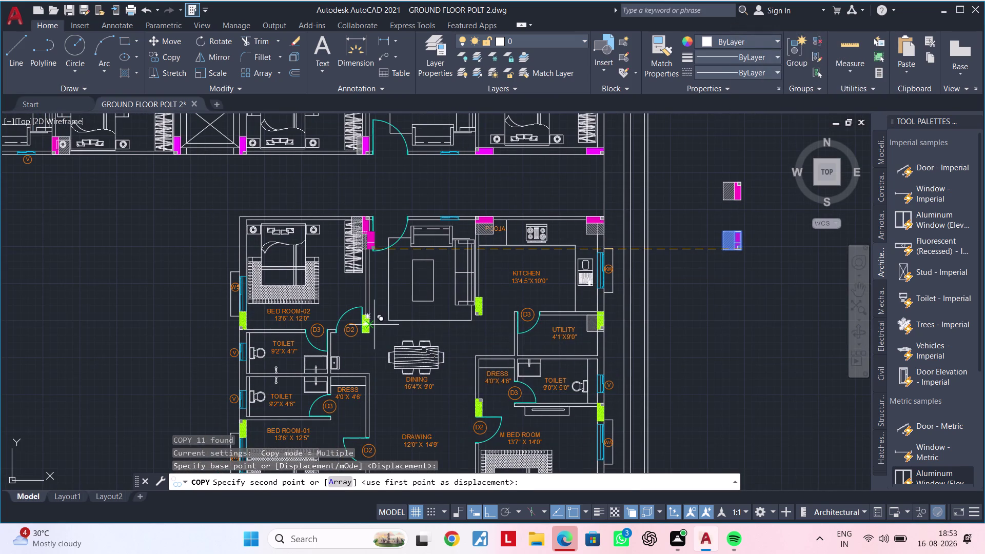
click(490, 512)
scroll(up, 3)
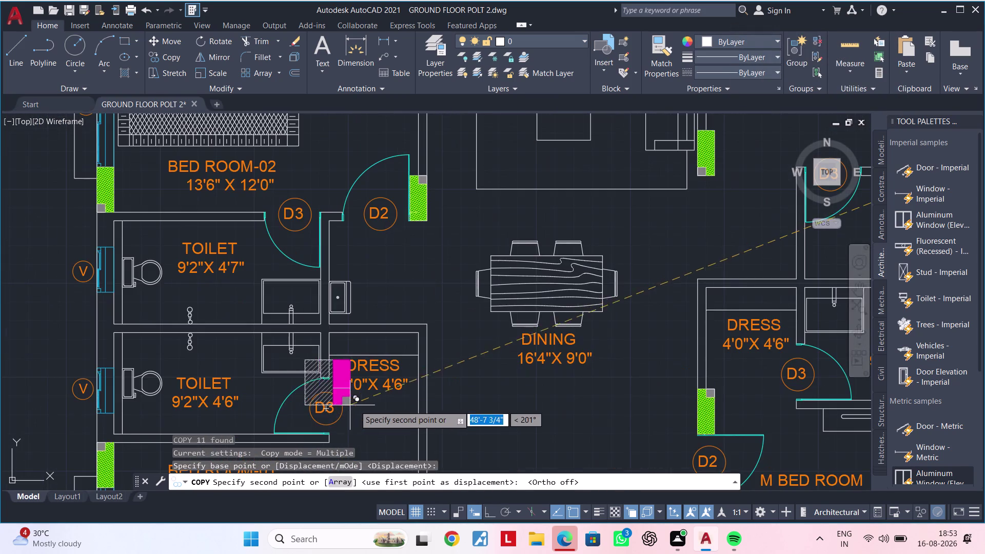
scroll(down, 3)
middle_drag(388, 392, 382, 287)
scroll(up, 3)
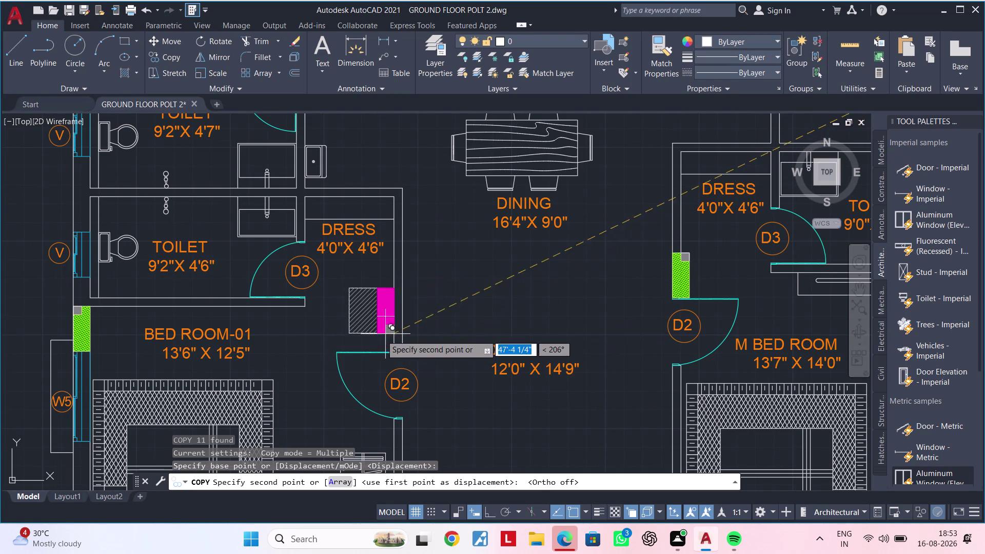
scroll(up, 3)
scroll(up, 3)
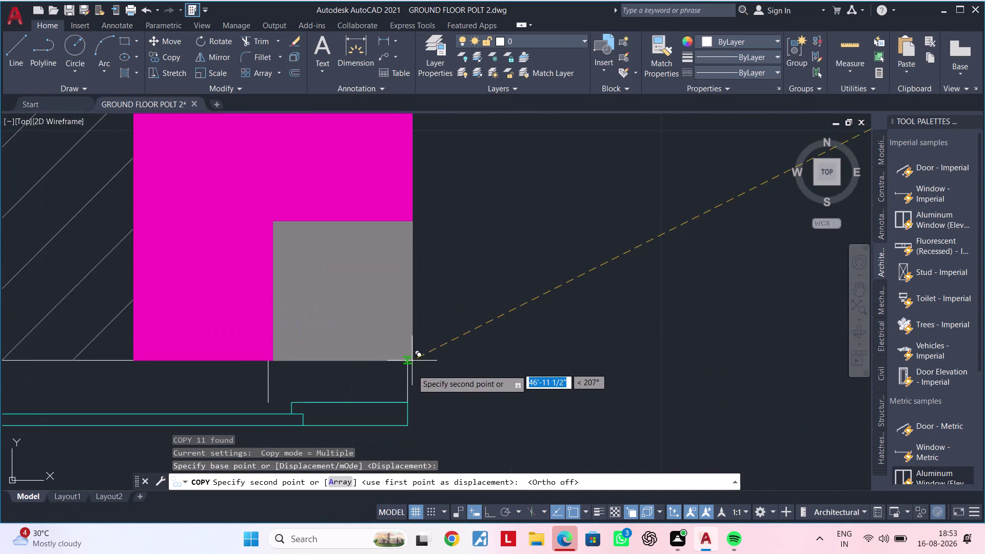
click(407, 402)
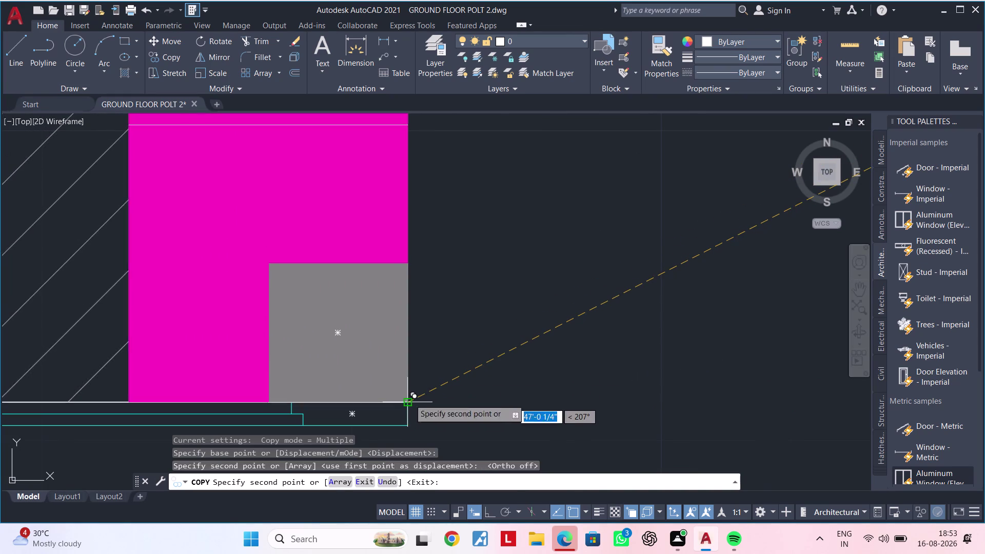
Place another column copy at the wall end below the Drawing room.
scroll(down, 3)
scroll(down, 3)
middle_drag(538, 374, 374, 264)
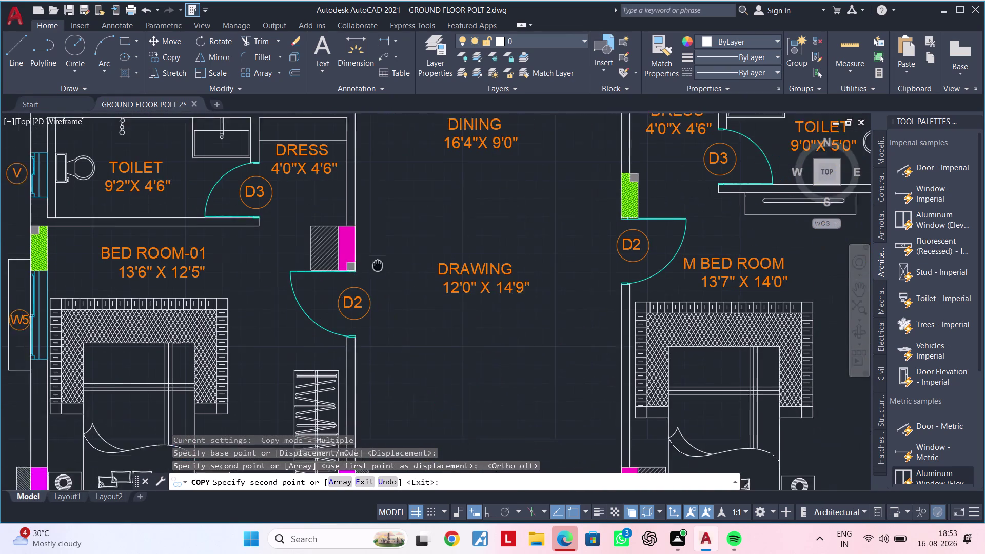
middle_drag(374, 264, 359, 258)
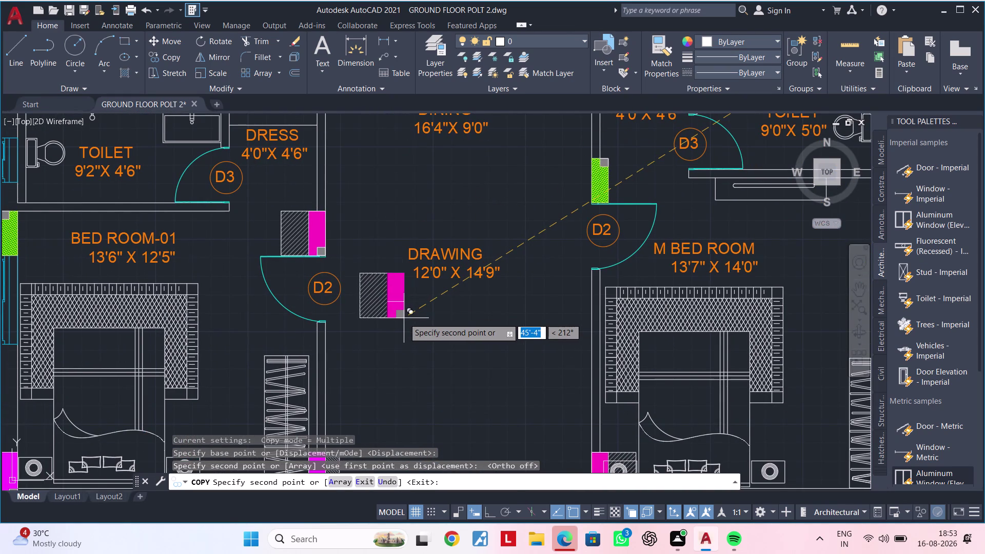
scroll(down, 3)
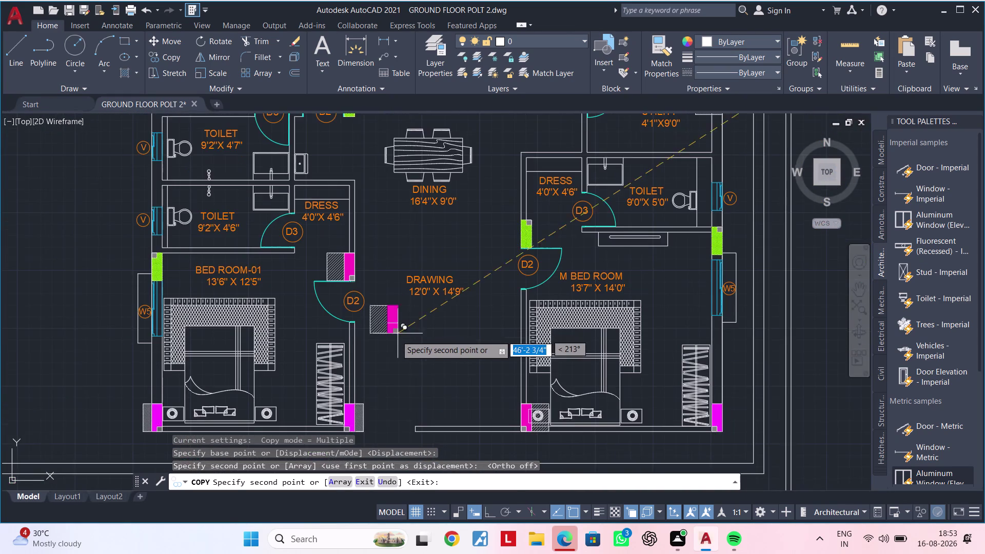
middle_drag(396, 336, 381, 245)
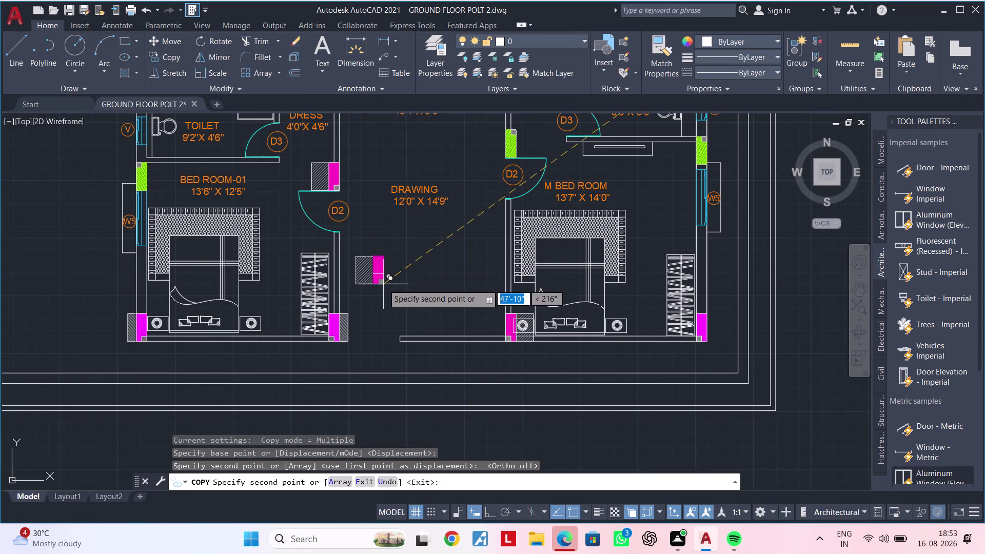
middle_drag(399, 237, 401, 224)
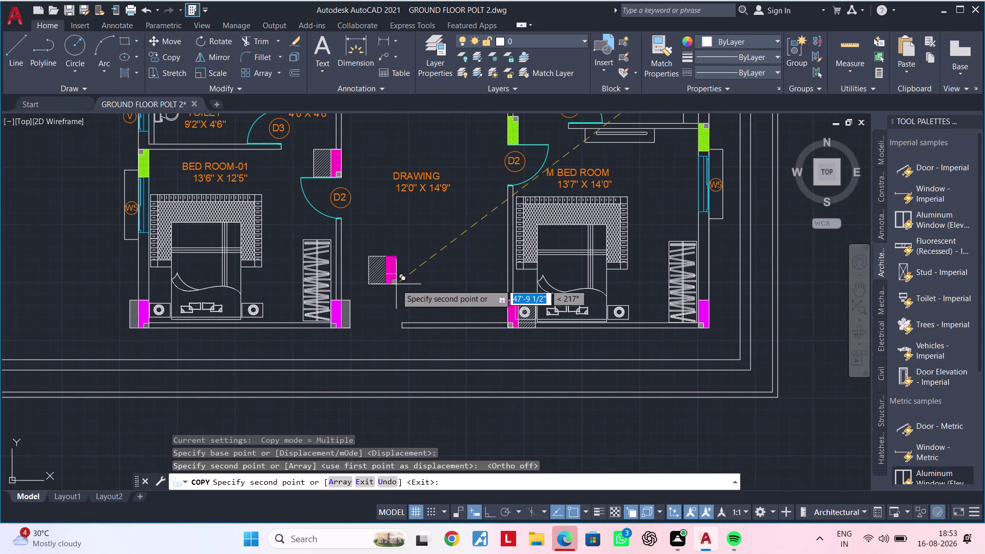
click(397, 283)
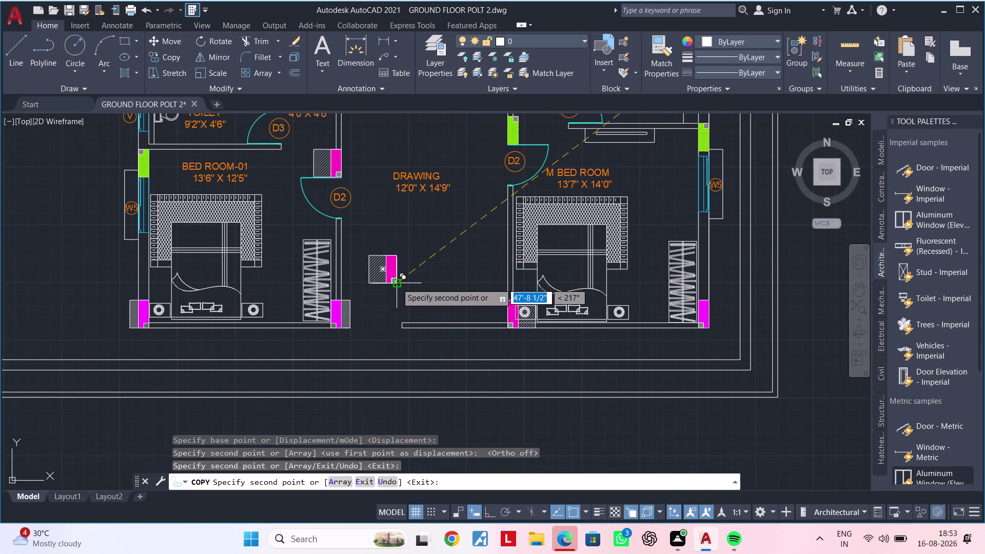
End copying and zoom in on the newly placed column.
key(Escape)
key(Escape)
key(Escape)
middle_drag(410, 295, 403, 303)
key(Escape)
scroll(up, 3)
middle_drag(341, 310, 343, 280)
scroll(up, 3)
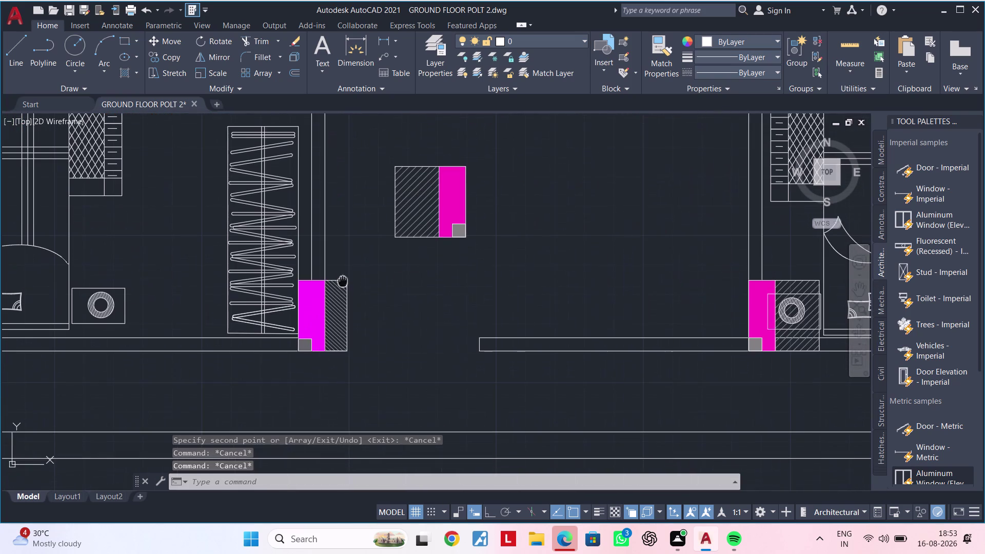
scroll(up, 3)
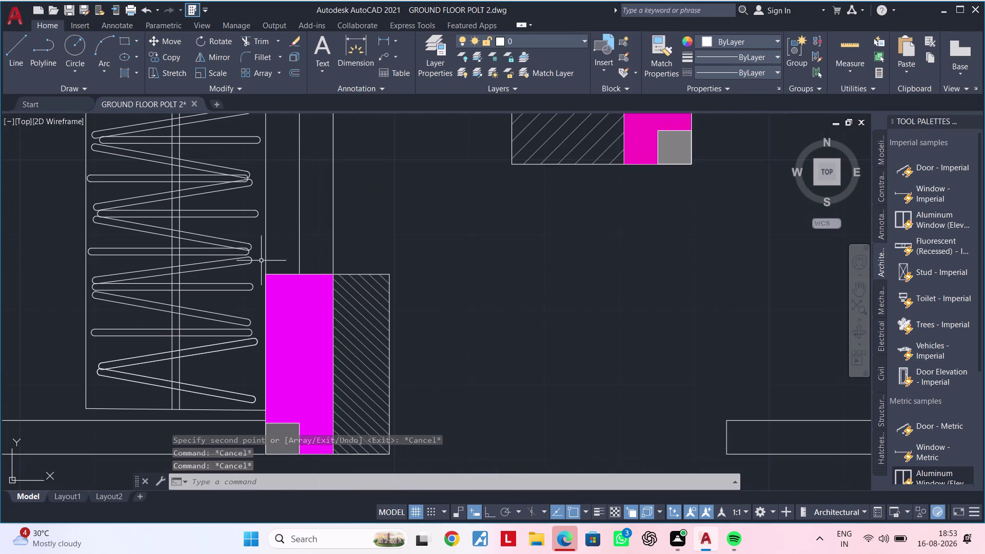
click(260, 262)
middle_drag(370, 352, 362, 233)
click(417, 354)
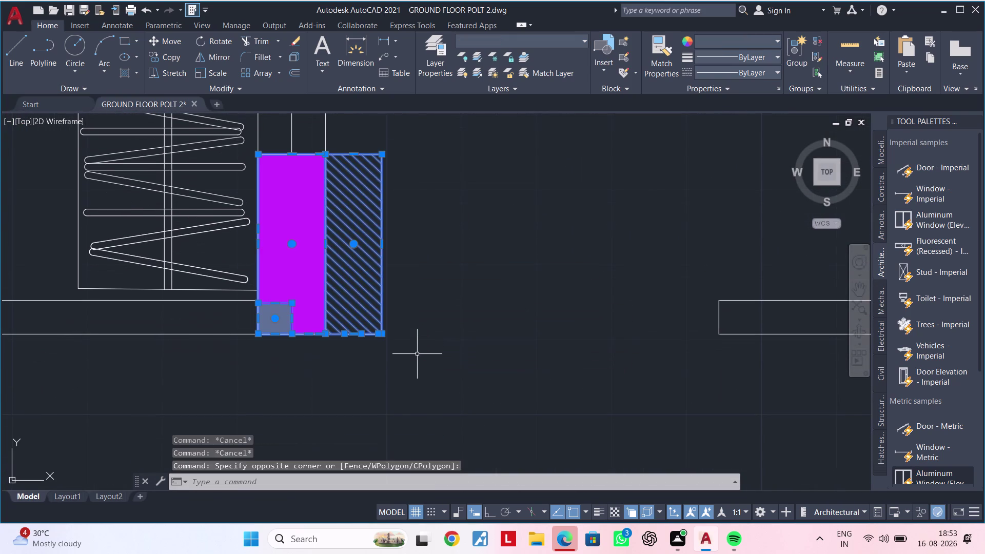
key(Delete)
scroll(down, 3)
middle_drag(426, 354, 308, 335)
scroll(down, 3)
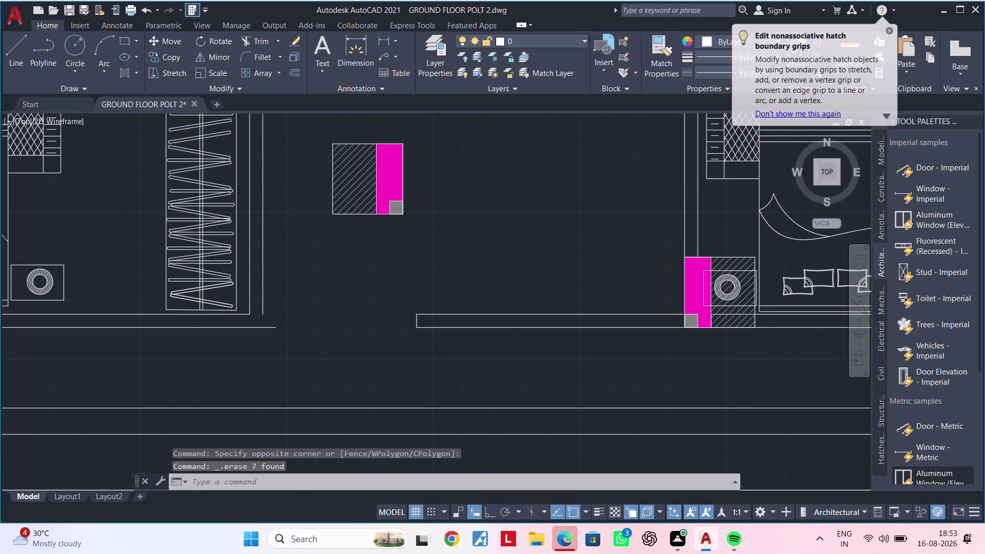
middle_drag(329, 344, 288, 355)
key(Escape)
key(Escape)
drag(407, 313, 404, 325)
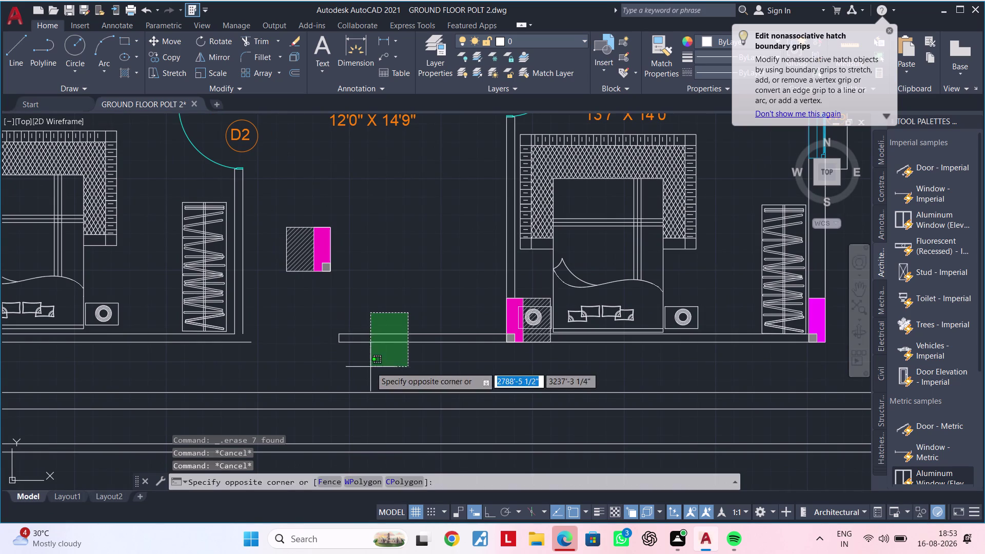
click(371, 366)
key(Escape)
key(Escape)
text(TR)
key(space)
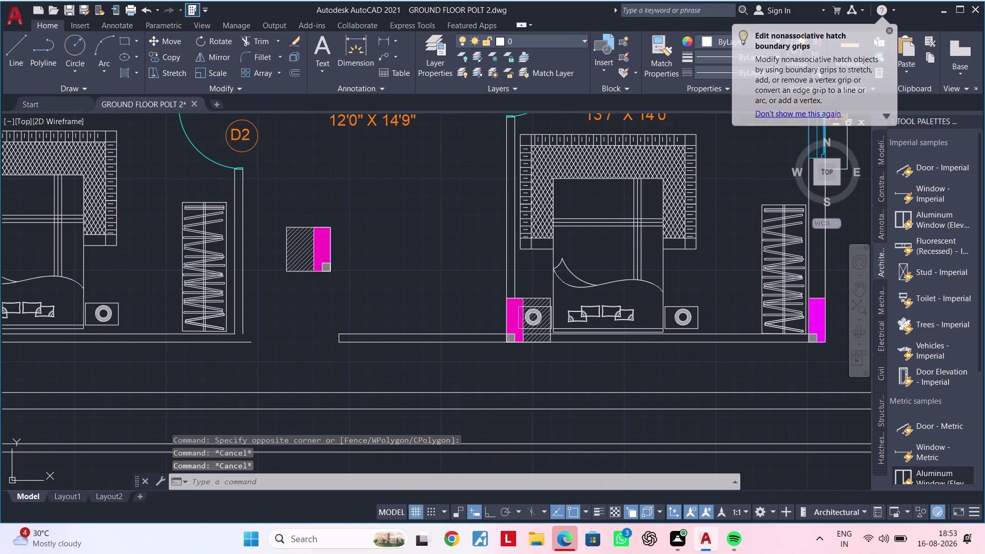
drag(435, 284, 432, 369)
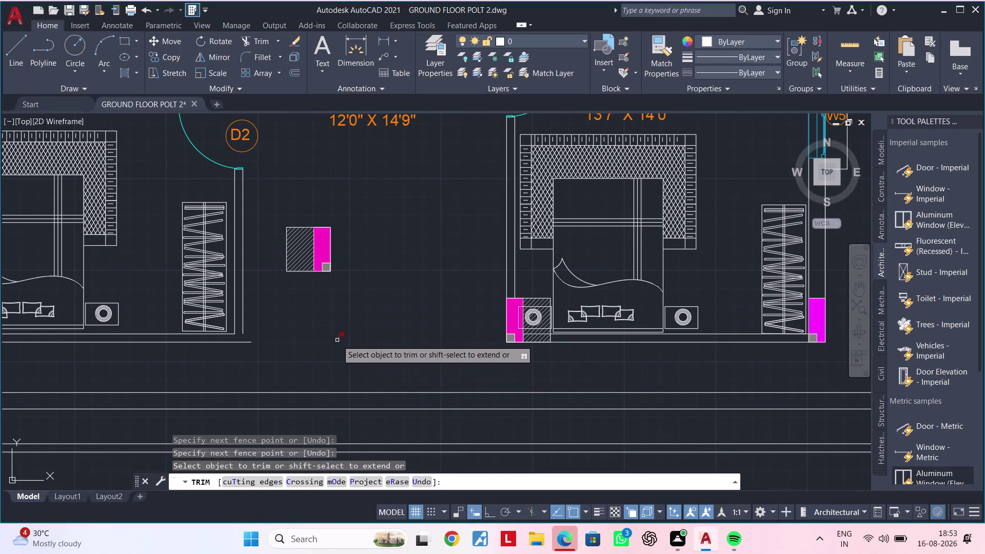
triple_click(337, 340)
key(Escape)
key(Escape)
key(Escape)
key(Escape)
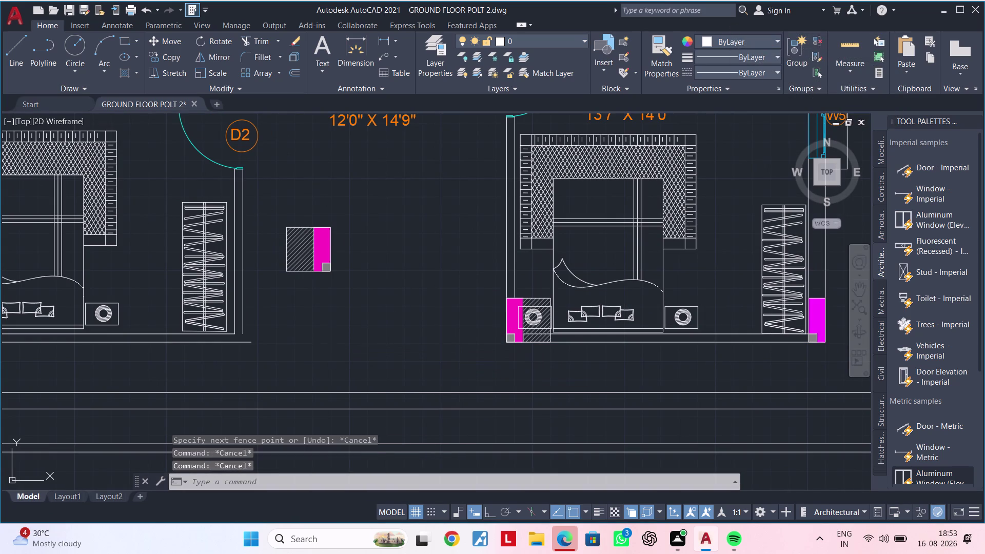
key(Escape)
key(Escape)
key(Escape)
key(Escape)
key(Escape)
key(Escape)
key(Escape)
key(Escape)
key(Escape)
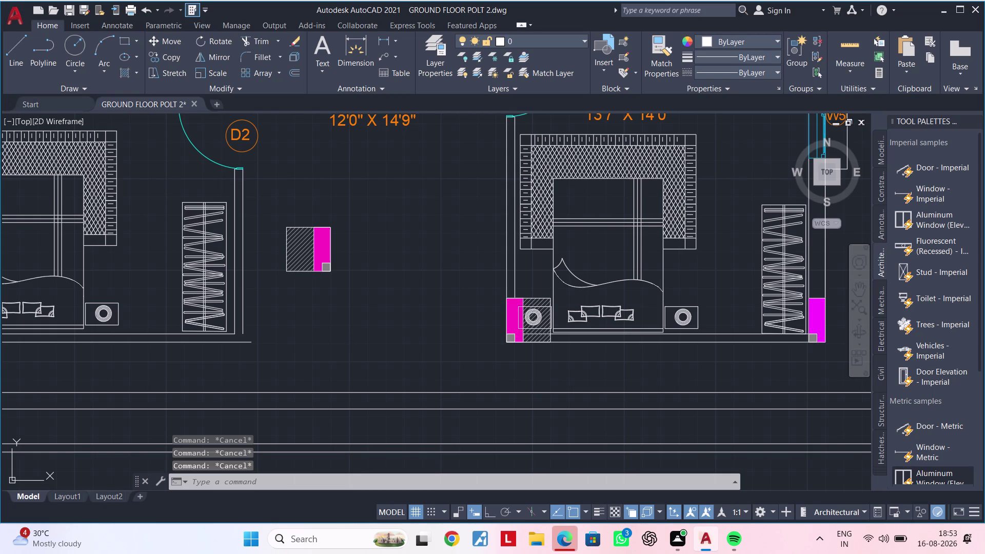
key(Escape)
key(Escape)
key(Escape)
key(Escape)
key(Escape)
key(Escape)
key(Escape)
middle_drag(307, 344, 343, 323)
scroll(down, 3)
middle_drag(343, 329, 255, 342)
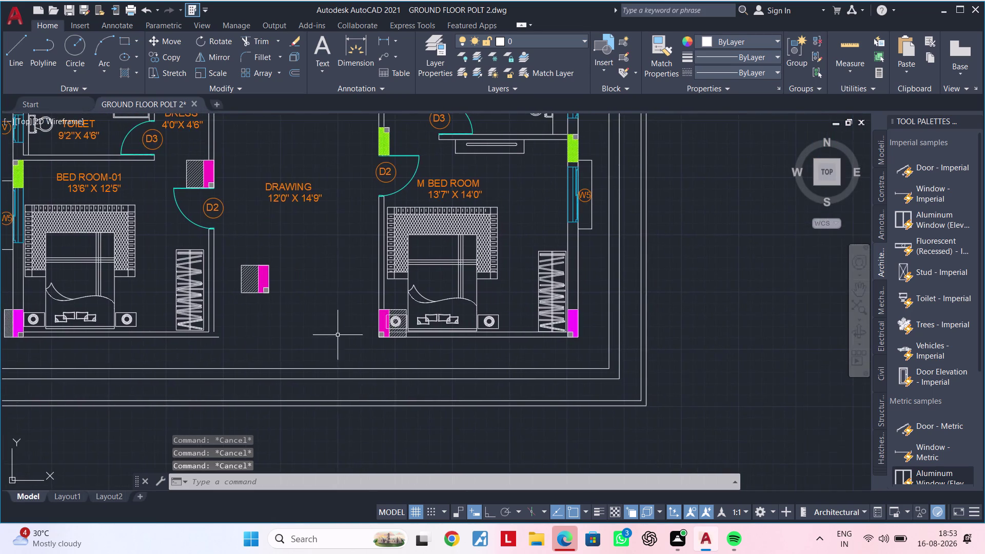
Try selecting the column at the M Bed Room corner, then clear the selection.
scroll(up, 3)
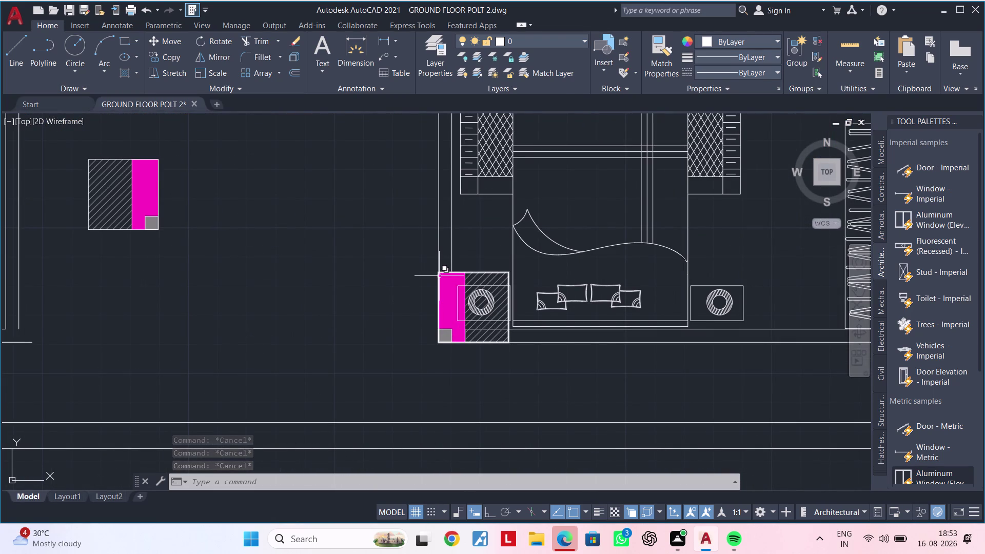
click(439, 274)
key(Escape)
key(Escape)
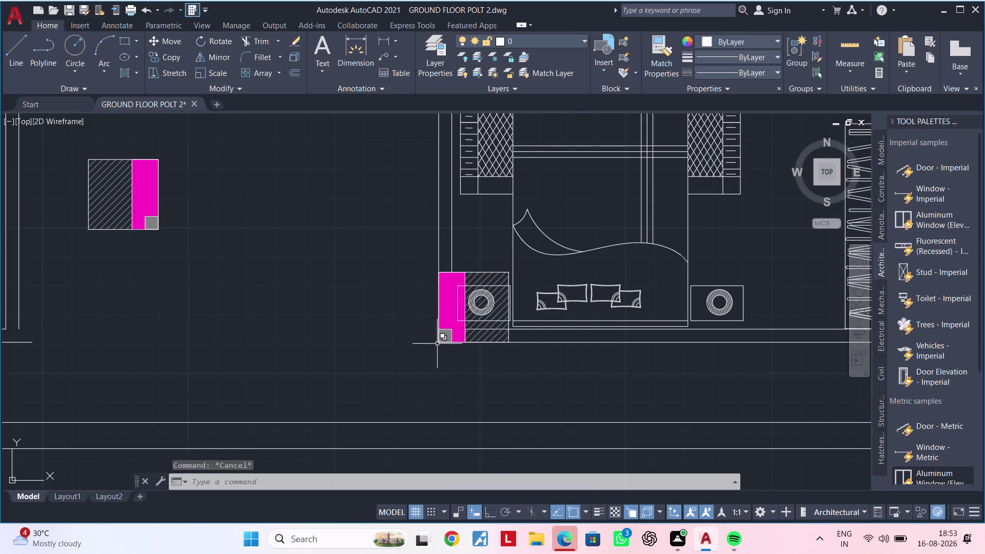
key(Escape)
click(431, 268)
click(518, 355)
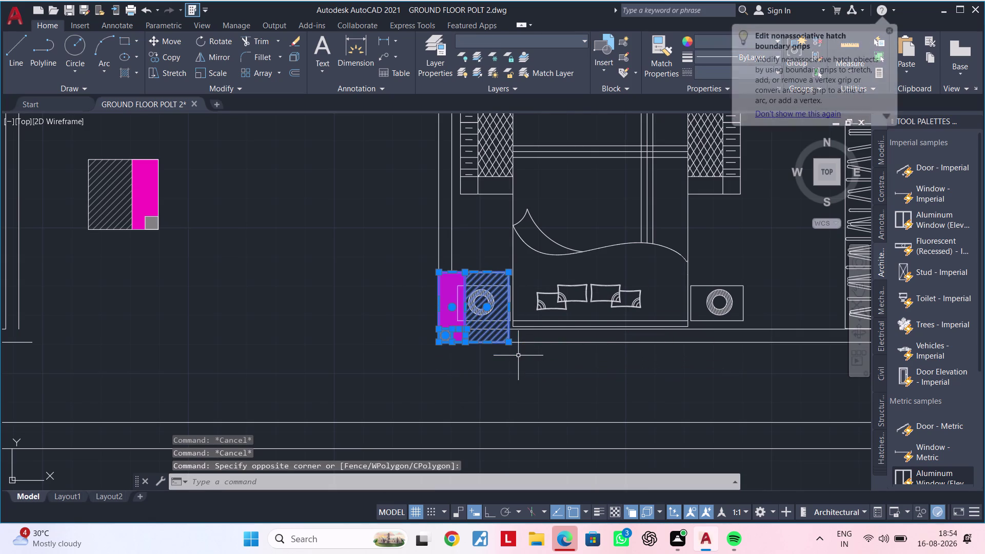
key(comma)
key(Escape)
key(Escape)
Move the corner column and its hatch left into the drawing room.
click(432, 262)
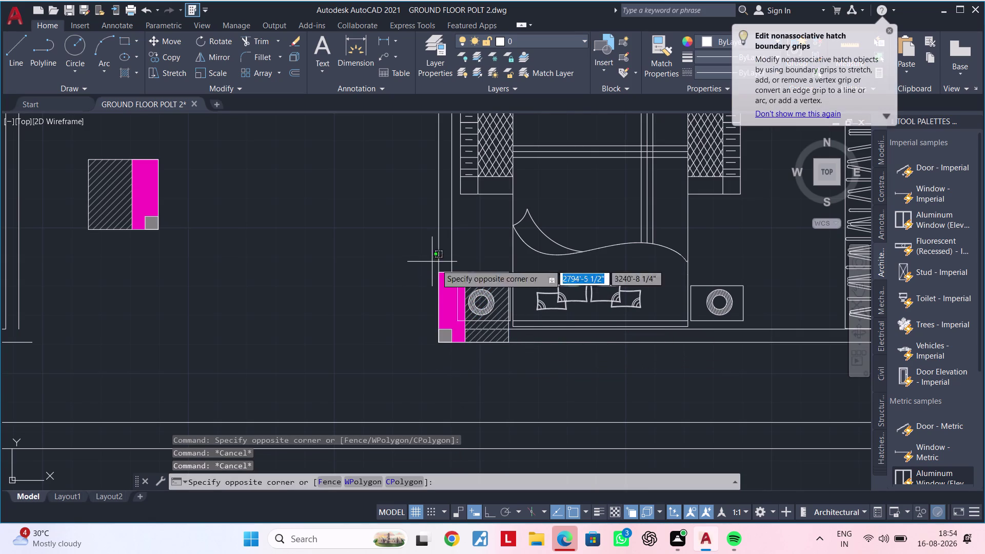
click(514, 361)
text(M)
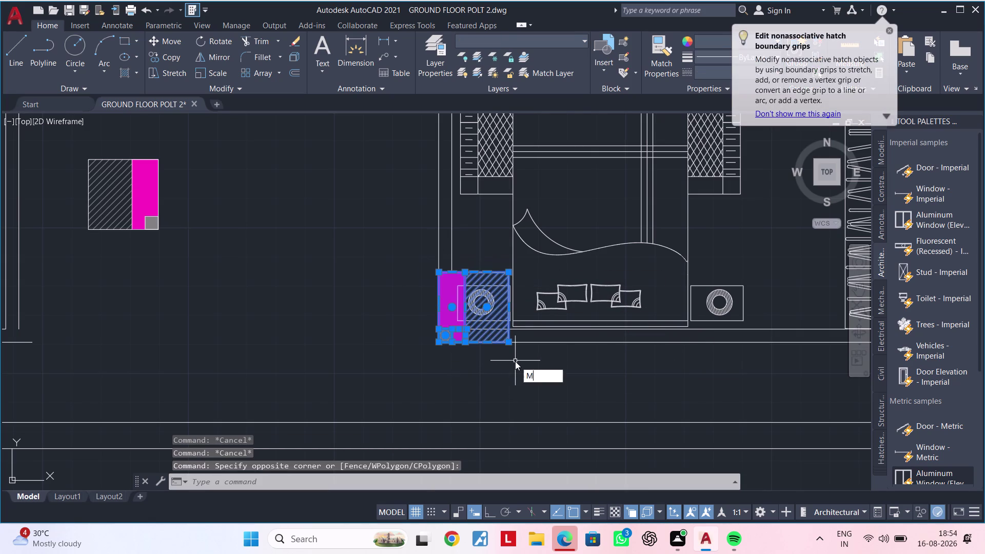
key(space)
click(472, 330)
click(333, 332)
middle_drag(376, 363, 347, 347)
key(Escape)
key(Escape)
Start EXTEND on the bedroom wall line, then cancel it.
text(EX)
key(space)
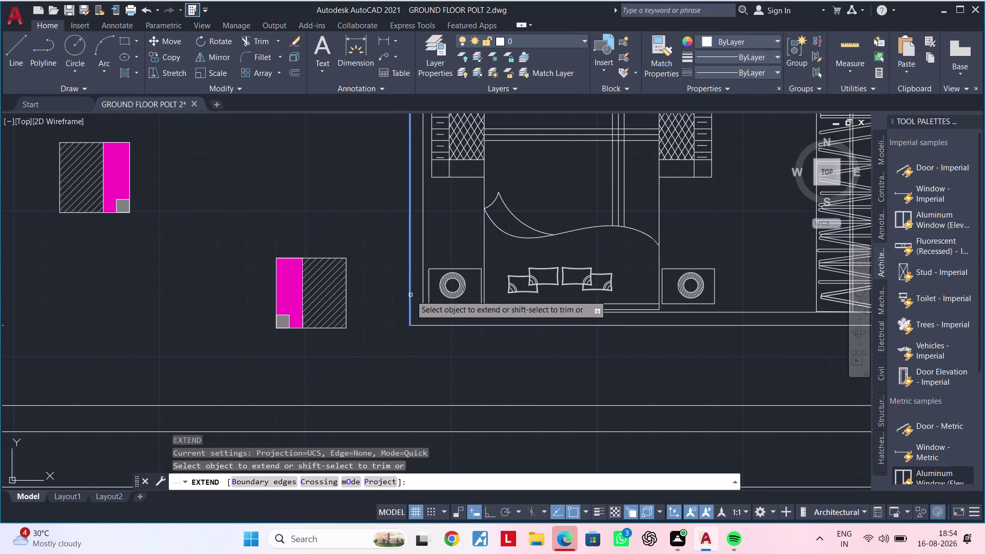
click(411, 295)
scroll(down, 3)
key(Escape)
key(Escape)
middle_drag(415, 346, 467, 335)
key(Escape)
key(Escape)
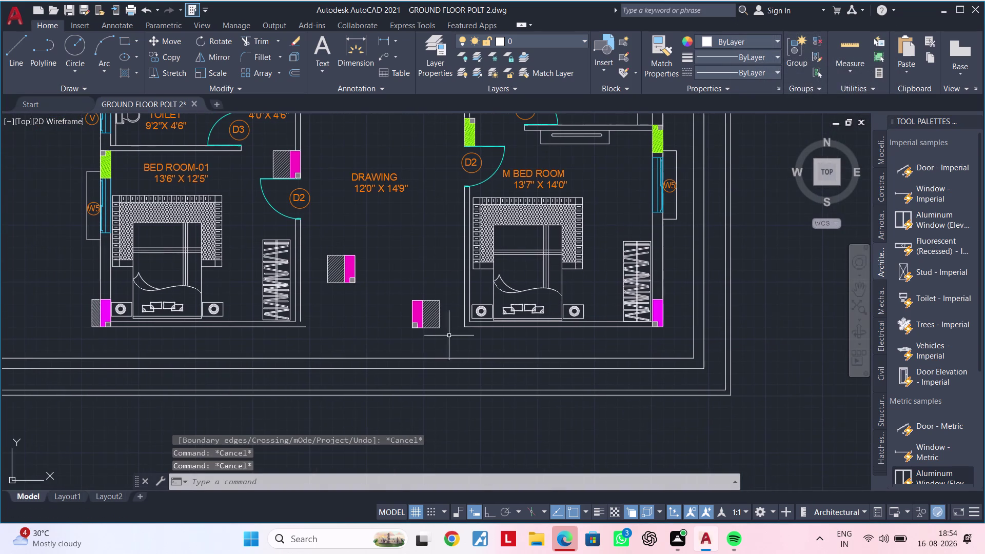
middle_drag(336, 337, 352, 333)
scroll(up, 3)
Run EXTEND a second time and cancel it.
key(e)
key(x)
key(space)
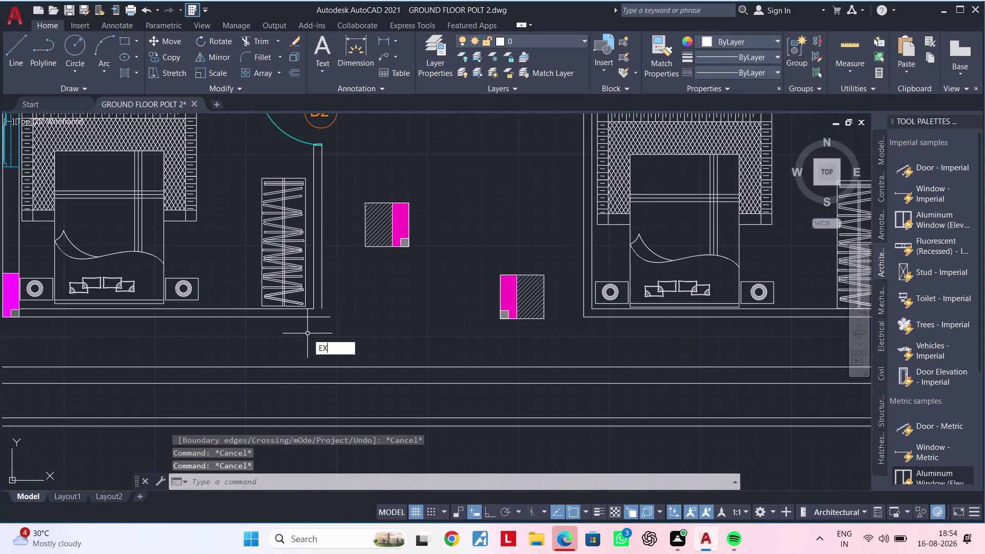
click(323, 297)
key(Escape)
key(Escape)
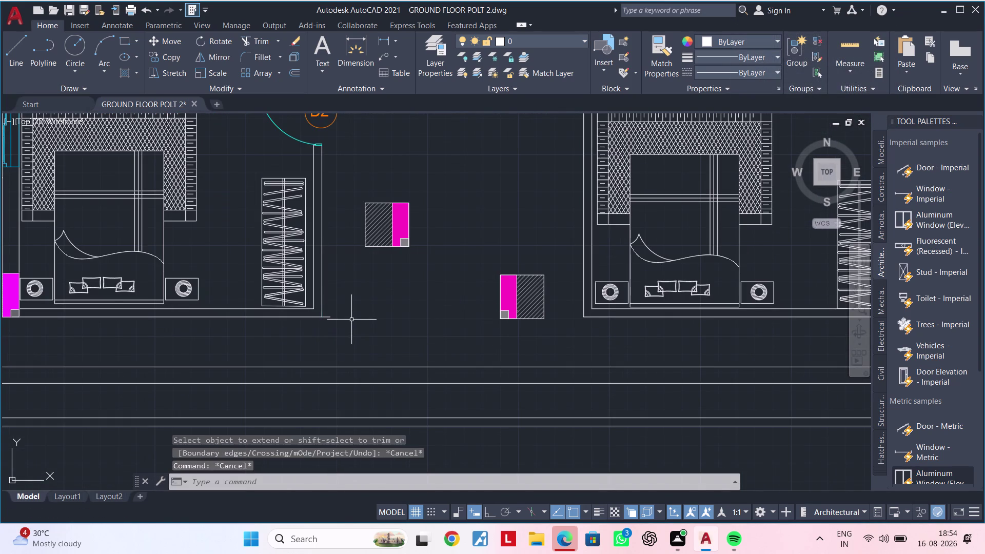
key(Escape)
key(Escape)
key(Escape)
key(Escape)
Pan the view back to the bedroom walls and corridor.
scroll(up, 3)
middle_drag(328, 324, 343, 294)
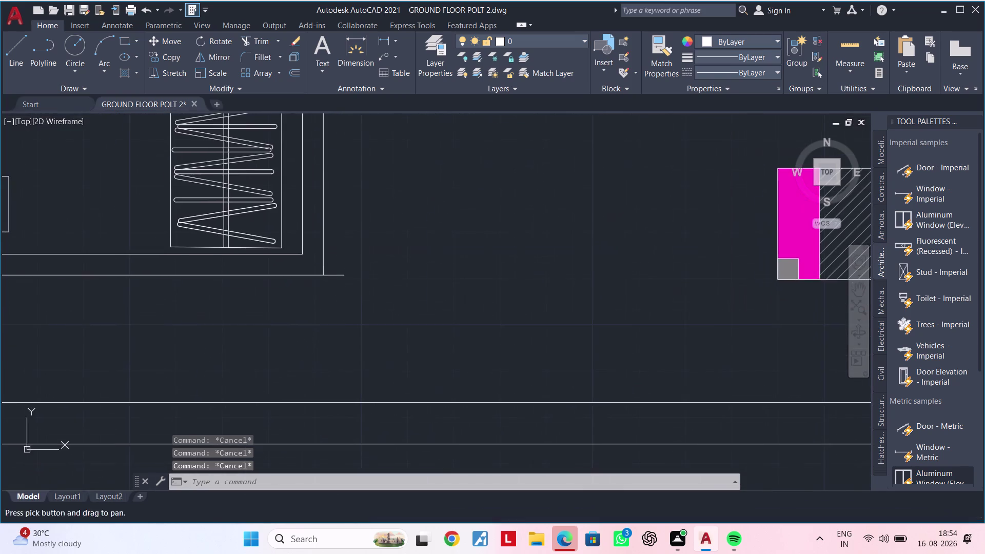
scroll(down, 3)
middle_drag(350, 329, 345, 337)
key(Escape)
key(Escape)
key(Escape)
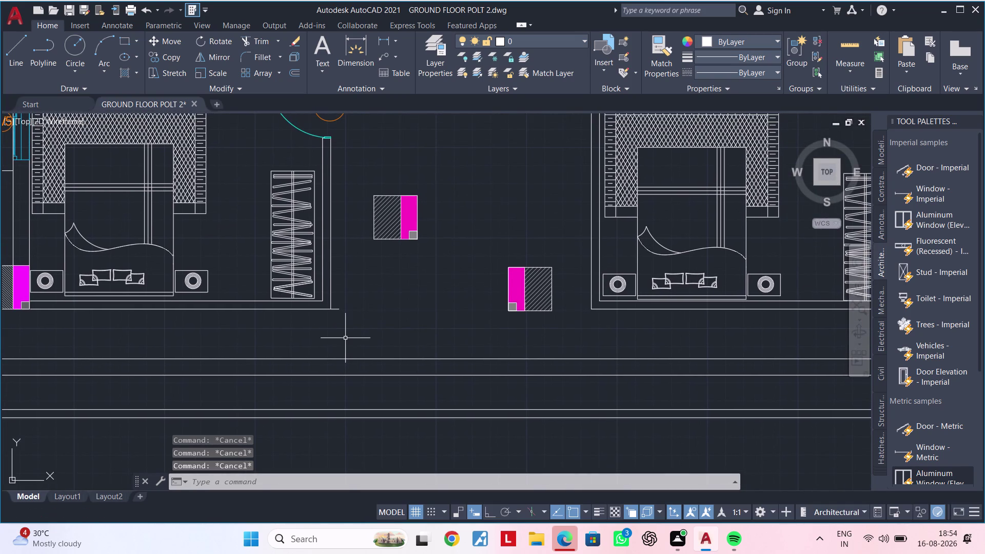
Offset the corridor line 3" toward the inner side.
key(o)
text(F)
key(space)
text(3)
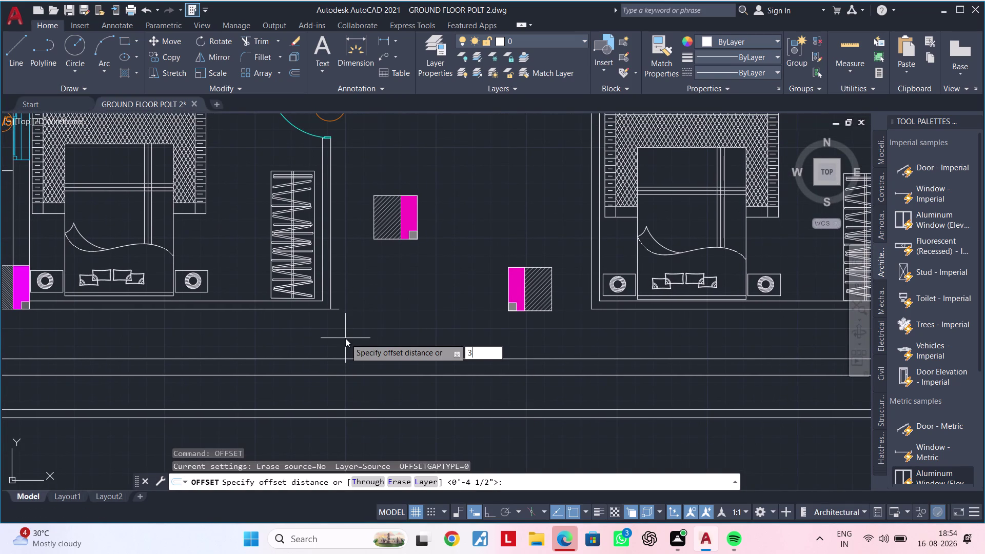
text(")
key(Return)
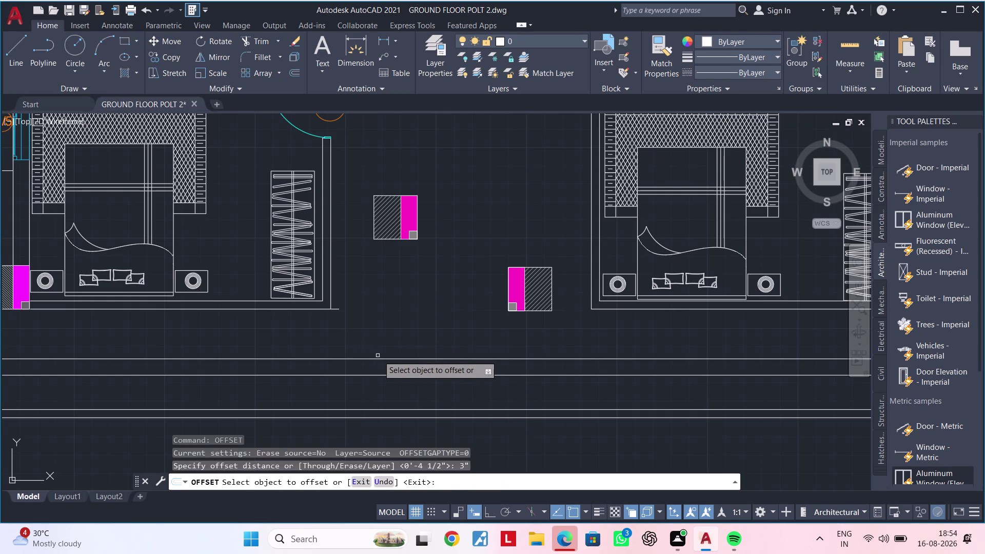
click(379, 360)
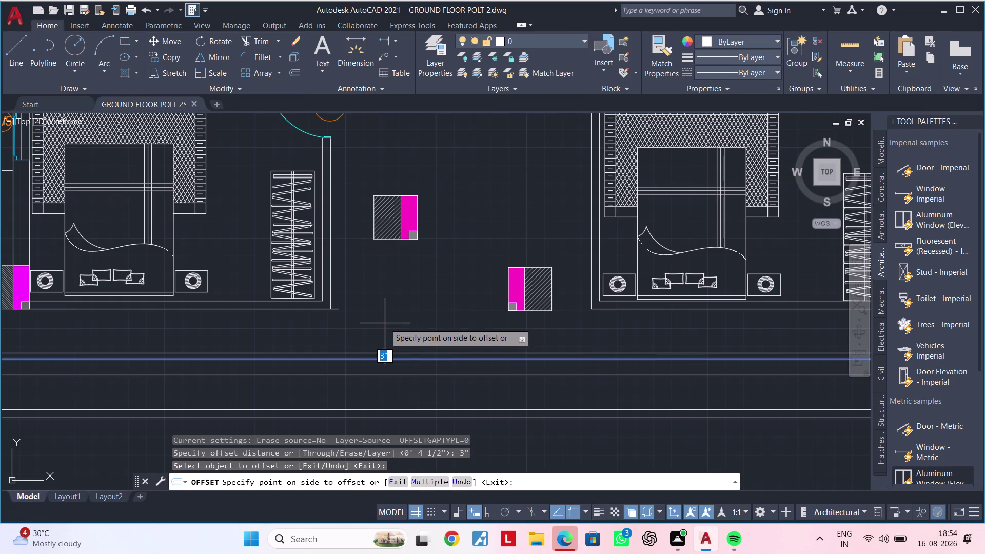
click(385, 323)
key(Escape)
key(Escape)
key(Escape)
key(Escape)
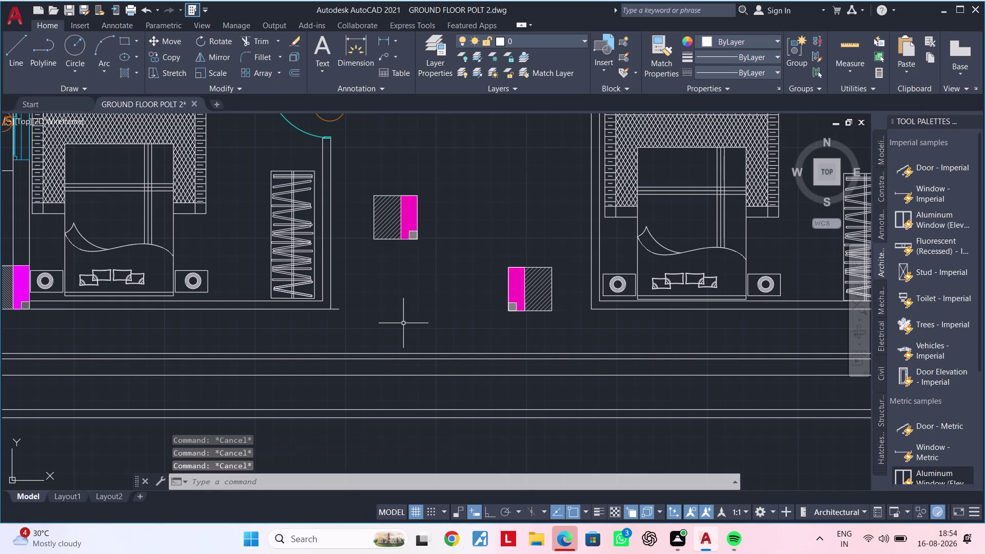
key(Escape)
key(Escape)
key(Escape)
key(Escape)
key(Escape)
Extend the left bedroom and M BED ROOM walls down to the new line.
text(E)
text(X)
key(space)
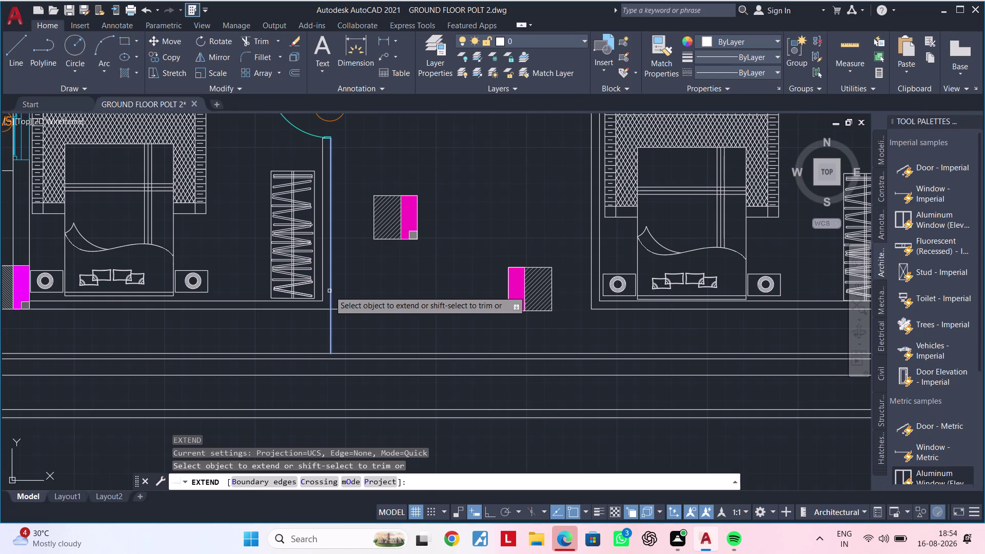
click(329, 291)
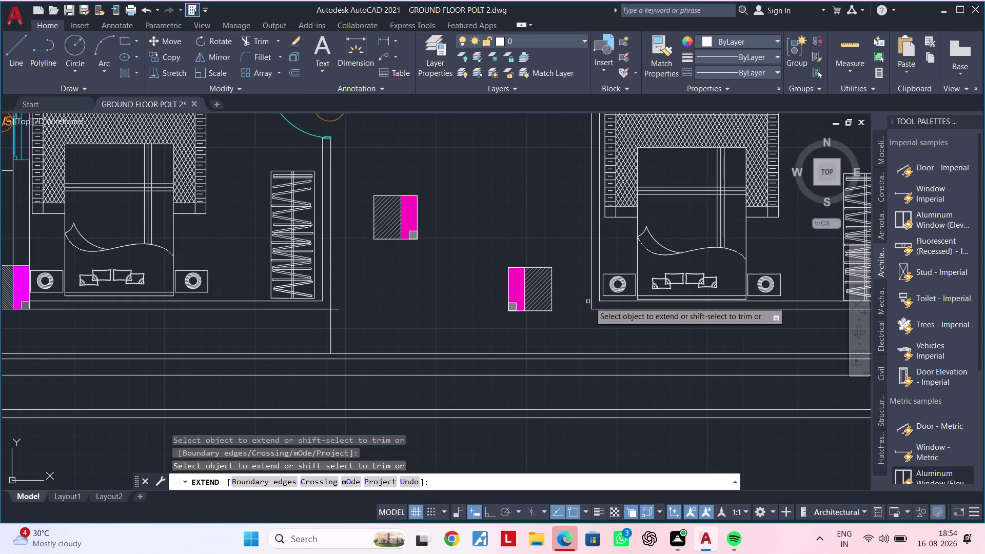
click(591, 300)
key(Escape)
key(Escape)
key(Escape)
key(Escape)
key(Escape)
key(Escape)
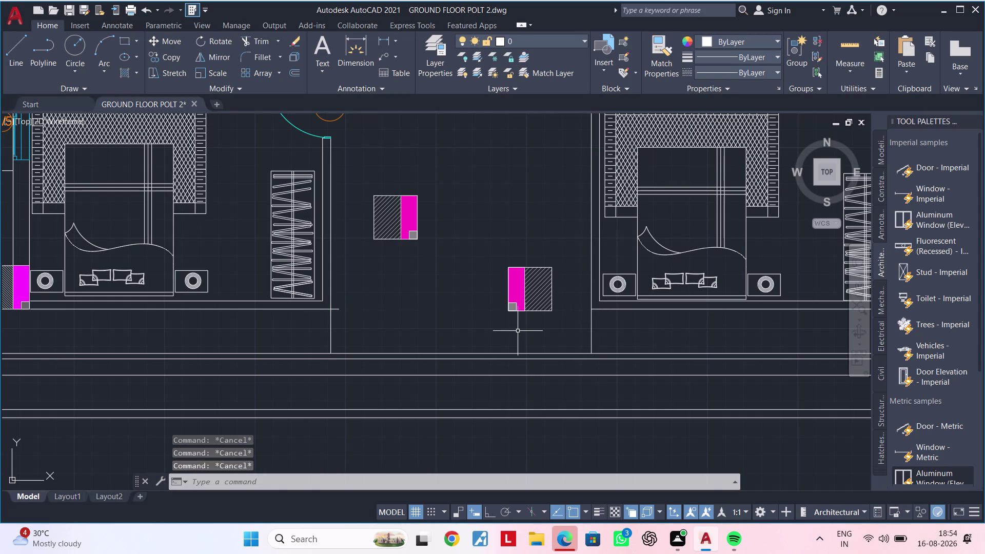
Trim the excess wall line segments and the corridor line segment.
text(TR)
key(space)
scroll(up, 3)
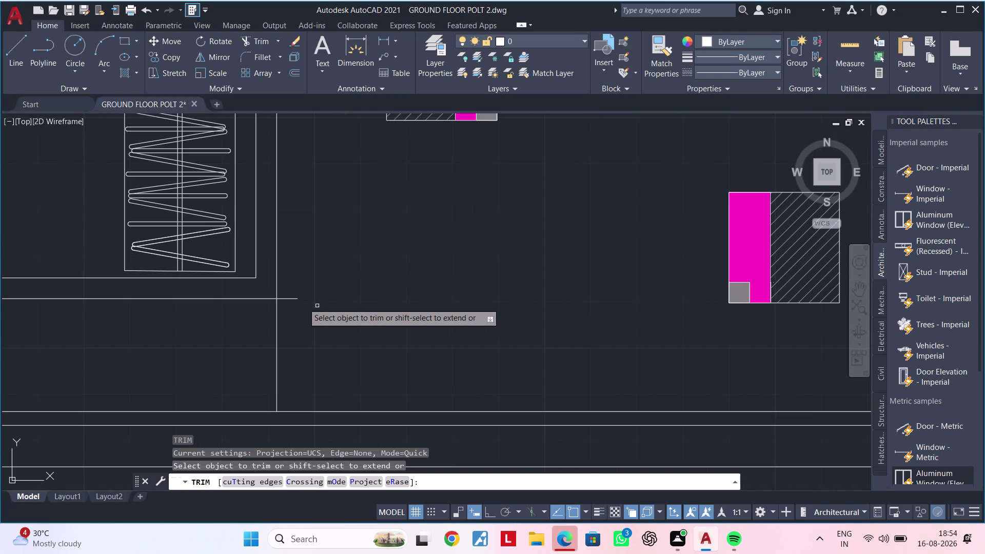
click(291, 300)
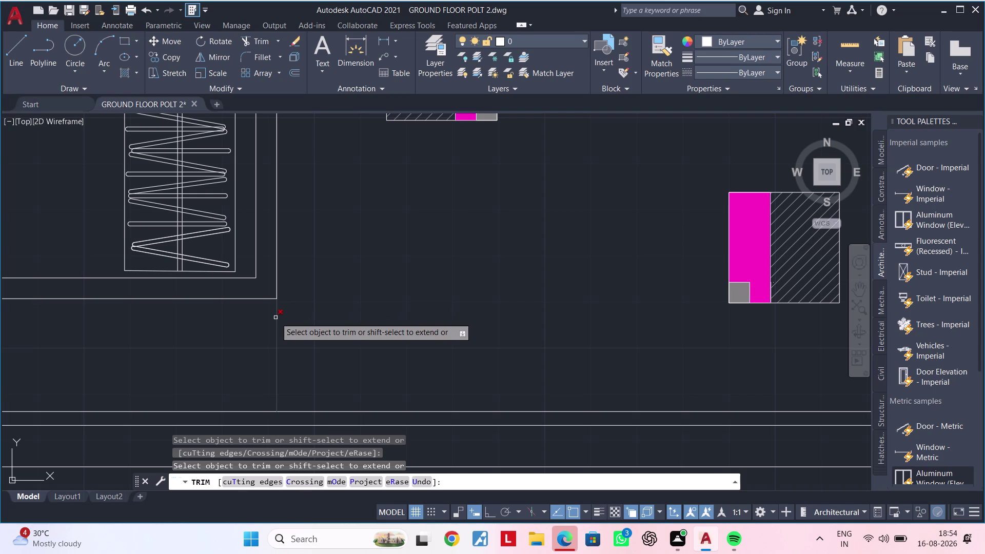
click(275, 318)
scroll(down, 3)
middle_drag(427, 337, 335, 341)
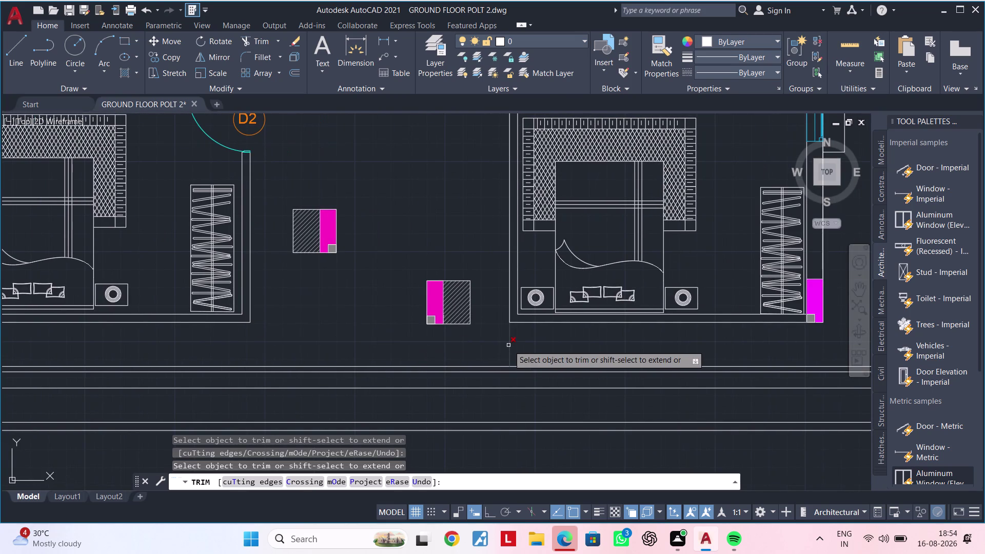
click(508, 345)
key(Escape)
key(Escape)
key(Escape)
key(Escape)
Start a line at the left bedroom wall corner with Ortho on, then cancel it.
text(L)
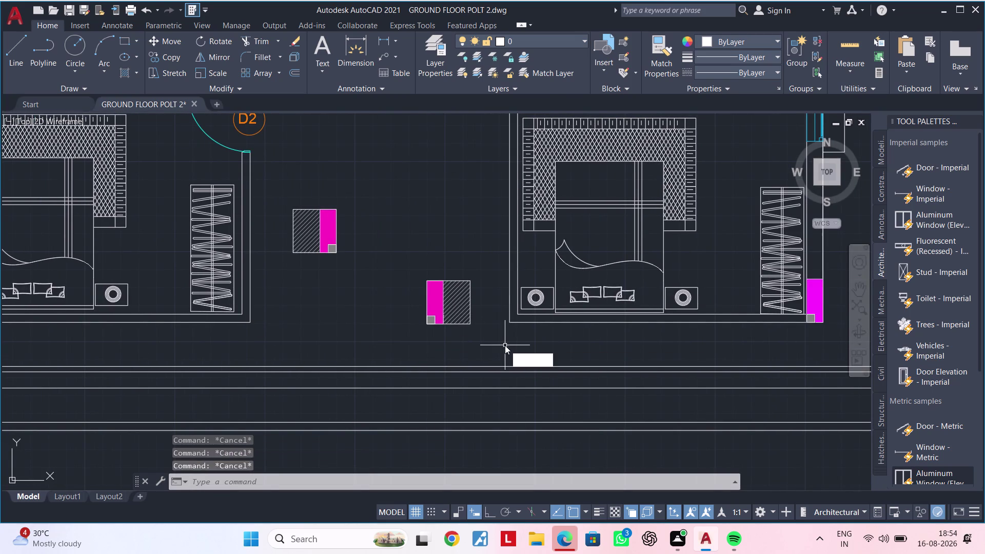
key(space)
scroll(up, 3)
click(239, 301)
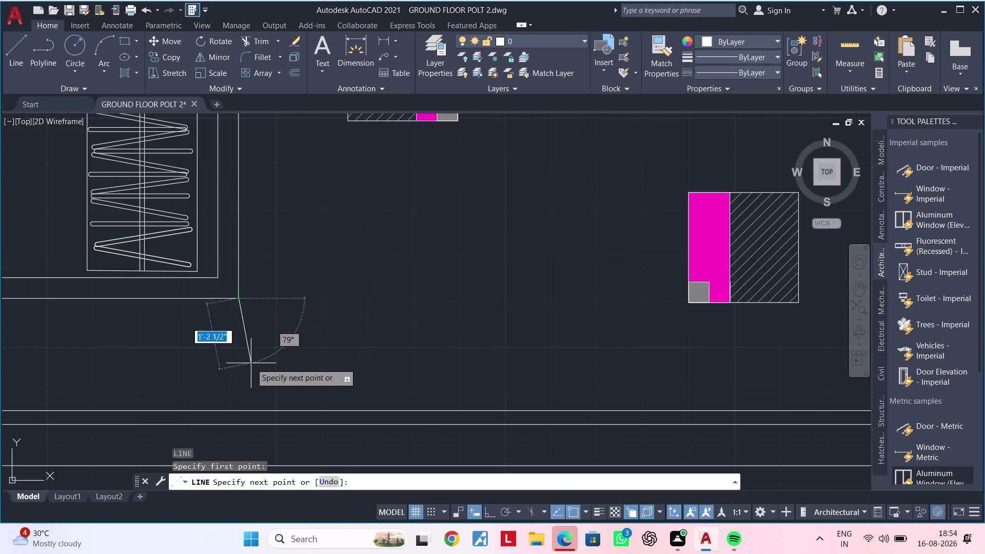
click(484, 511)
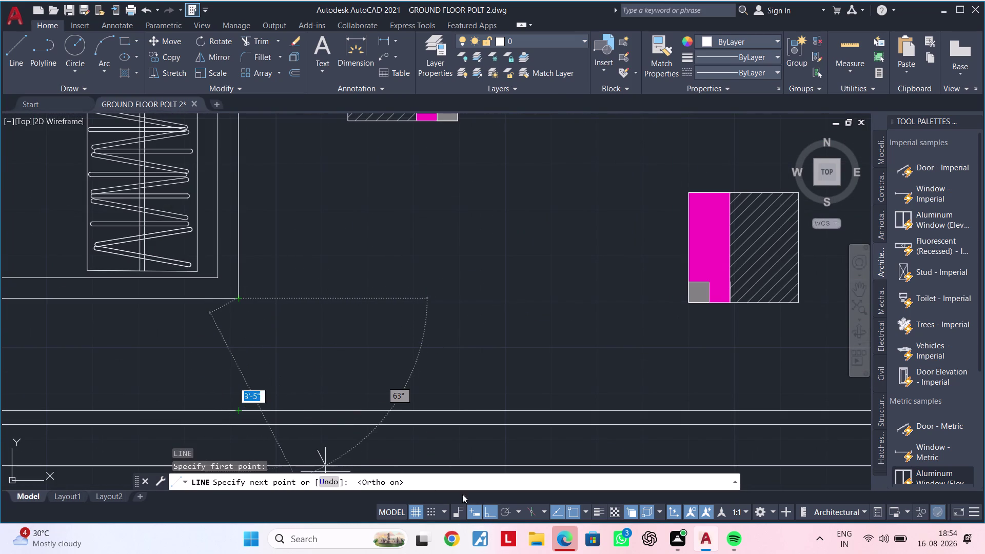
click(240, 410)
key(Escape)
scroll(down, 3)
middle_drag(472, 389, 266, 378)
Draw a vertical line from the M BED ROOM lower corner down to the corridor edge.
key(space)
scroll(up, 3)
middle_drag(239, 381, 404, 375)
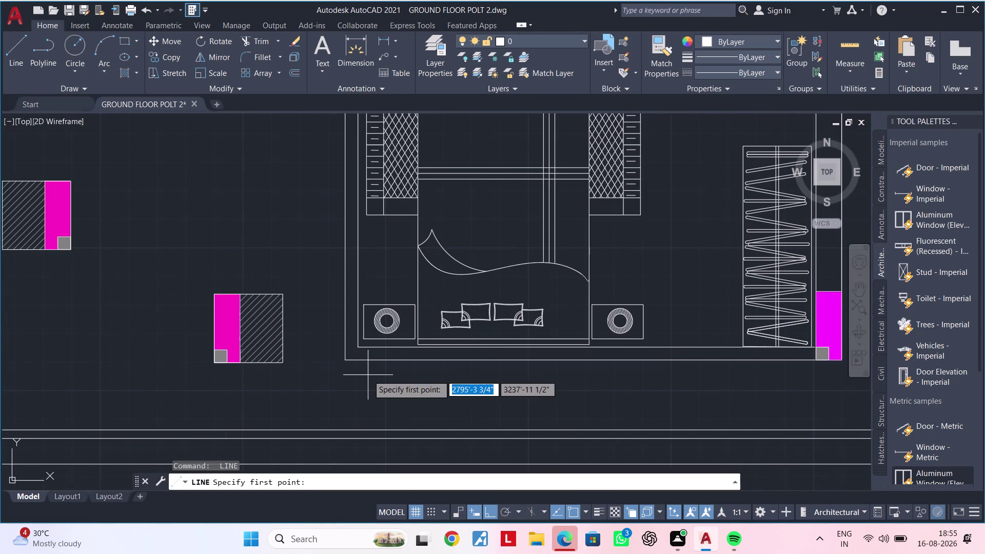
click(346, 363)
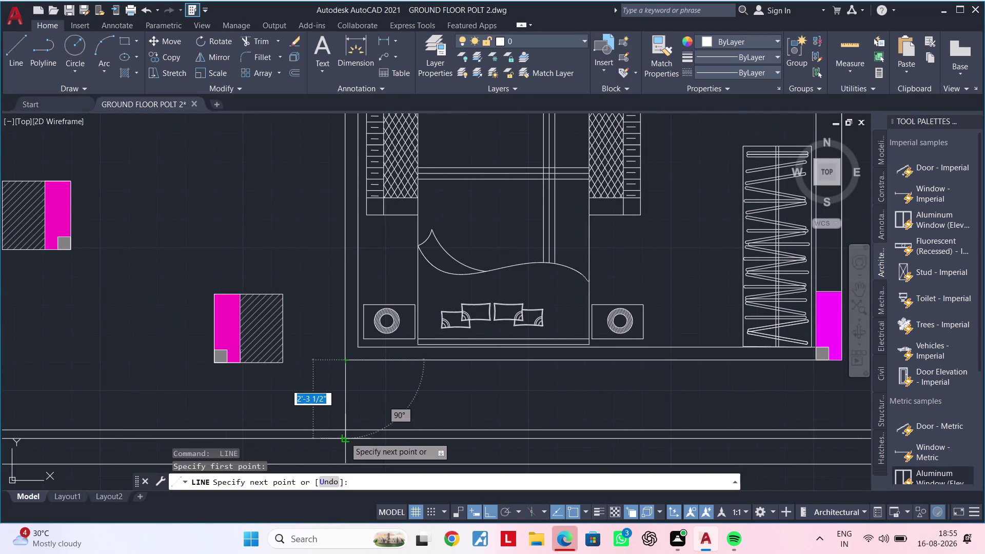
click(344, 426)
scroll(down, 3)
key(Escape)
key(Escape)
middle_drag(302, 399, 369, 361)
key(Escape)
key(Escape)
text(OF)
key(space)
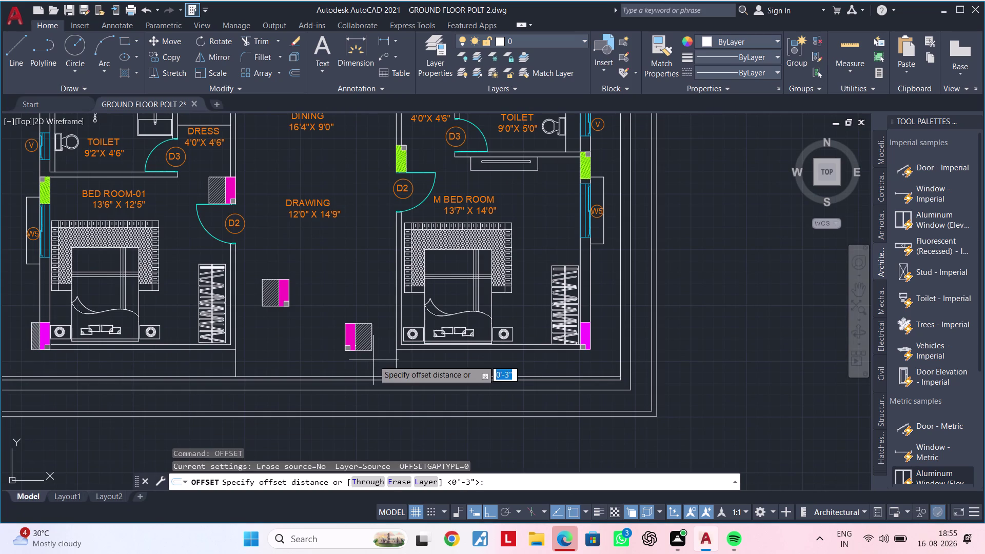
Offset two wall lines near the columns by 9 inches.
text(9")
key(Return)
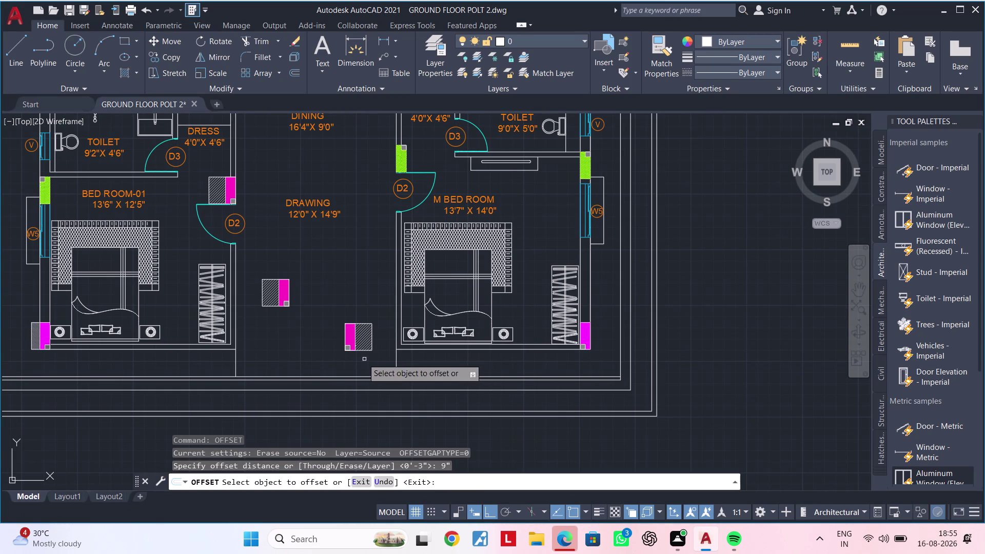
scroll(up, 3)
middle_drag(242, 359, 282, 332)
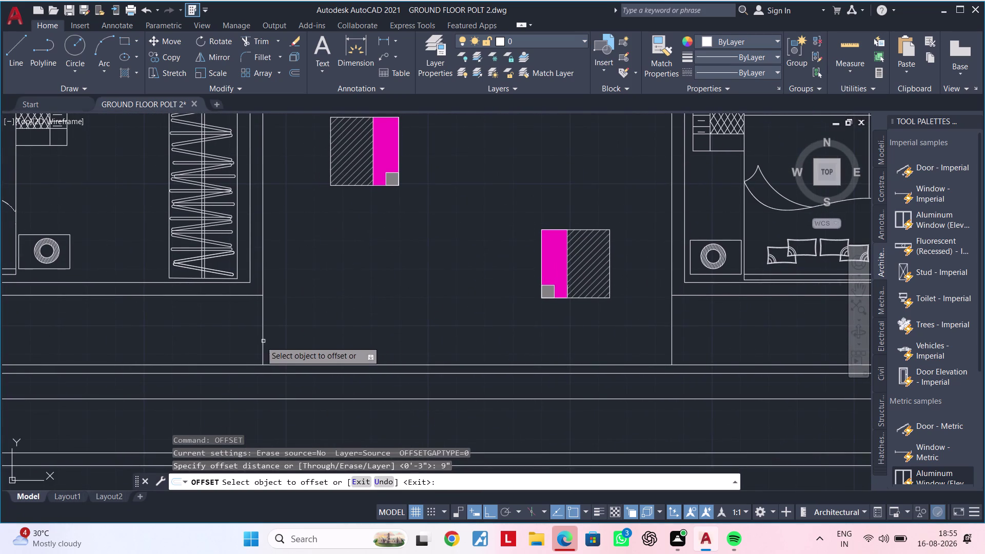
click(263, 337)
click(206, 336)
scroll(down, 3)
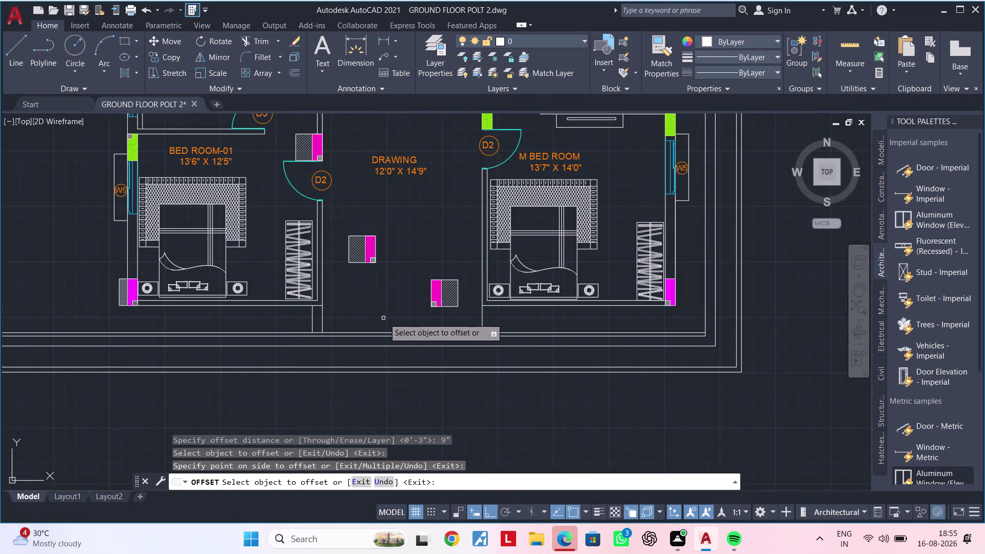
middle_drag(386, 319, 279, 315)
scroll(up, 3)
click(371, 312)
click(402, 311)
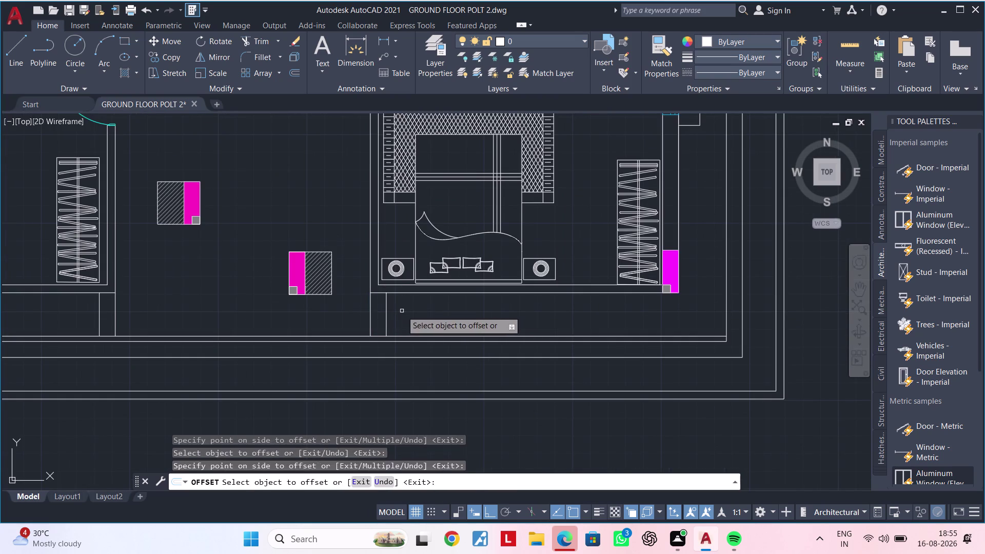
key(Escape)
key(Escape)
Trim two extra wall line segments along the lower walls.
text(TRC)
key(space)
scroll(up, 3)
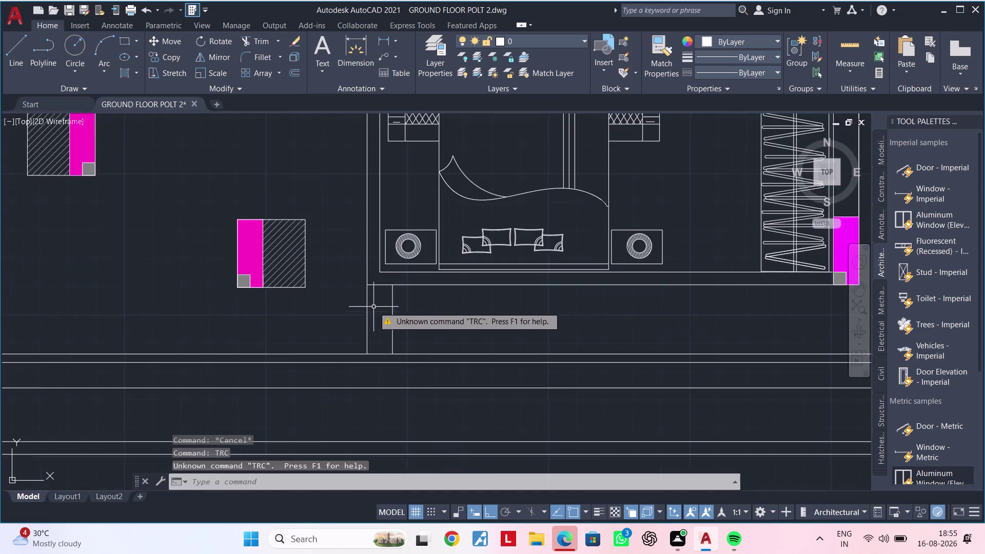
scroll(up, 3)
key(Escape)
key(Escape)
key(Escape)
text(TR)
key(space)
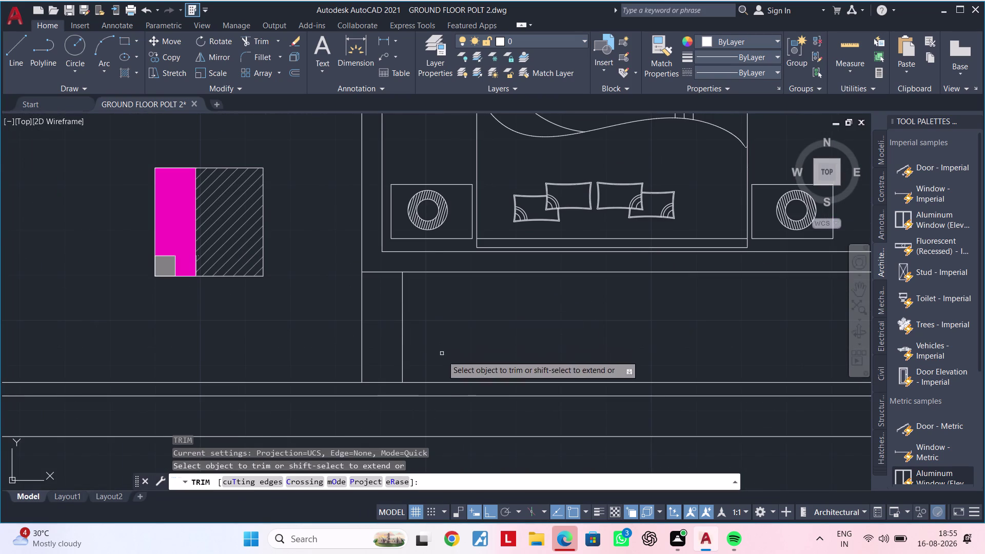
click(449, 383)
scroll(down, 3)
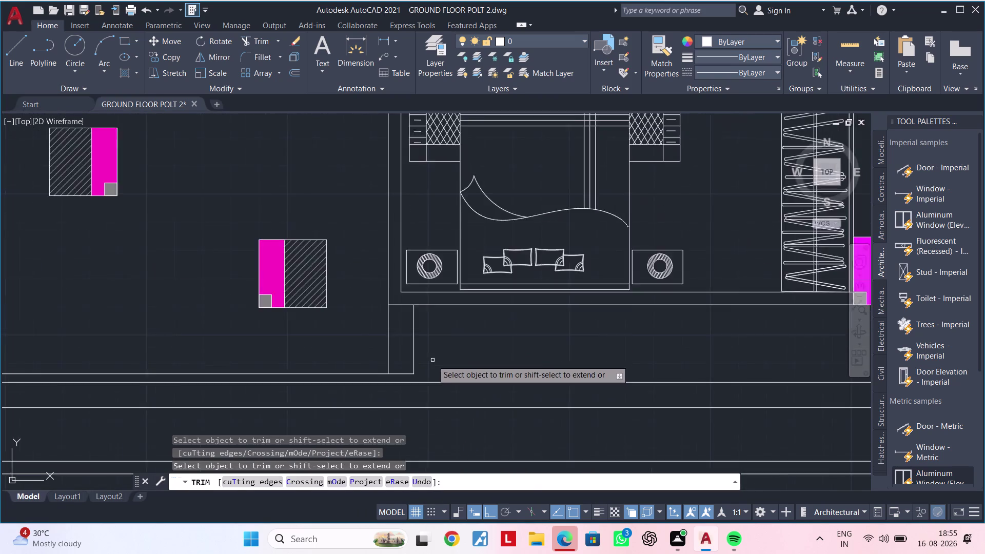
middle_drag(432, 360, 538, 342)
click(39, 355)
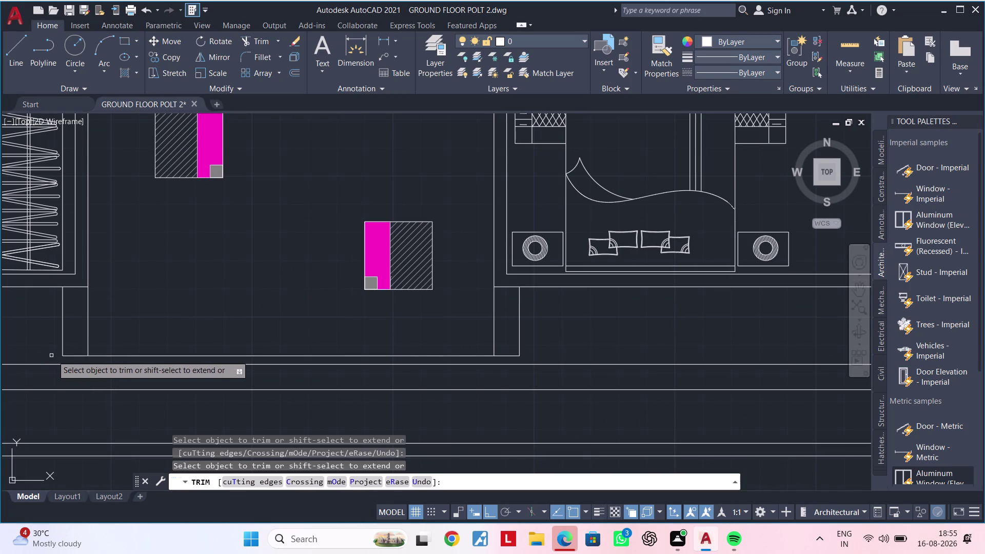
middle_drag(141, 326, 100, 331)
key(Escape)
key(Escape)
key(Escape)
key(Escape)
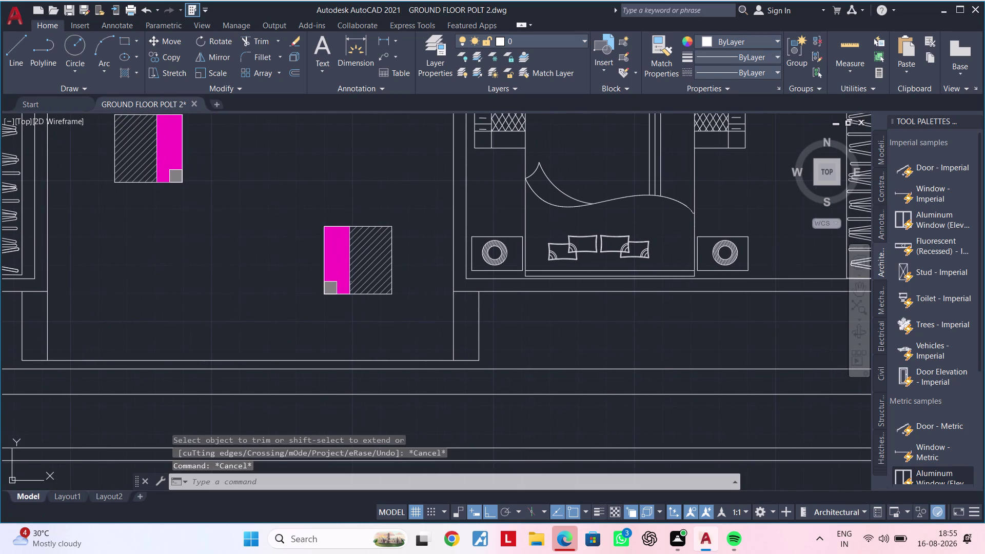
Offset the lower wall line 2" toward the inner side.
text(OF 2)
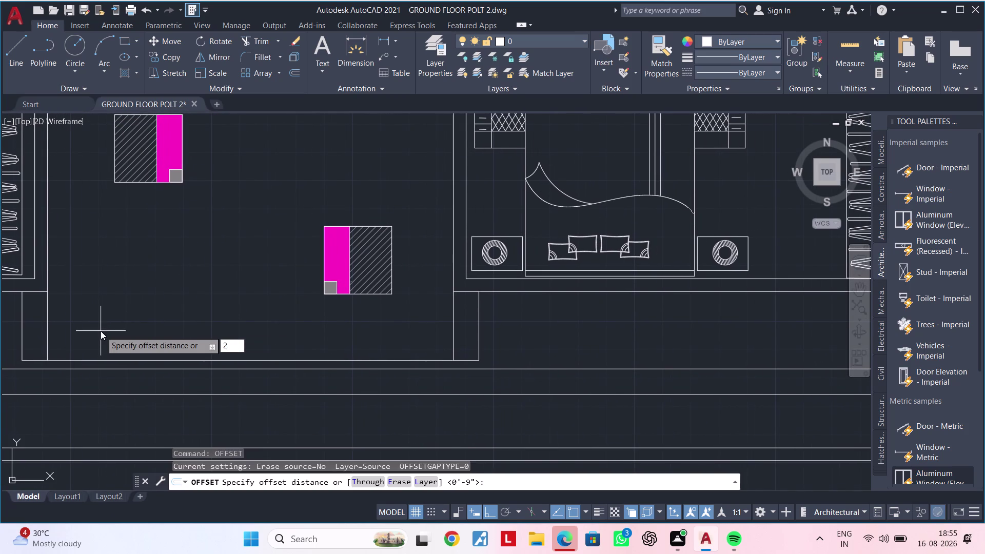
text(")
key(Return)
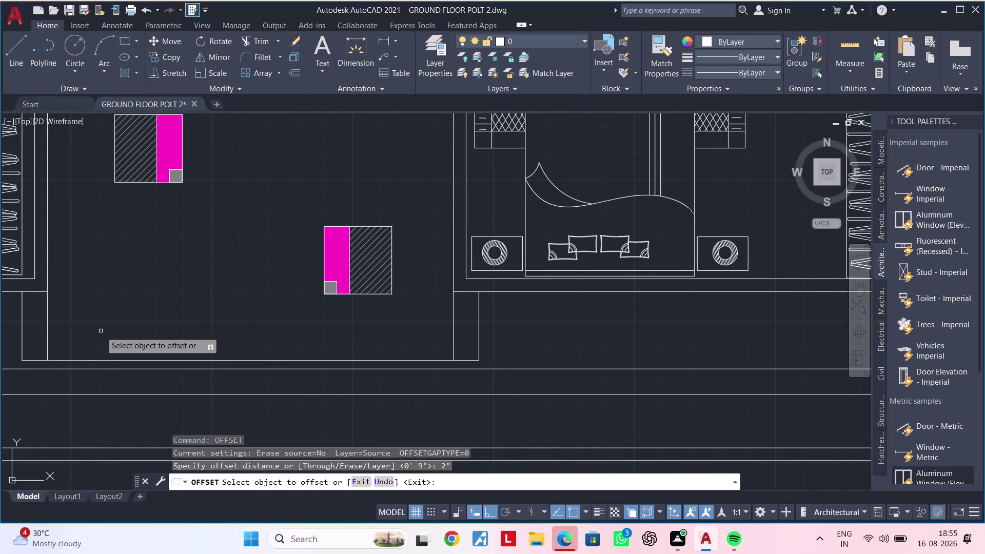
click(161, 360)
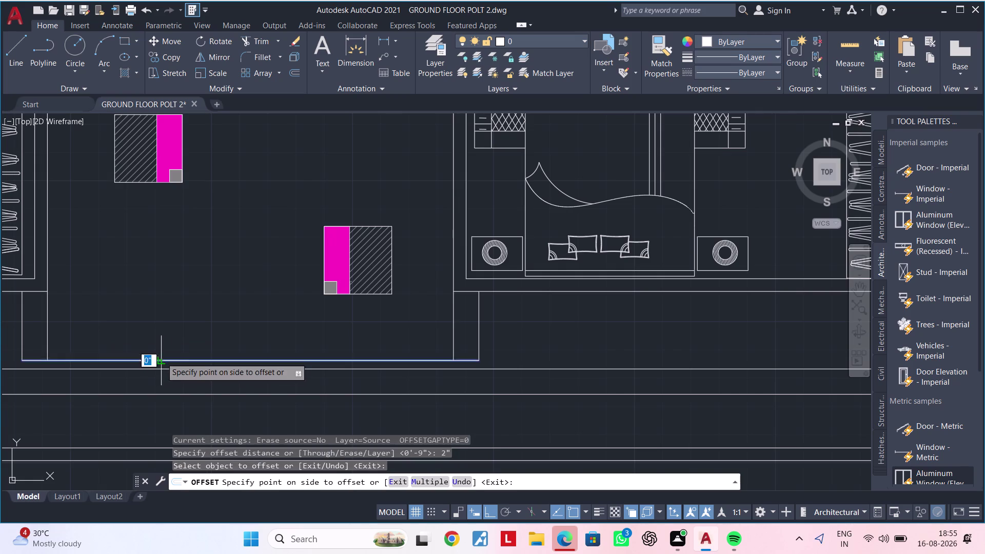
click(161, 324)
key(Escape)
key(Escape)
Trim both overhanging ends of the new wall line and the stray segments at the wall junctions.
text(TR)
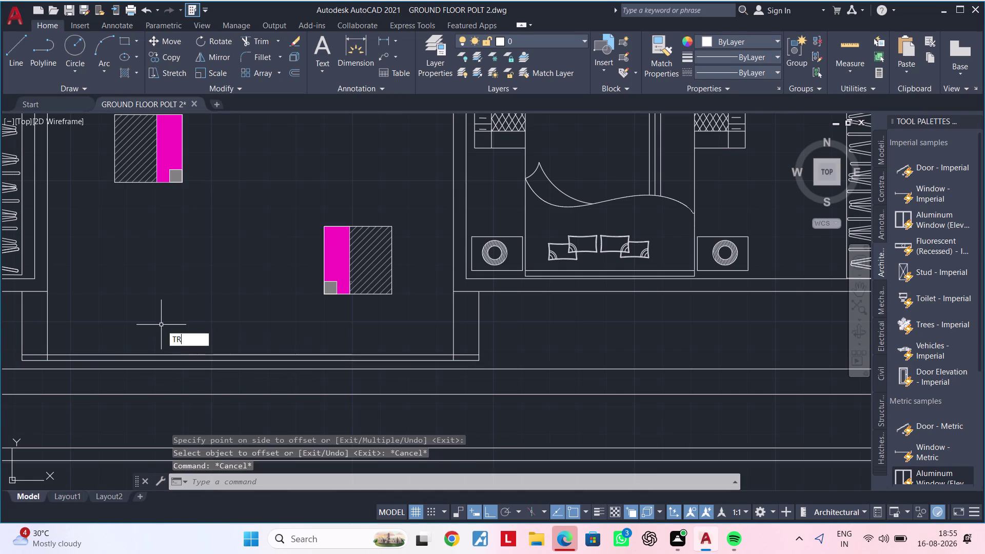
key(space)
scroll(up, 3)
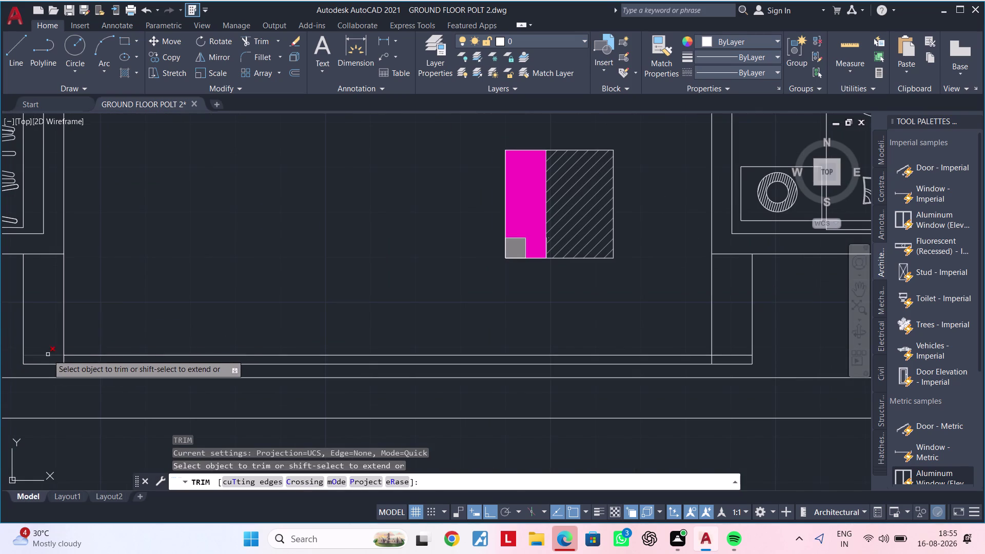
click(48, 355)
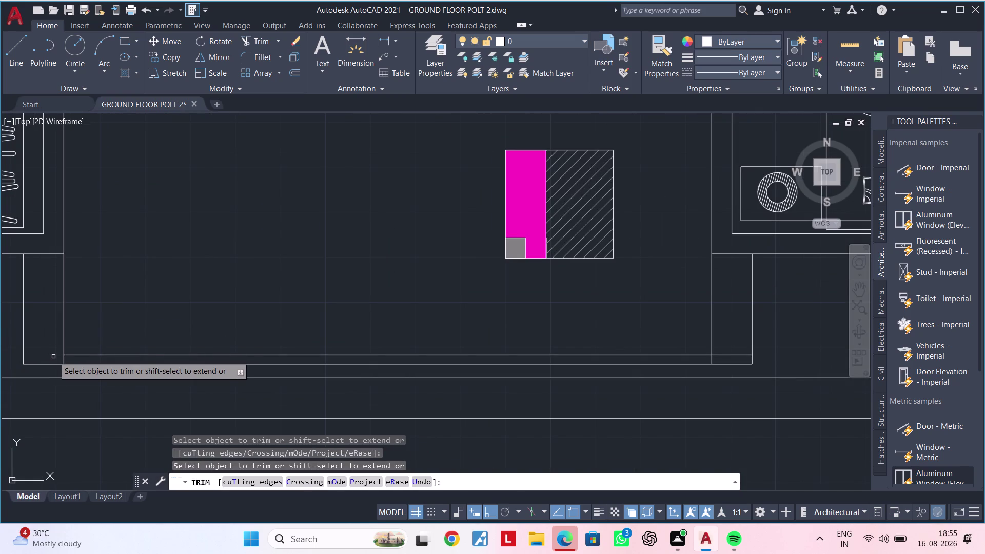
scroll(down, 3)
middle_drag(398, 342, 306, 344)
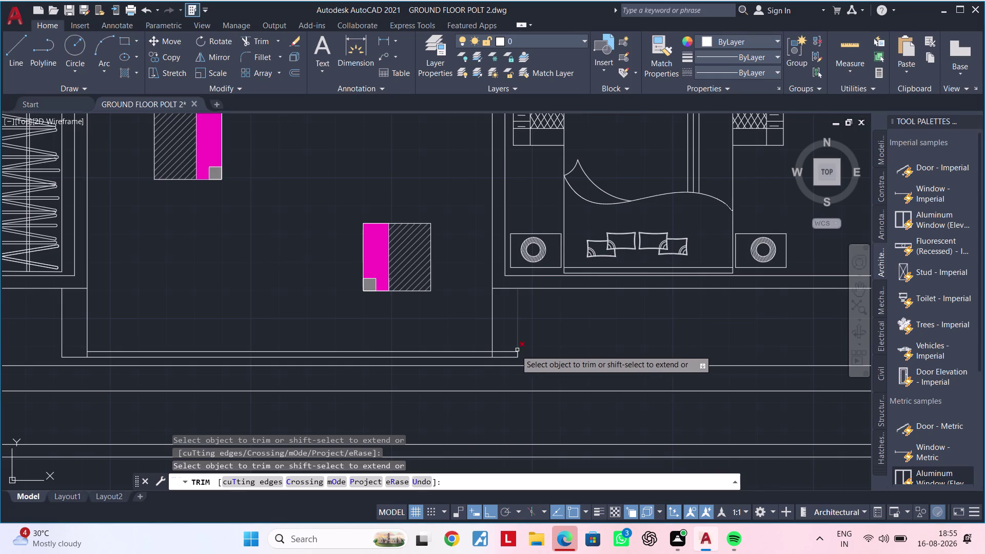
scroll(up, 3)
click(504, 354)
click(501, 252)
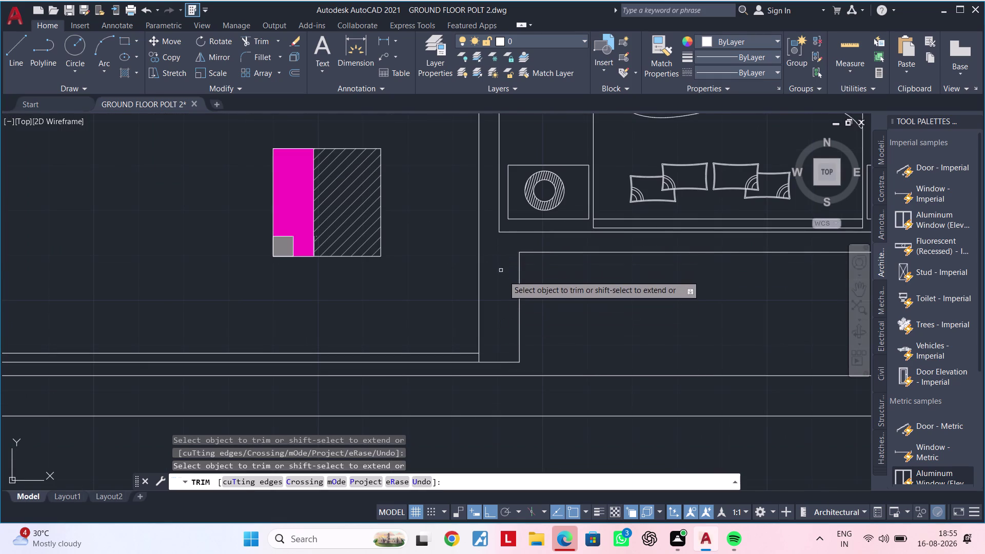
scroll(down, 3)
middle_drag(399, 281, 560, 285)
scroll(up, 3)
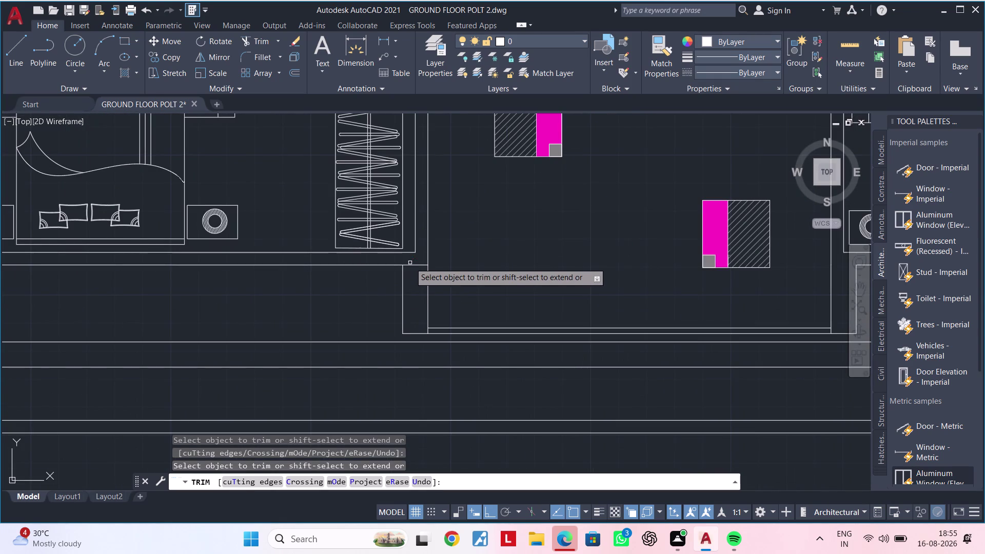
click(410, 266)
scroll(down, 3)
middle_drag(468, 274, 432, 300)
key(Escape)
key(Escape)
key(Escape)
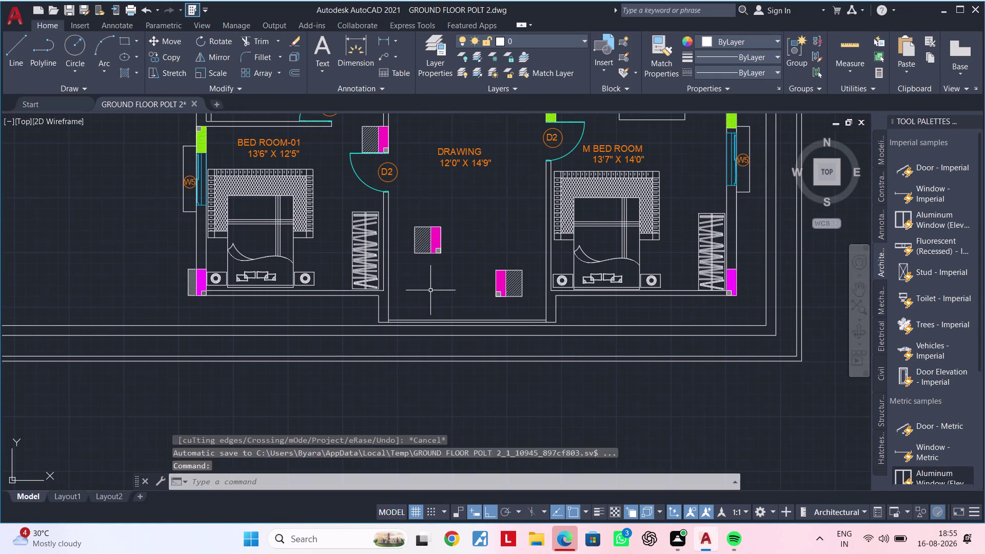
key(Escape)
key(Escape)
key(Escape)
key(Escape)
key(Escape)
key(Escape)
middle_drag(449, 291, 395, 296)
key(Escape)
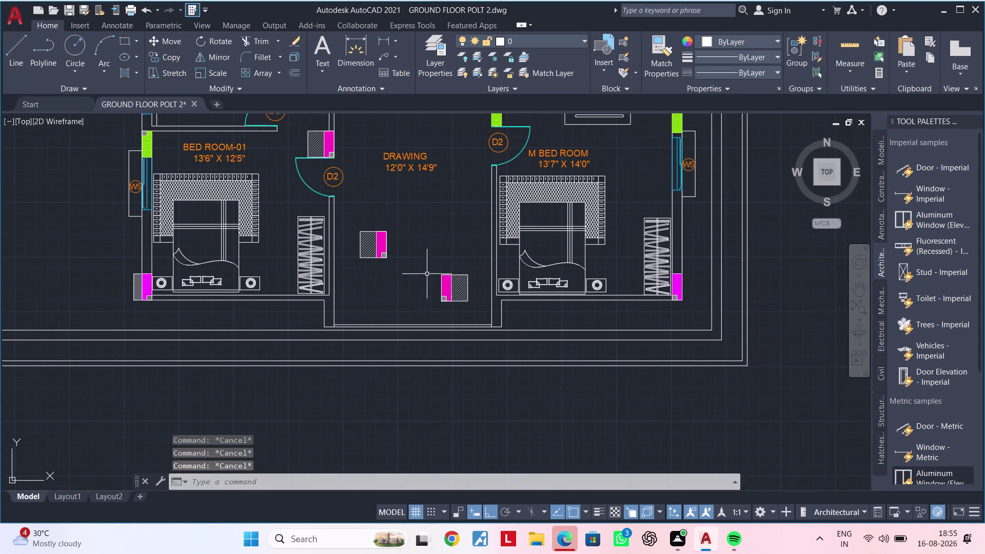
key(Escape)
key(Escape)
key(Escape)
key(Escape)
key(Escape)
key(Escape)
key(Escape)
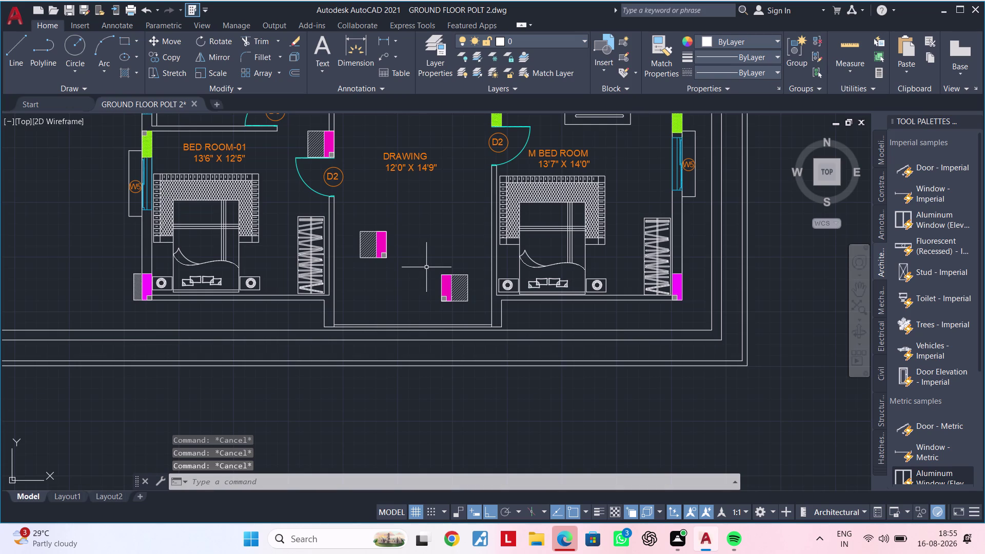
Copy the lower column onto the target wall line, then undo that copy.
click(427, 262)
click(493, 314)
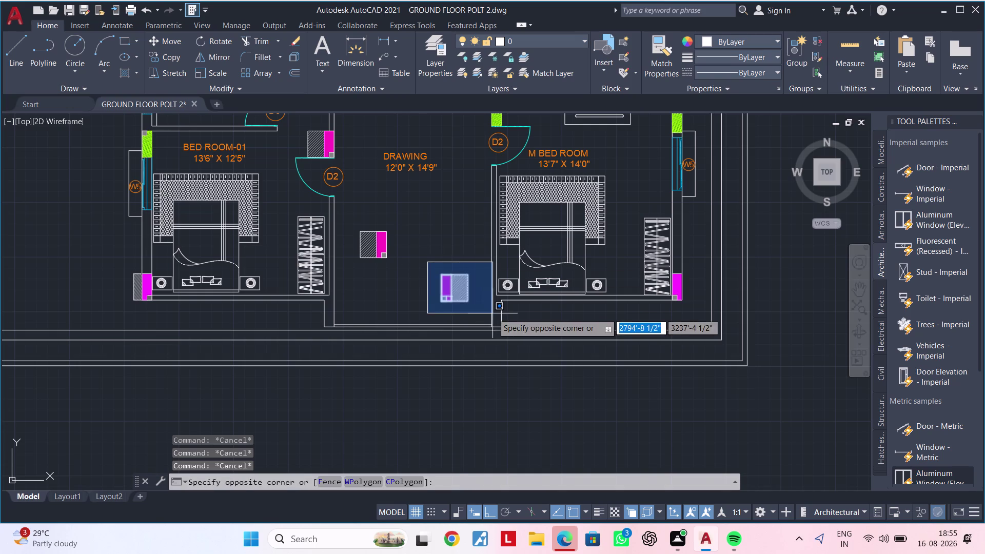
text(CO)
key(space)
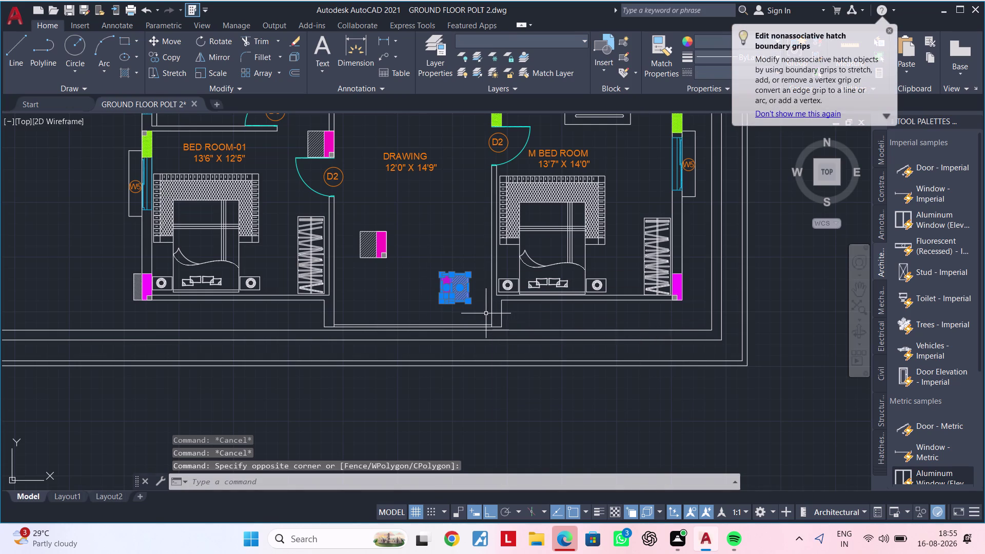
scroll(up, 3)
click(413, 286)
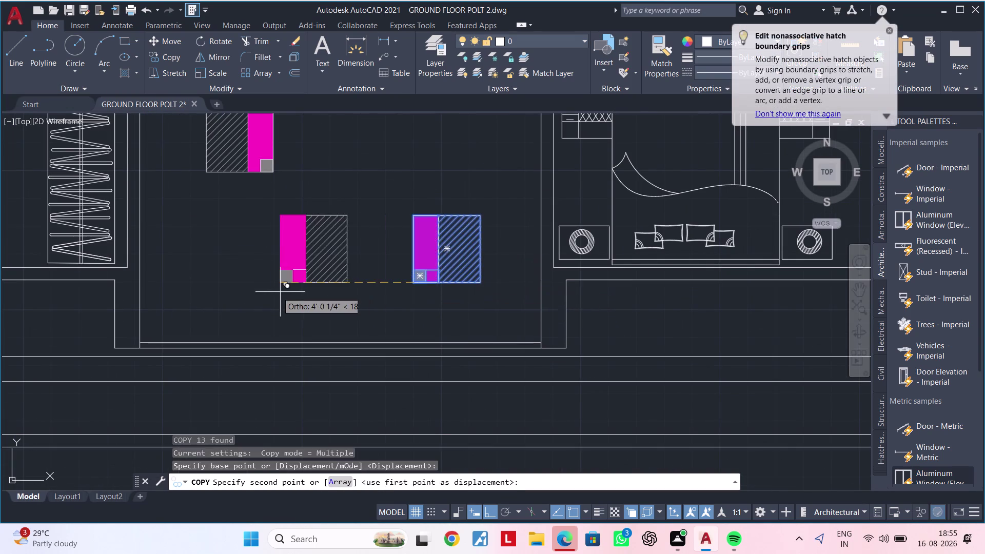
scroll(down, 3)
middle_drag(275, 292, 427, 292)
scroll(up, 3)
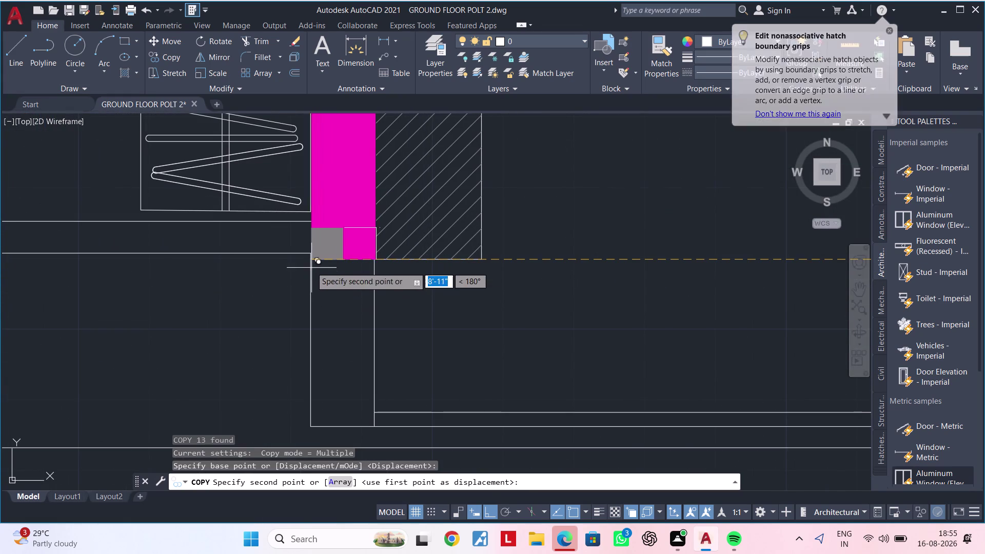
click(308, 252)
scroll(down, 3)
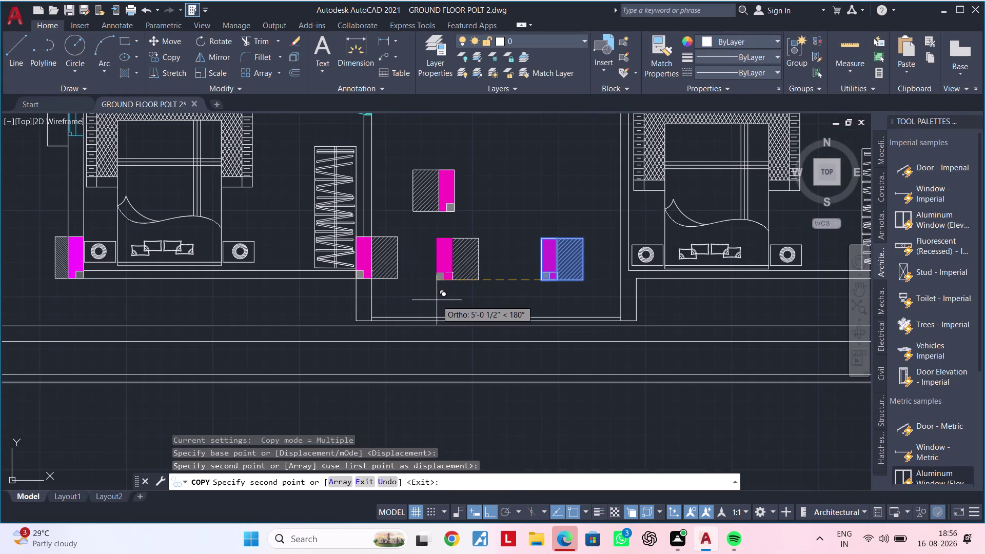
key(ctrl+z)
key(Escape)
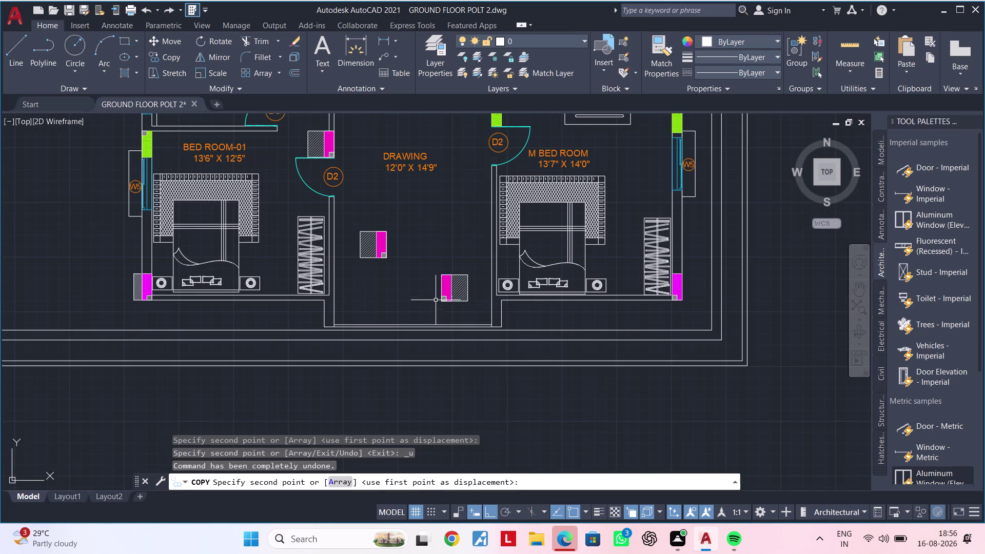
key(Escape)
Copy the upper drawing room column to the wall beside the staircase.
drag(347, 215, 352, 222)
click(417, 274)
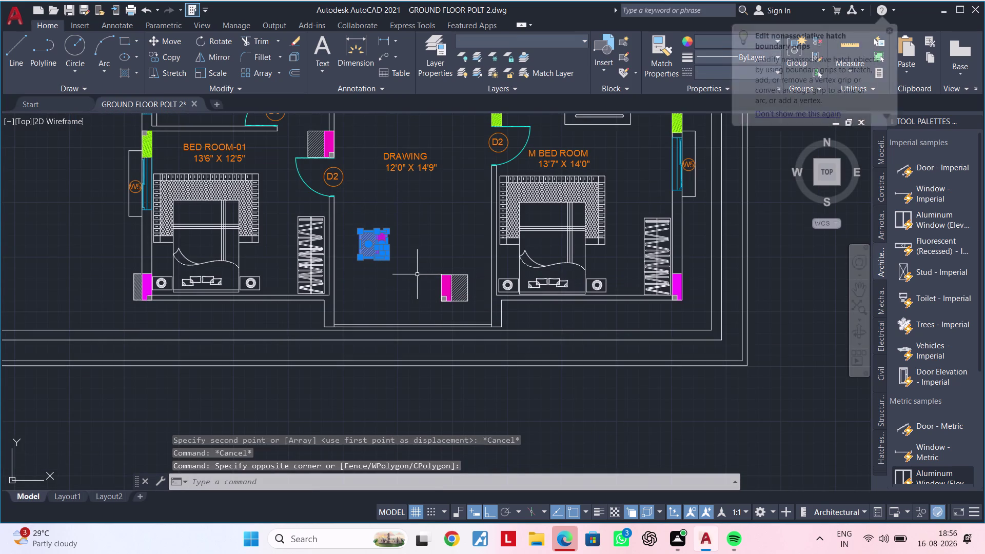
text(CO)
key(space)
scroll(up, 3)
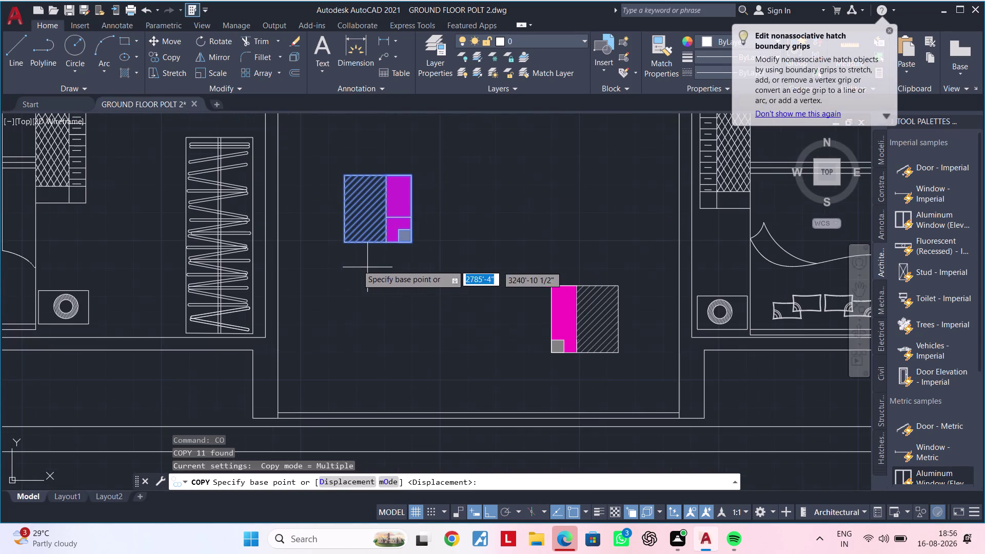
click(346, 241)
middle_drag(329, 308, 394, 289)
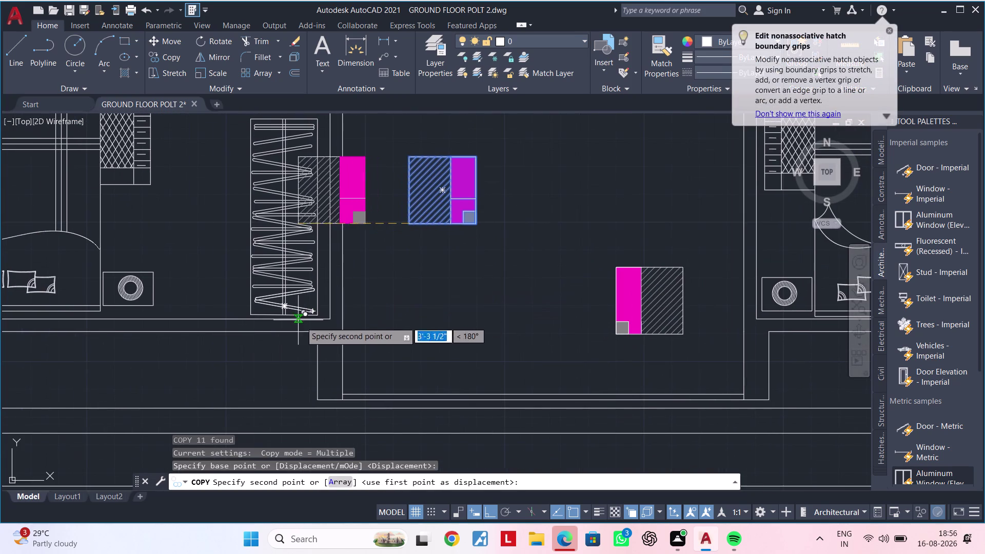
click(318, 332)
key(Escape)
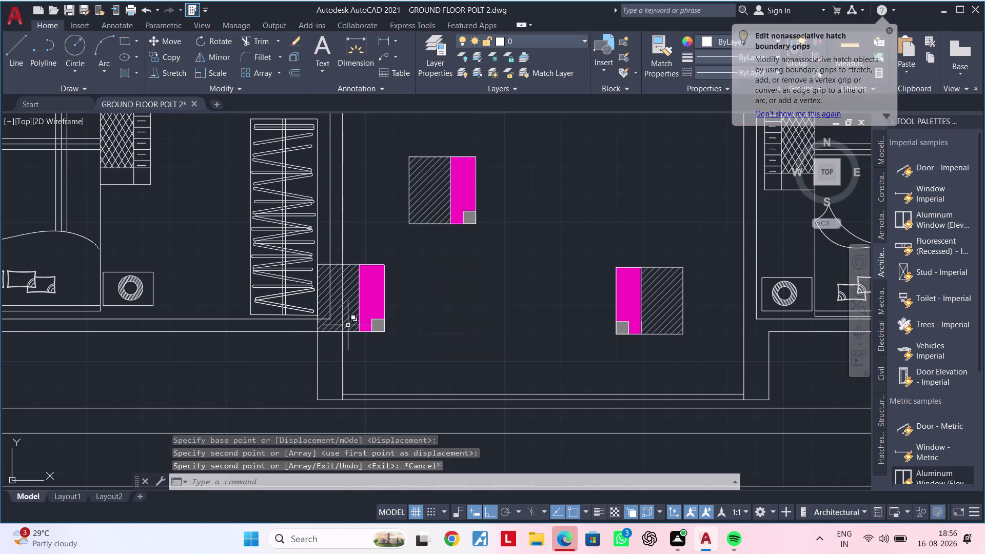
key(Escape)
Move the hatched column with its magenta part 1'-3" to the left.
scroll(up, 3)
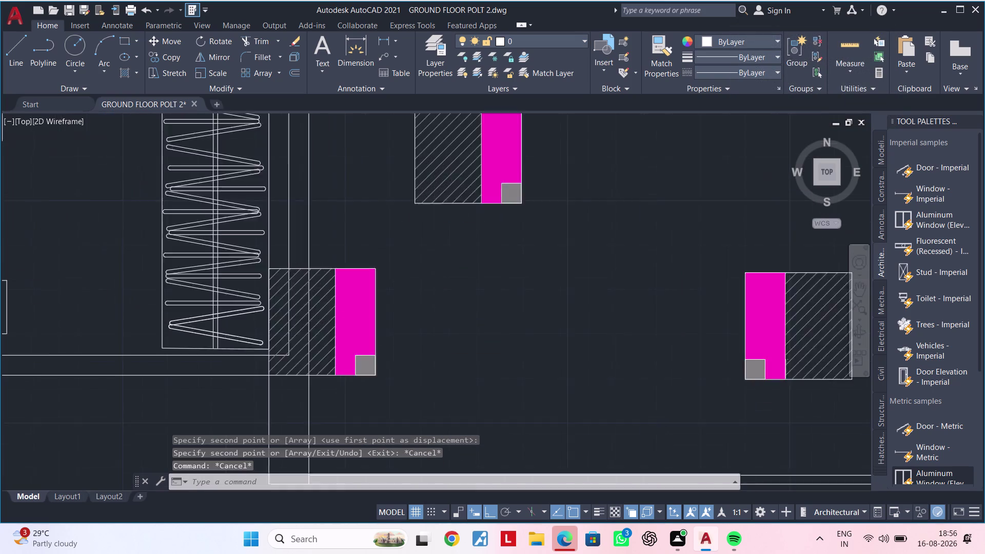
scroll(down, 3)
scroll(up, 3)
click(254, 271)
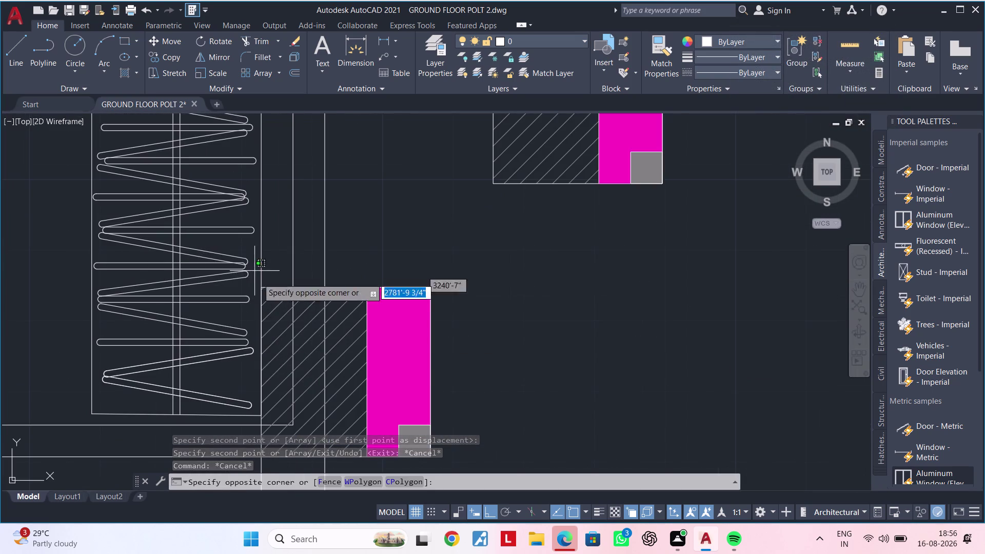
middle_drag(371, 366, 322, 282)
click(400, 399)
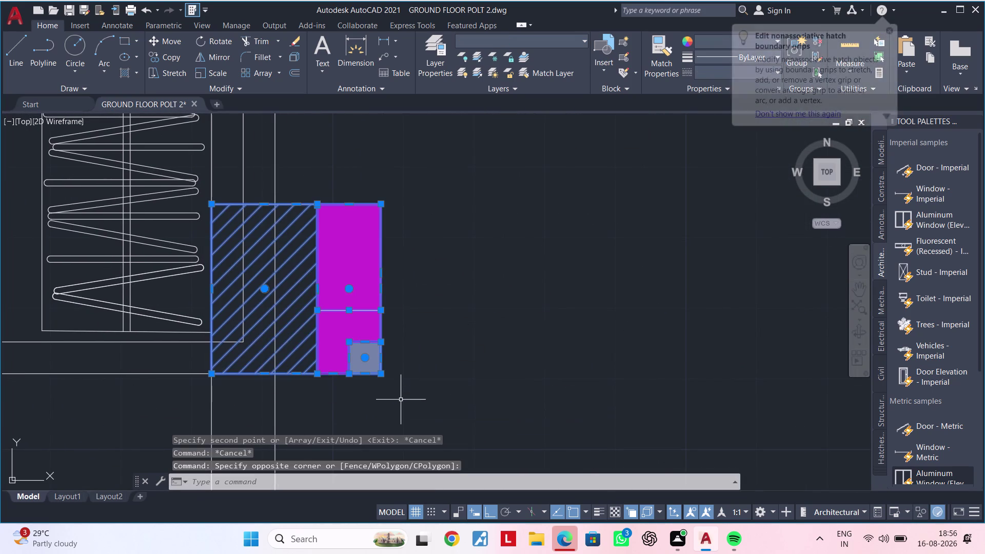
text(M)
key(space)
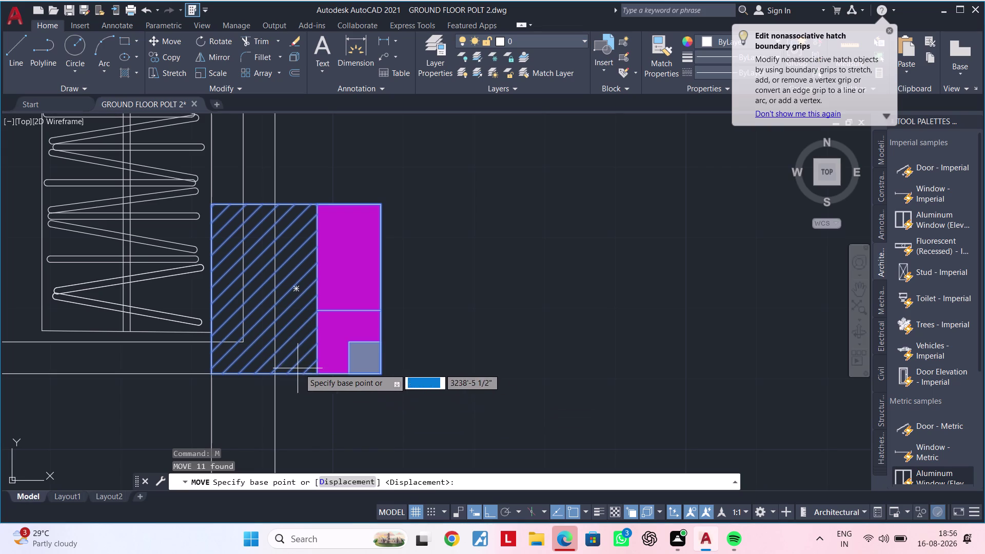
click(316, 371)
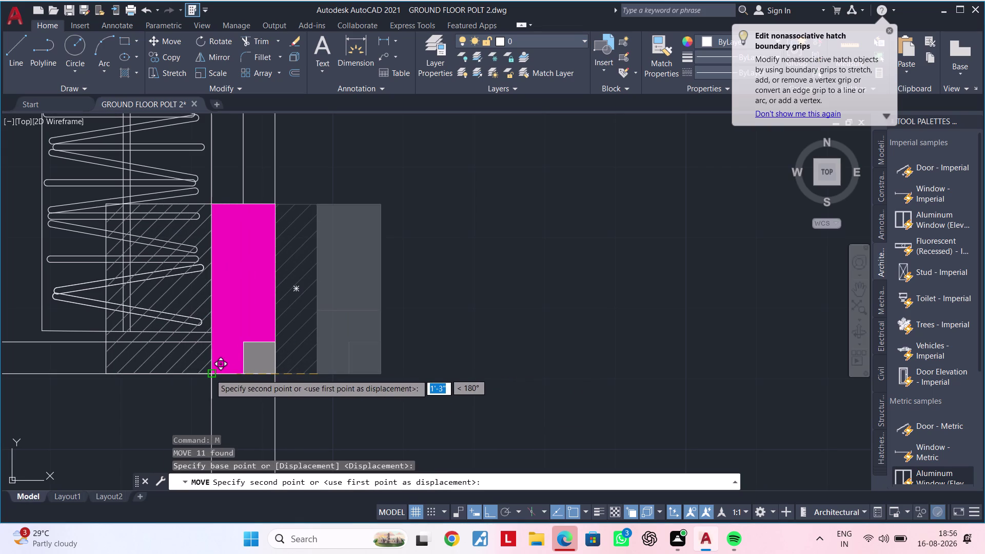
click(210, 374)
scroll(down, 3)
middle_drag(337, 375, 369, 346)
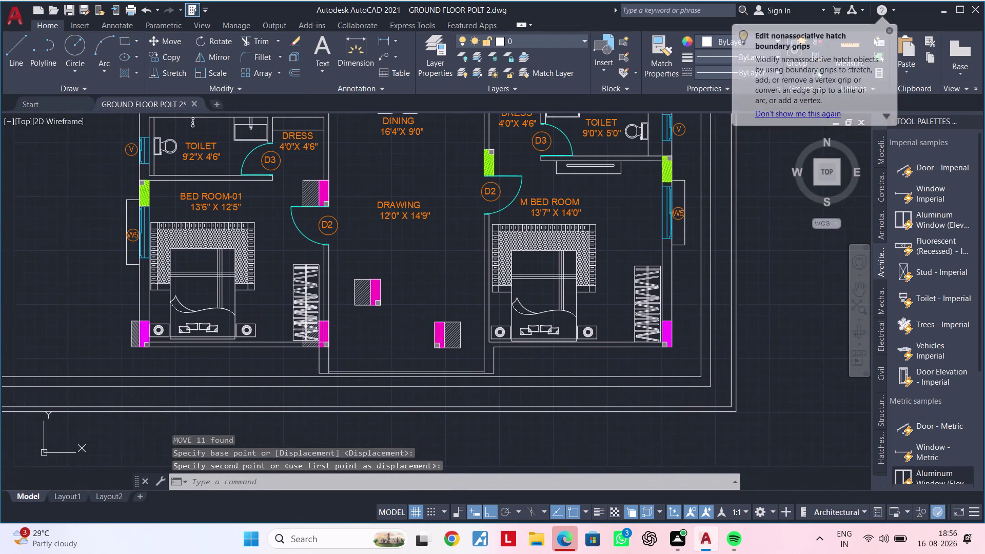
middle_drag(362, 350, 385, 349)
key(Escape)
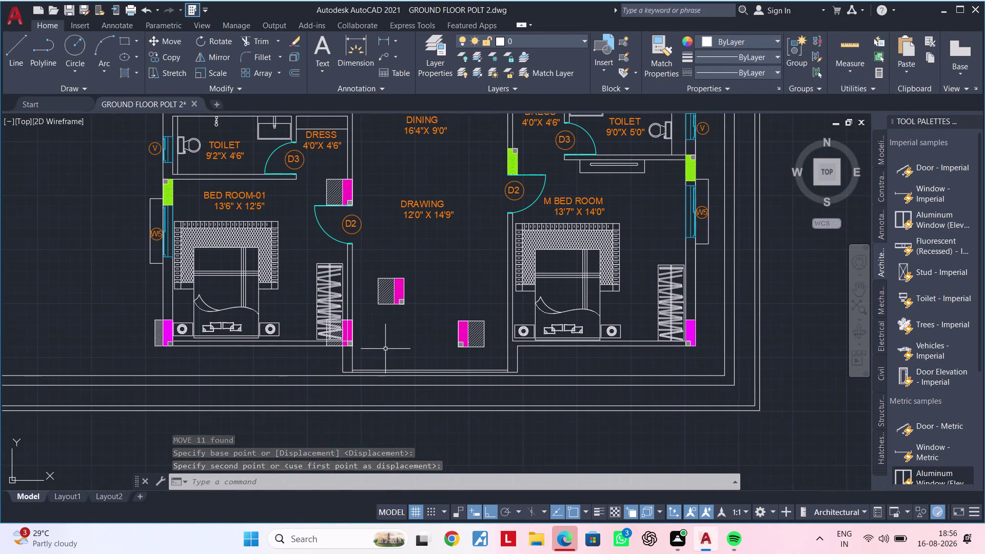
key(Escape)
Delete the column at BED ROOM-01's lower corner.
middle_drag(135, 363, 162, 361)
click(159, 305)
click(204, 348)
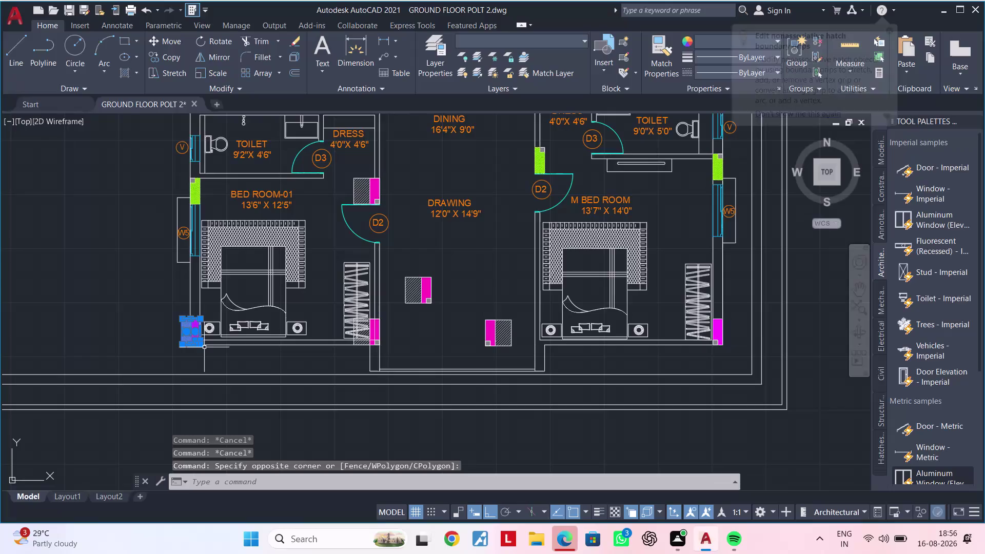
key(Delete)
scroll(up, 3)
middle_drag(192, 360, 202, 401)
scroll(down, 3)
scroll(down, 3)
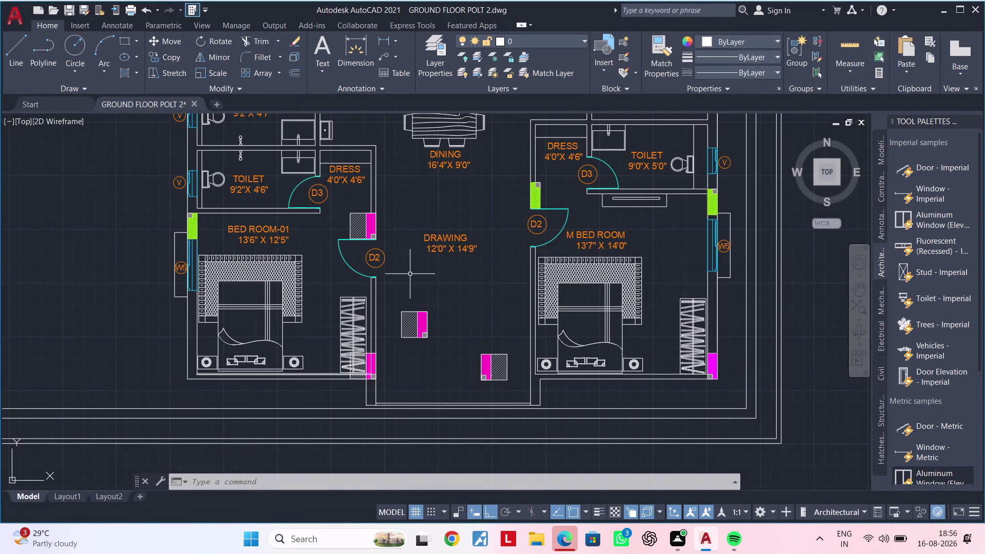
Pan up to the kitchen and start selecting the green column there.
middle_drag(414, 271, 411, 406)
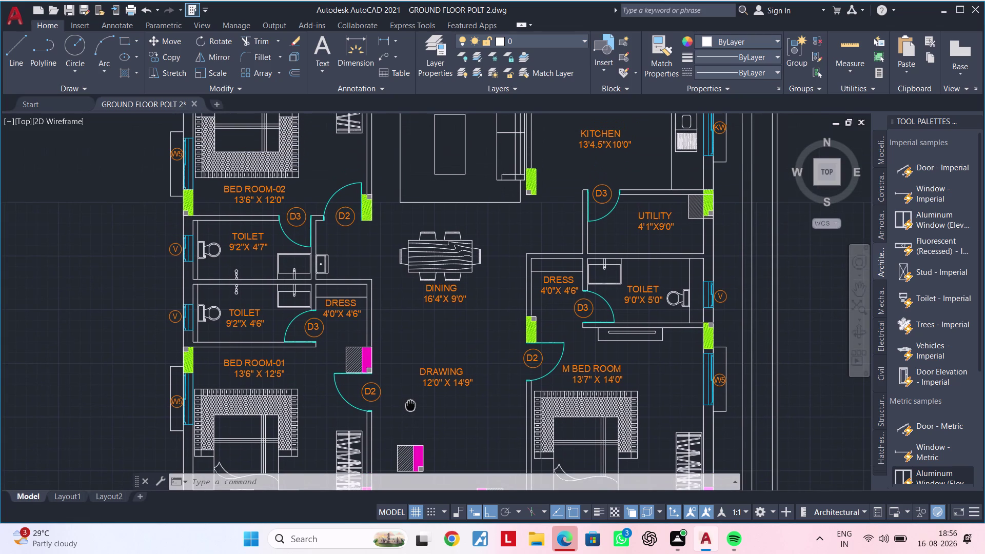
middle_drag(410, 405, 406, 406)
middle_drag(527, 239, 491, 268)
scroll(up, 3)
scroll(up, 3)
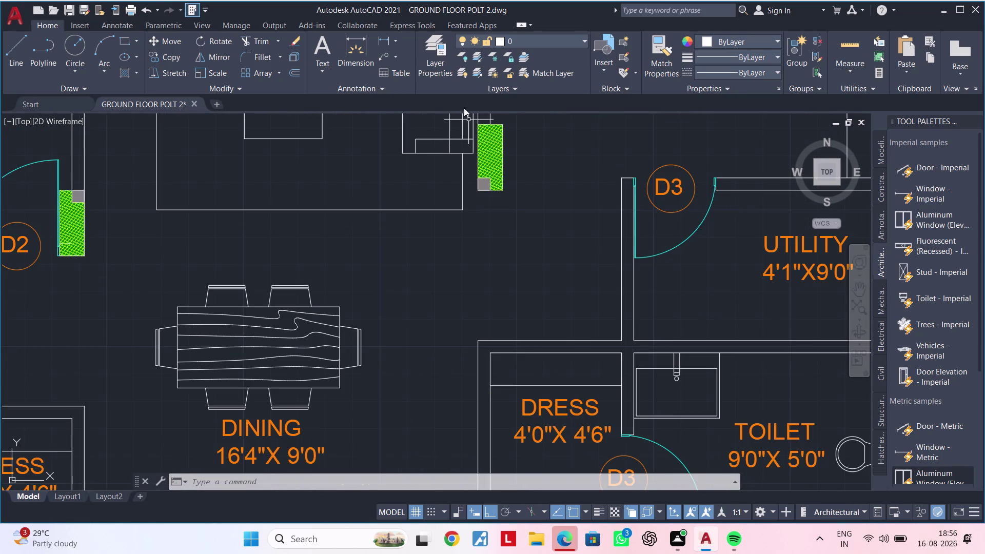
middle_drag(486, 184, 460, 317)
click(428, 238)
Copy the green kitchen column by its corner to beside the bed in BED ROOM-01.
click(503, 363)
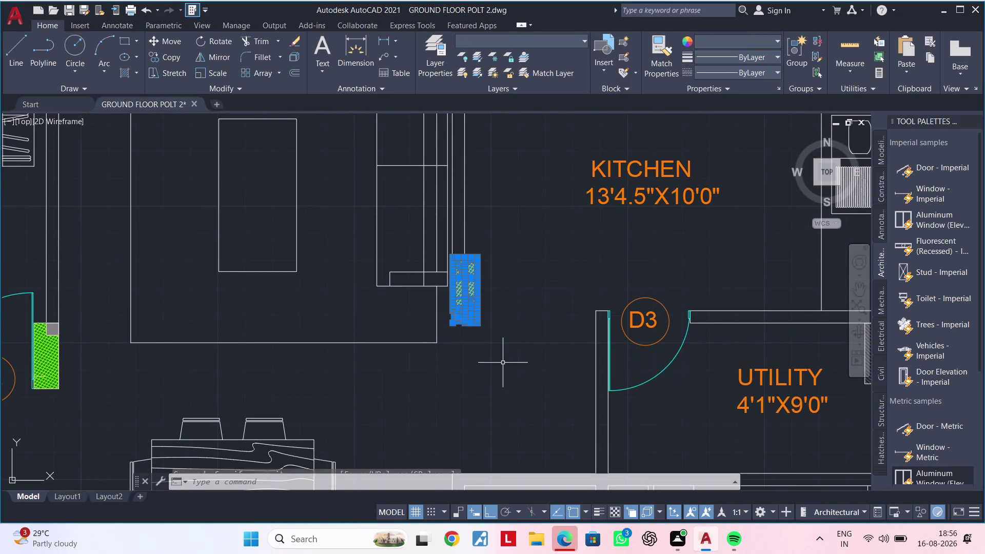
text(CO)
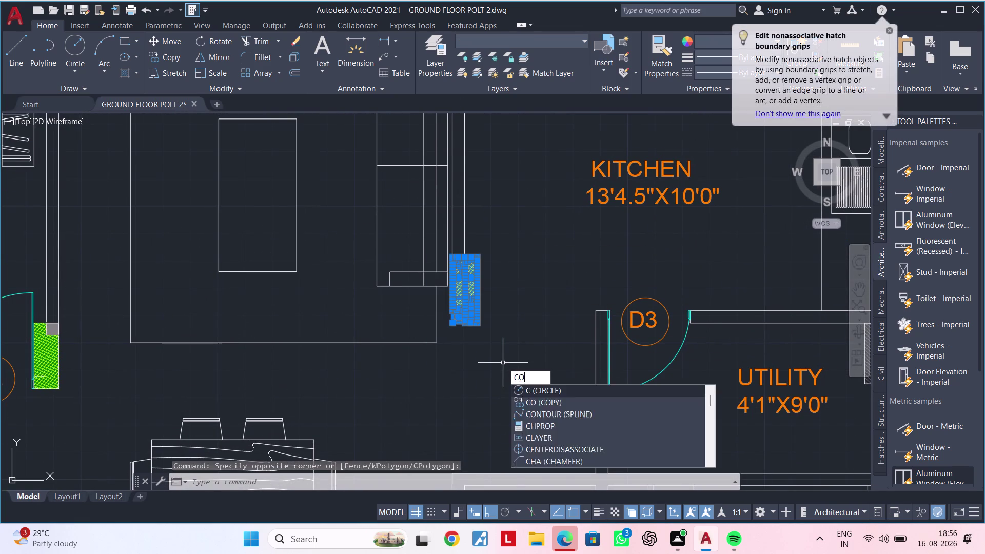
key(space)
scroll(up, 3)
click(433, 235)
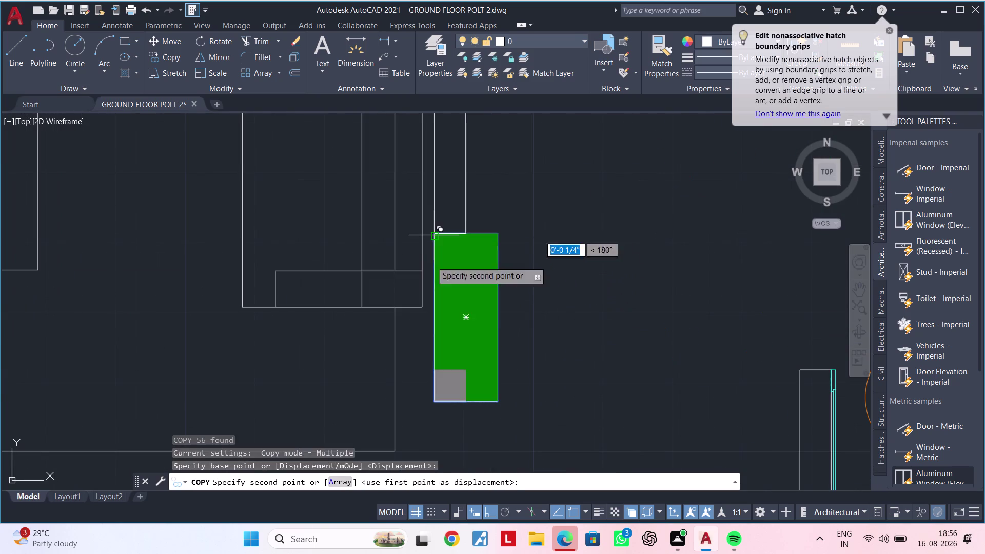
scroll(down, 3)
middle_drag(338, 383, 557, 219)
middle_drag(386, 351, 456, 177)
scroll(up, 3)
middle_drag(369, 396, 430, 267)
scroll(up, 3)
click(362, 304)
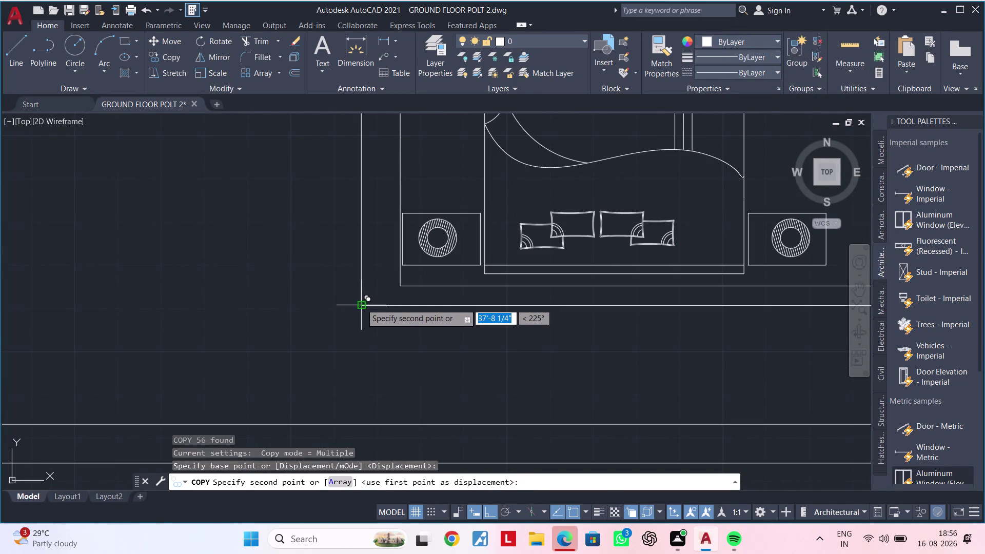
scroll(down, 3)
key(Escape)
middle_drag(407, 338, 362, 333)
key(Escape)
scroll(up, 3)
click(258, 273)
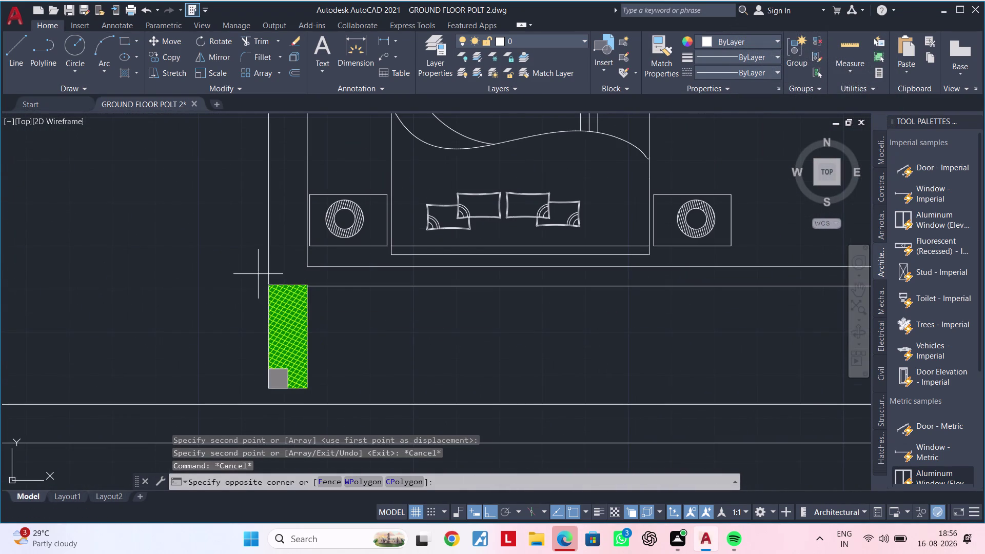
Move the copied green column up onto the wall line.
click(326, 399)
text(M)
key(space)
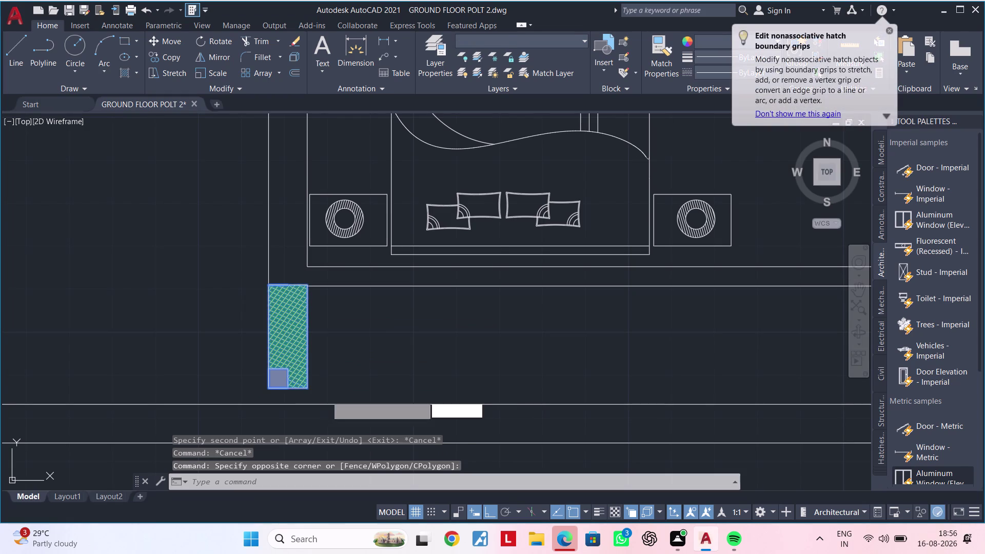
click(307, 387)
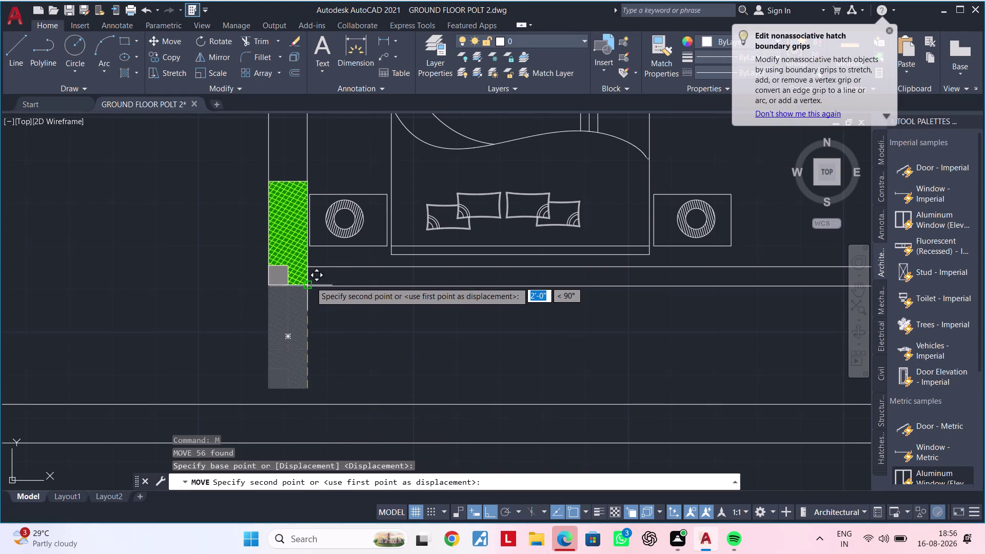
click(311, 283)
scroll(up, 3)
scroll(down, 3)
middle_drag(343, 337, 388, 399)
Move the green column again so its corner aligns with the wall line, then check it.
drag(260, 154, 266, 152)
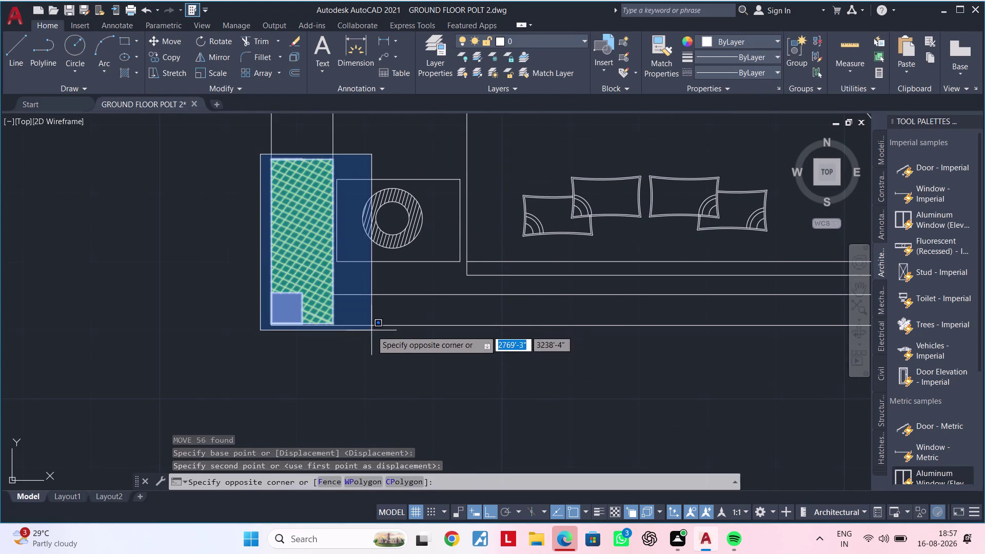
click(353, 330)
text(M)
key(space)
scroll(up, 3)
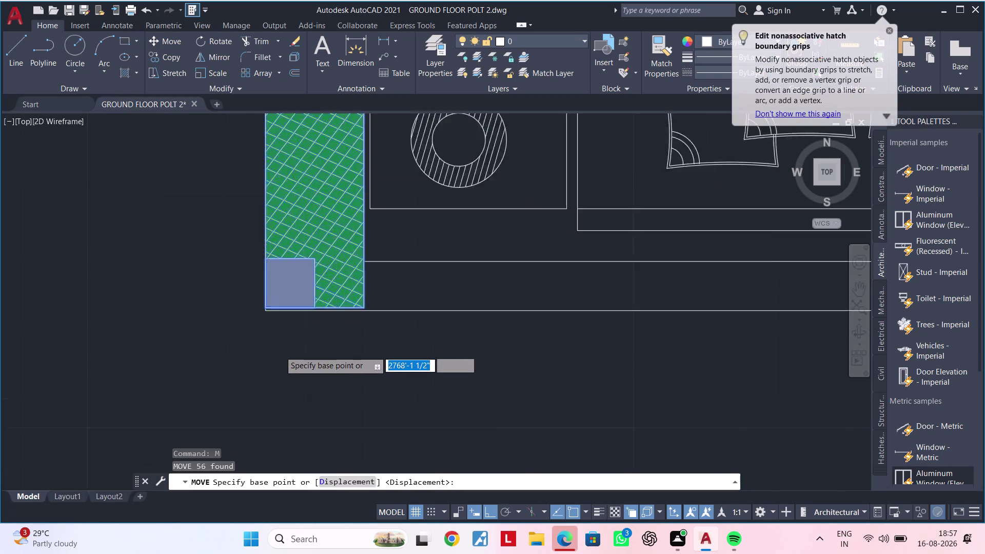
scroll(up, 3)
scroll(up, 3)
click(214, 222)
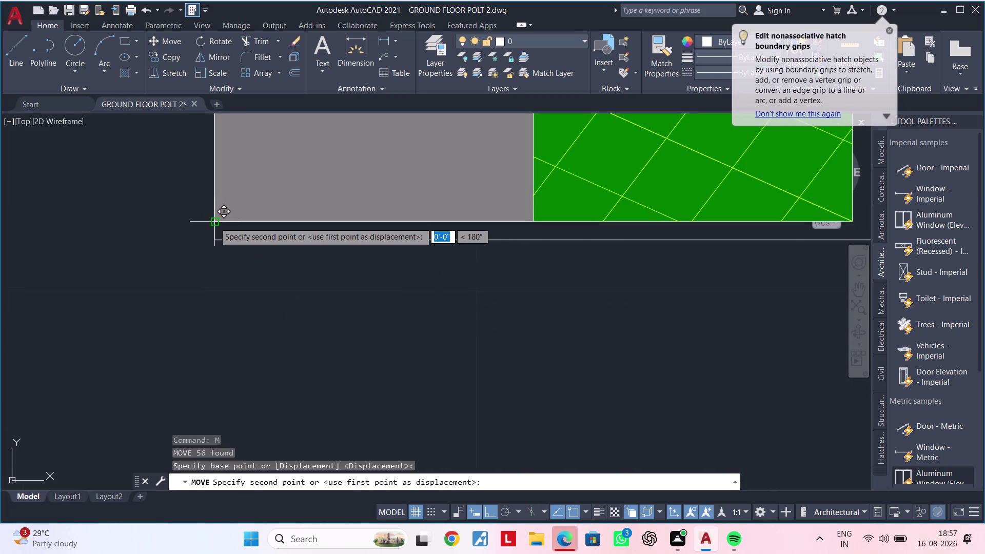
click(214, 237)
scroll(down, 3)
scroll(down, 3)
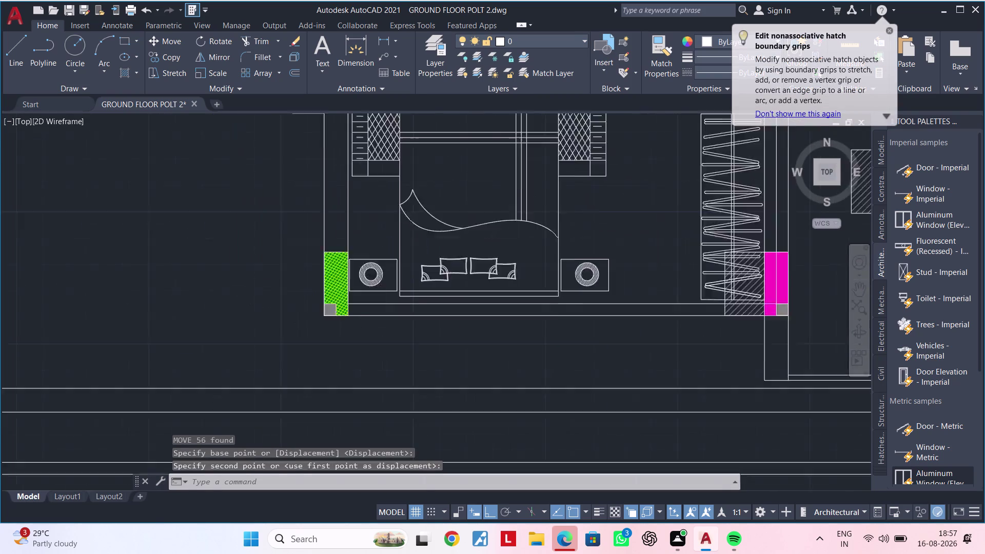
scroll(up, 3)
scroll(up, 3)
scroll(down, 3)
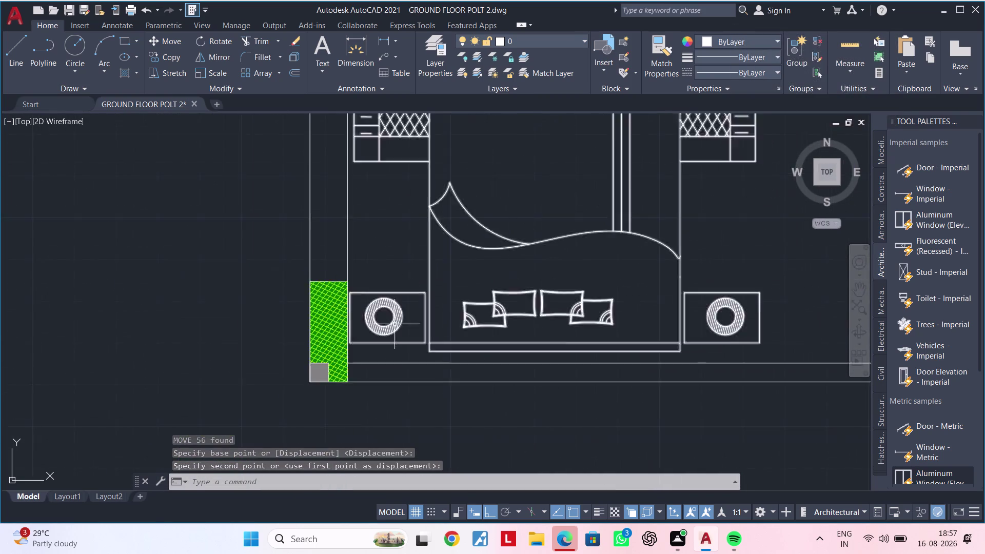
scroll(down, 3)
middle_drag(499, 359, 309, 347)
scroll(up, 3)
middle_drag(347, 344, 220, 362)
scroll(up, 3)
middle_drag(347, 341, 198, 344)
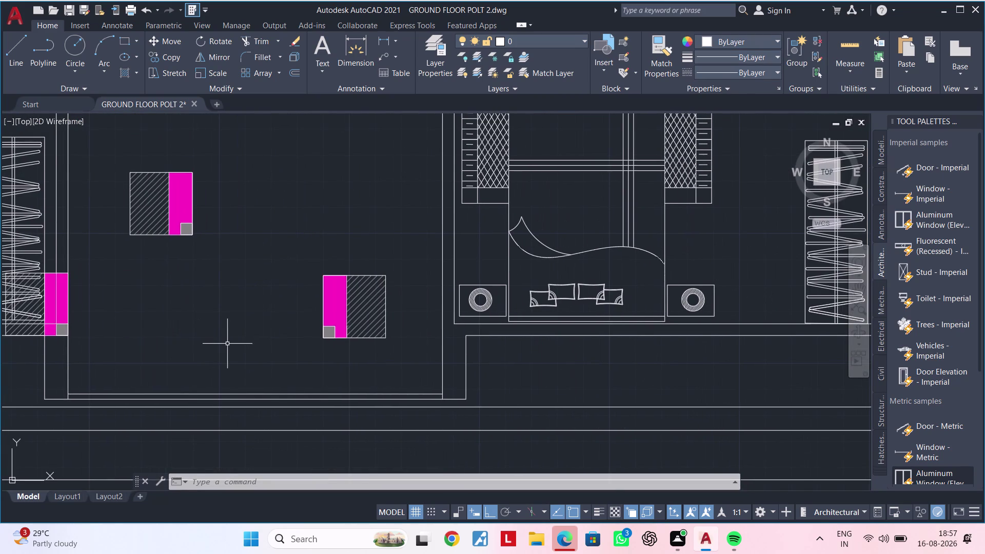
Select the green column beside the bed and copy it from its lower corner.
scroll(down, 3)
middle_drag(228, 344, 386, 334)
middle_drag(368, 334, 386, 333)
scroll(up, 3)
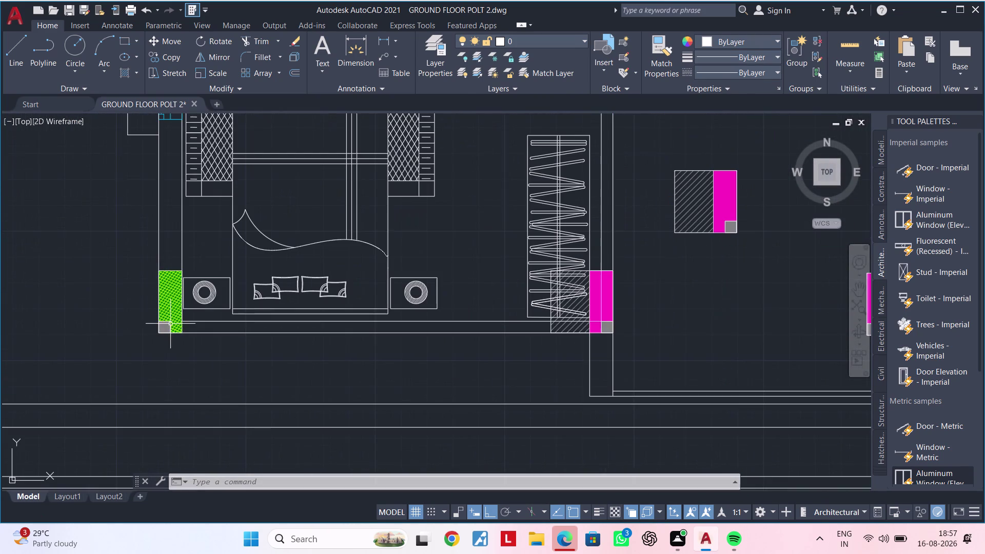
click(141, 247)
click(201, 362)
text(C)
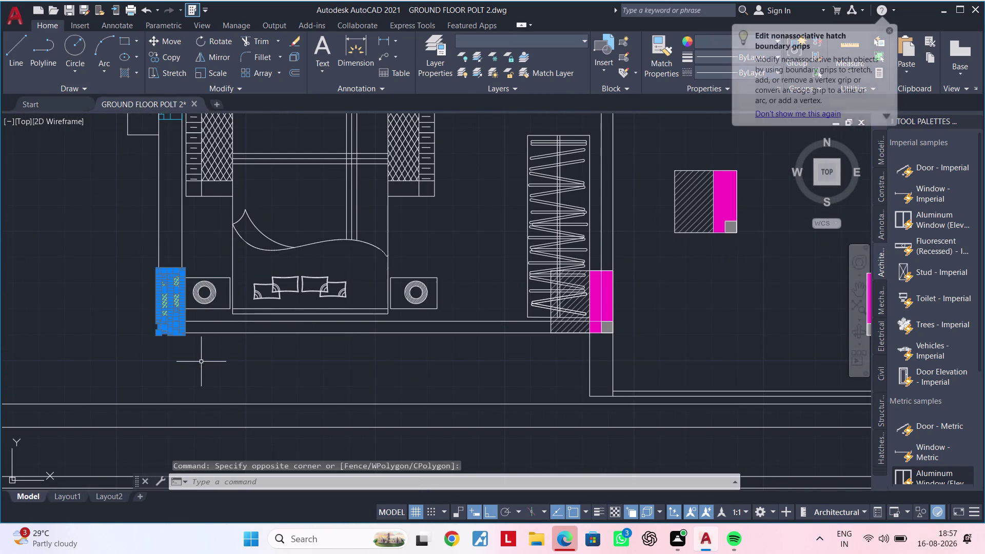
text(O)
key(space)
scroll(up, 3)
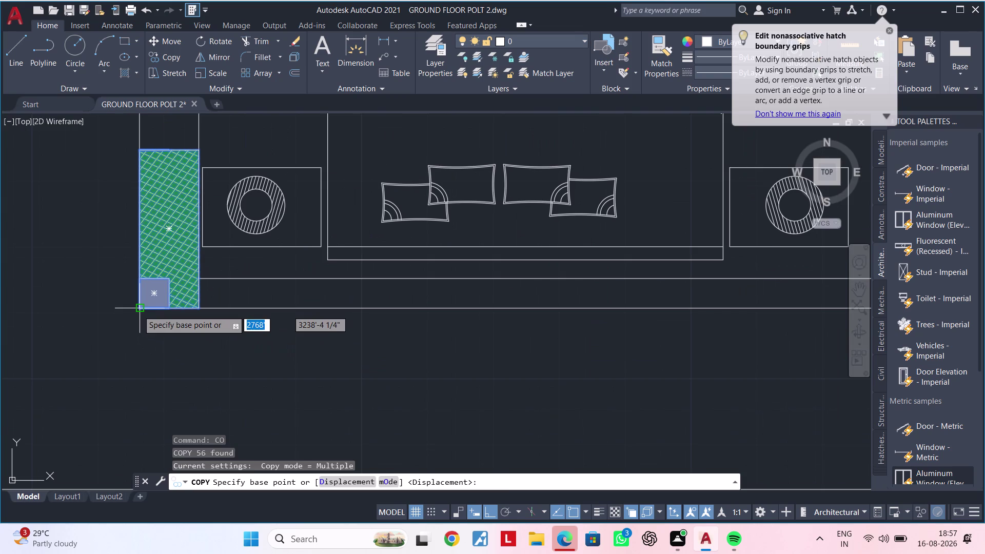
click(138, 311)
scroll(down, 3)
Place the copy on the other bedroom's wall line and end the command.
middle_drag(442, 346, 47, 339)
scroll(up, 3)
scroll(up, 3)
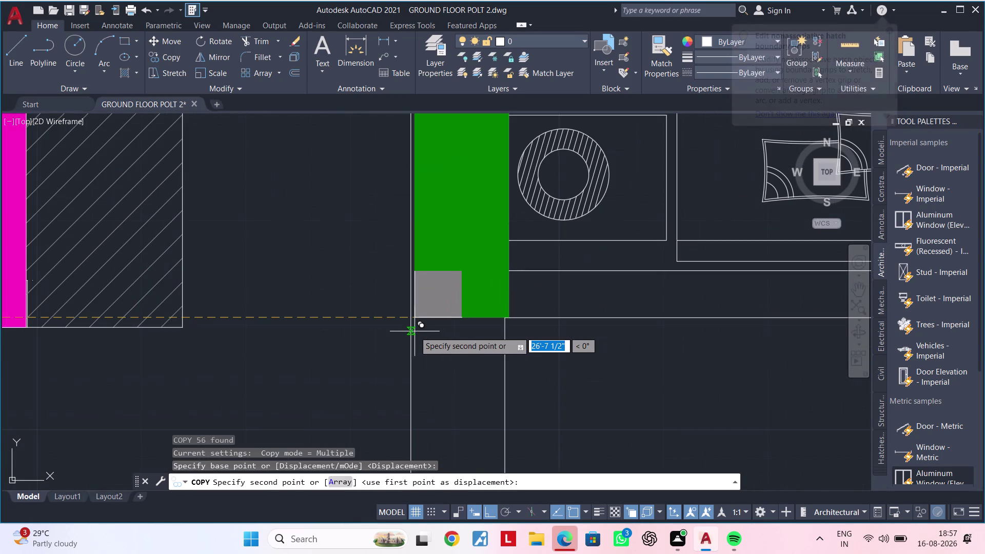
click(411, 319)
scroll(down, 3)
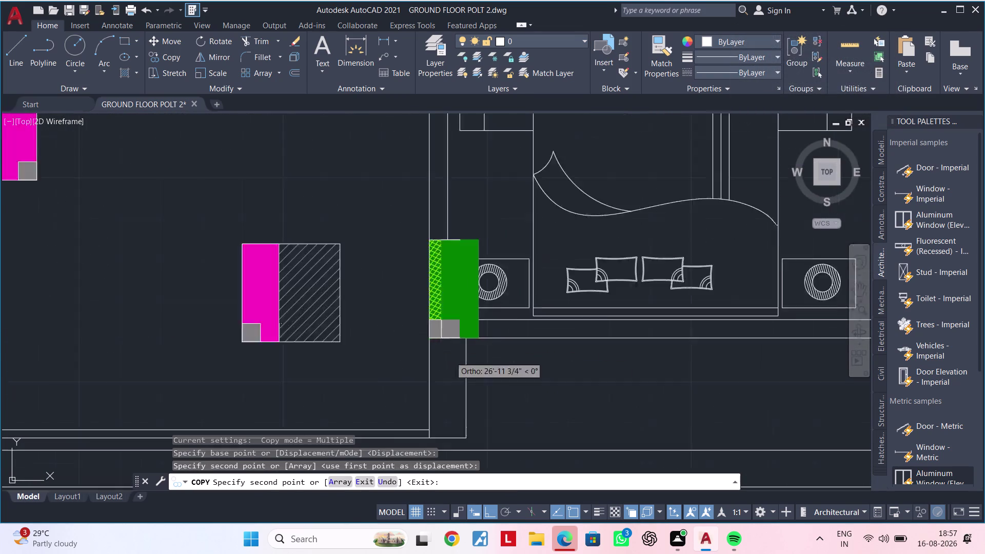
middle_drag(551, 371, 334, 367)
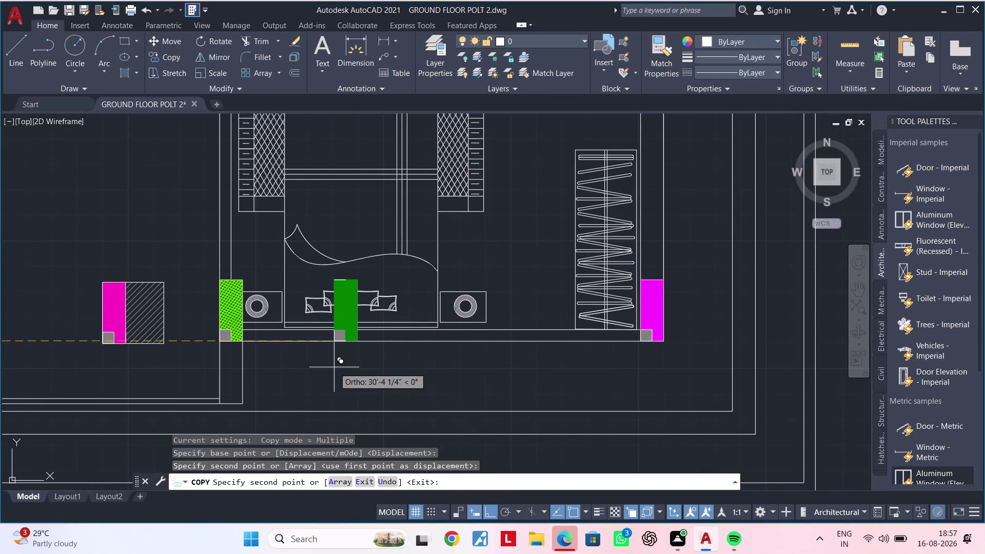
key(Escape)
key(Escape)
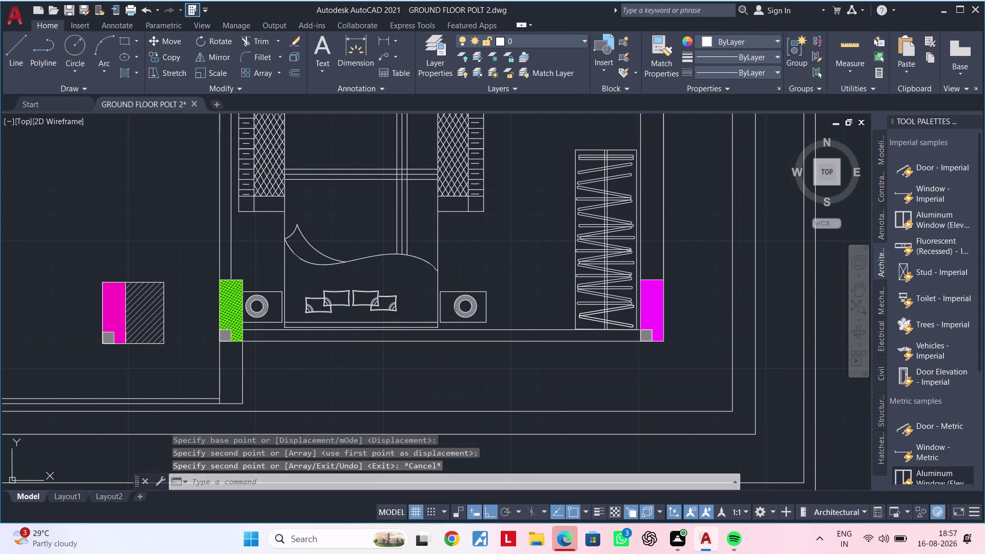
Pan along the wall line and start selecting objects near the wardrobe.
scroll(down, 3)
middle_drag(560, 368, 451, 382)
key(Escape)
scroll(up, 3)
click(492, 296)
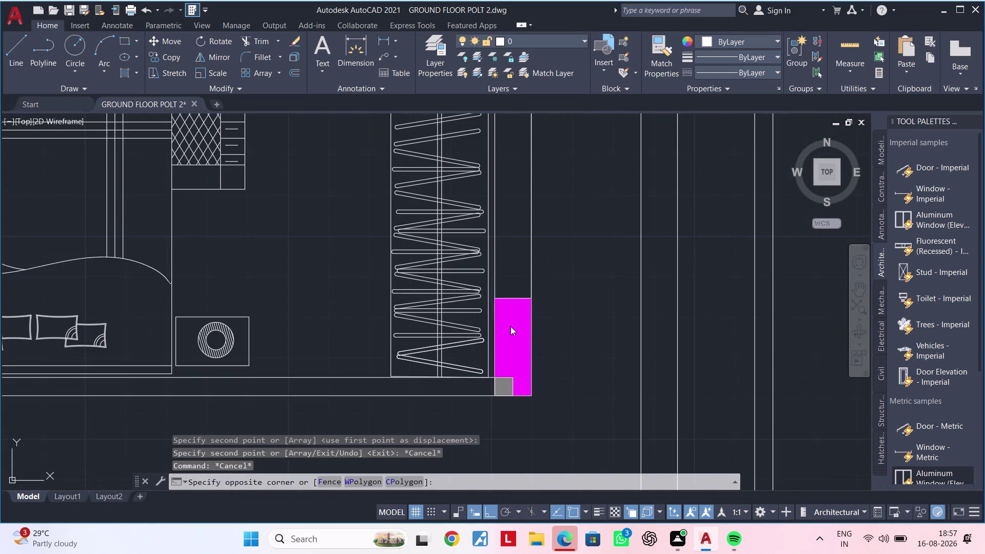
Delete the objects selected near the M Bed Room wardrobe.
click(555, 411)
key(Delete)
scroll(down, 3)
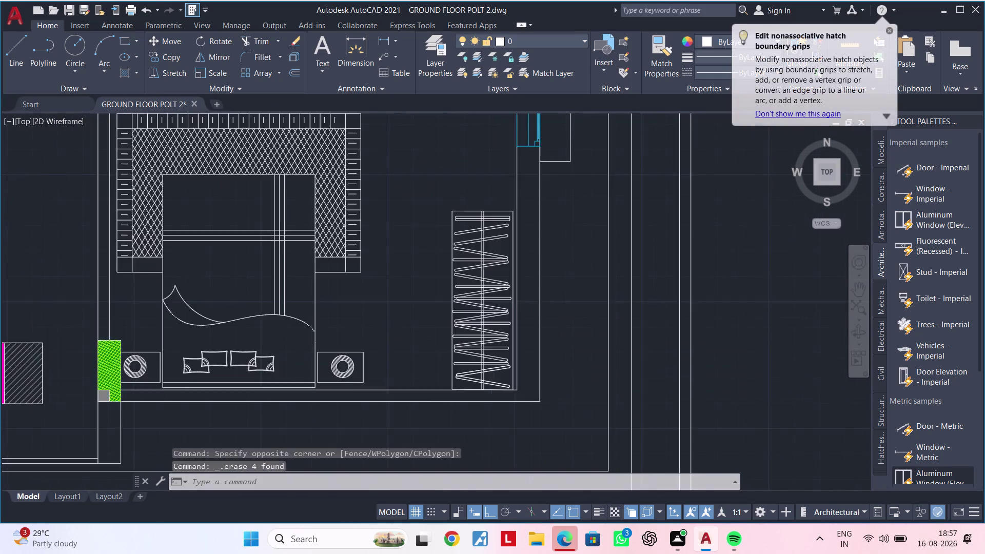
middle_drag(552, 413, 635, 397)
scroll(down, 3)
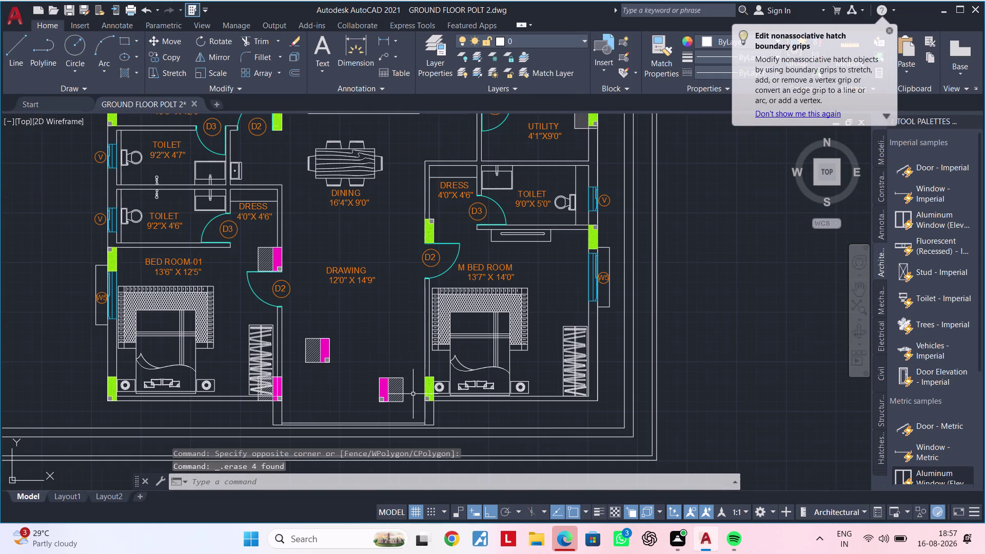
Start copying the two hatched columns with COPY, picking the base point at a column.
click(304, 330)
click(349, 377)
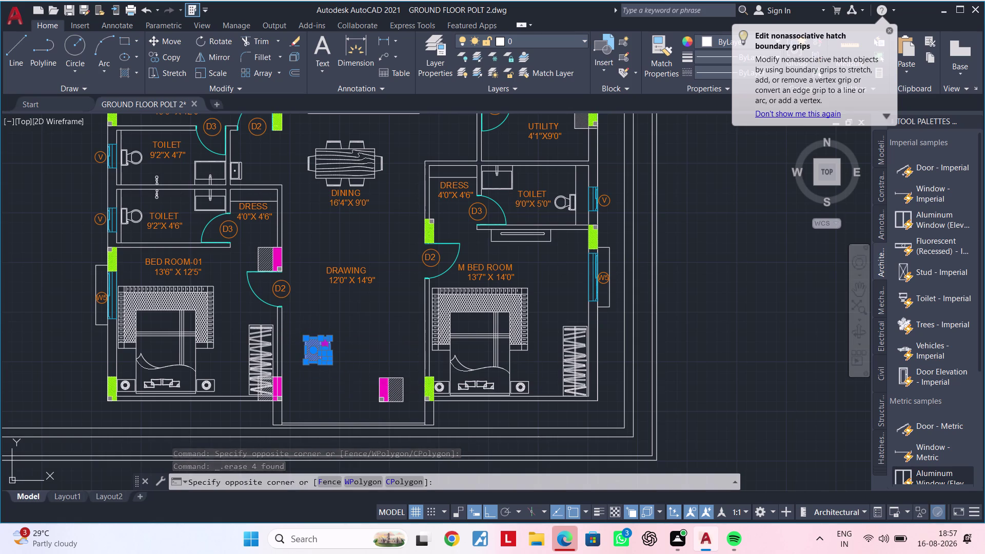
key(c)
text(O)
key(space)
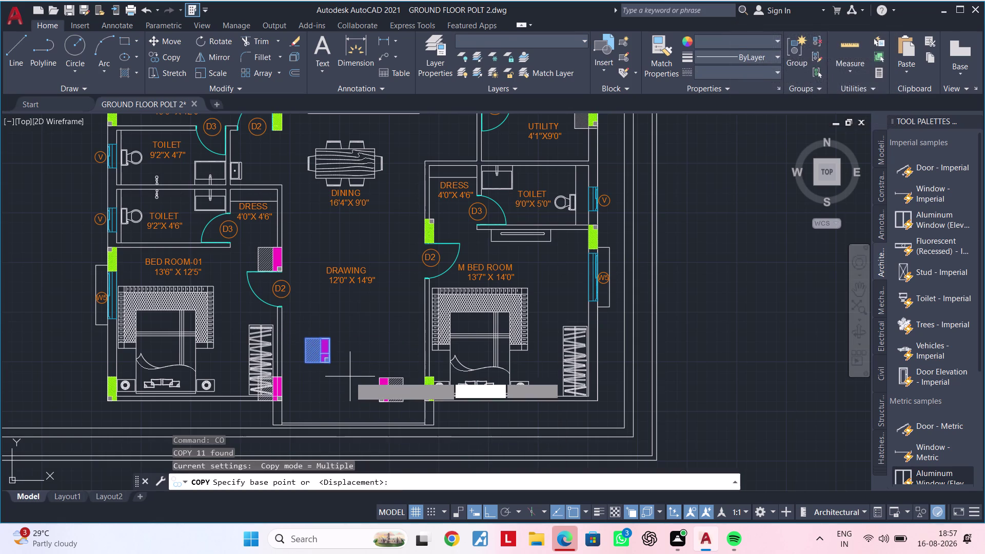
scroll(up, 3)
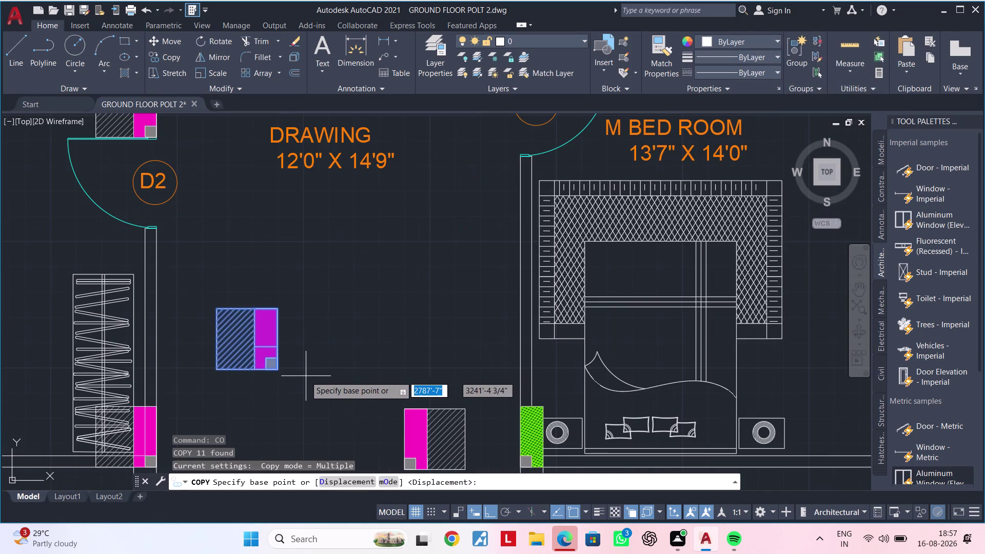
click(279, 369)
Place the column copy at M Bed Room's lower wardrobe corner and end copying.
middle_drag(577, 385, 271, 366)
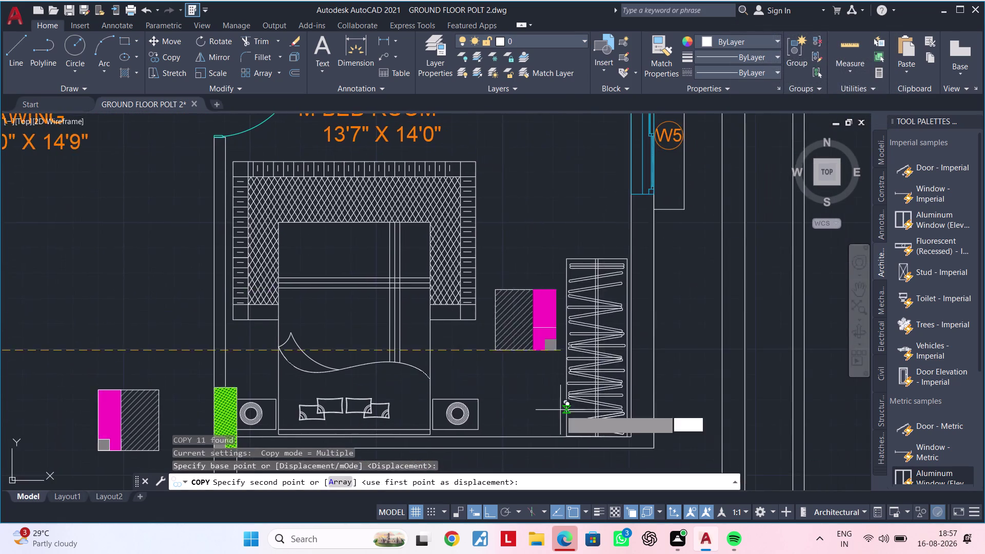
scroll(down, 3)
middle_drag(561, 410, 461, 377)
click(521, 400)
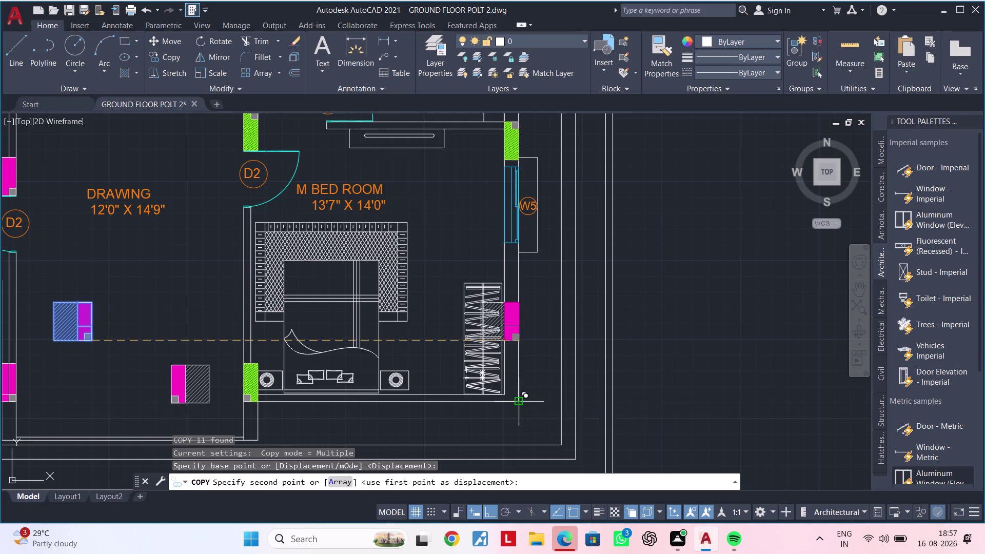
scroll(down, 3)
key(Escape)
key(Escape)
key(Escape)
Crossing-select the two stray column pieces in the Drawing room and delete them.
scroll(down, 3)
middle_drag(514, 411, 597, 386)
key(Escape)
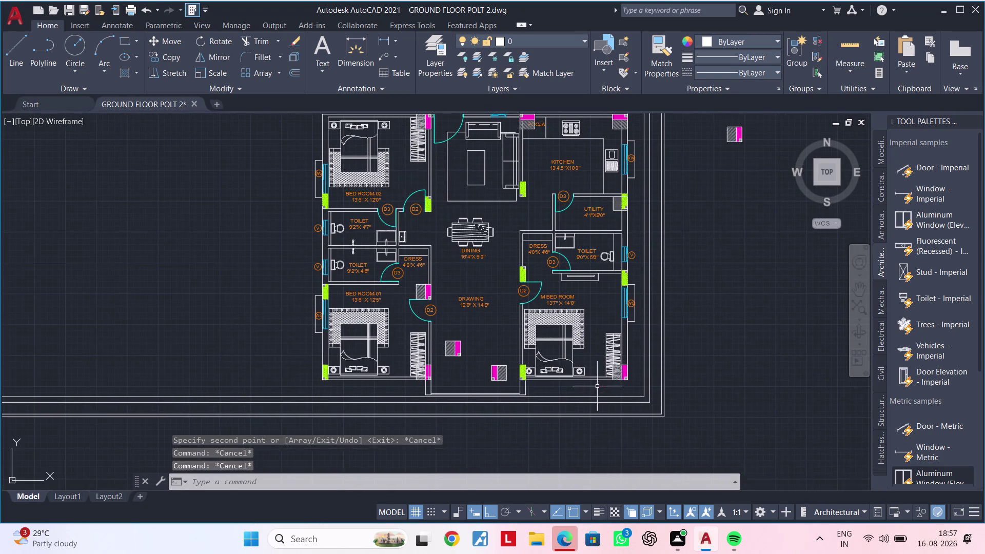
key(Escape)
scroll(up, 3)
click(534, 391)
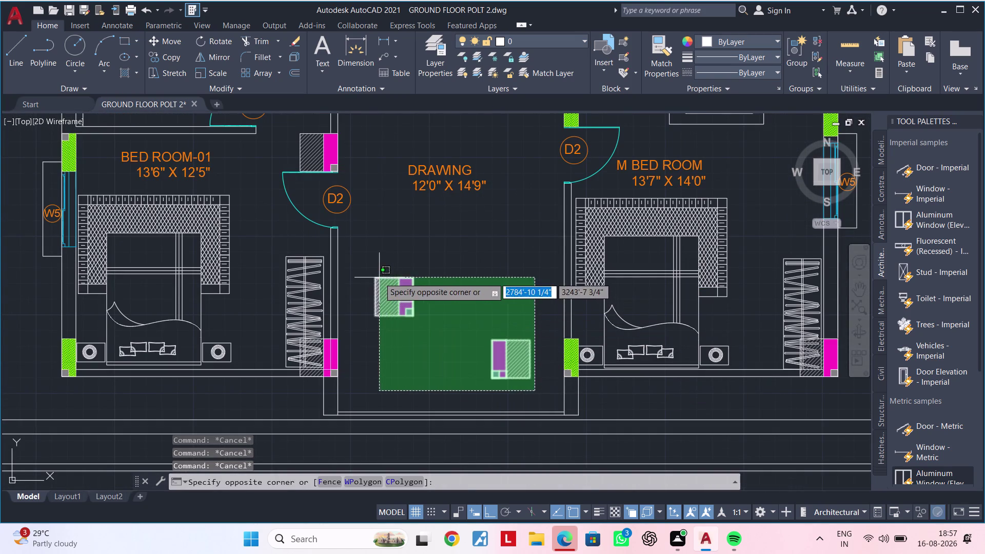
click(376, 270)
key(Delete)
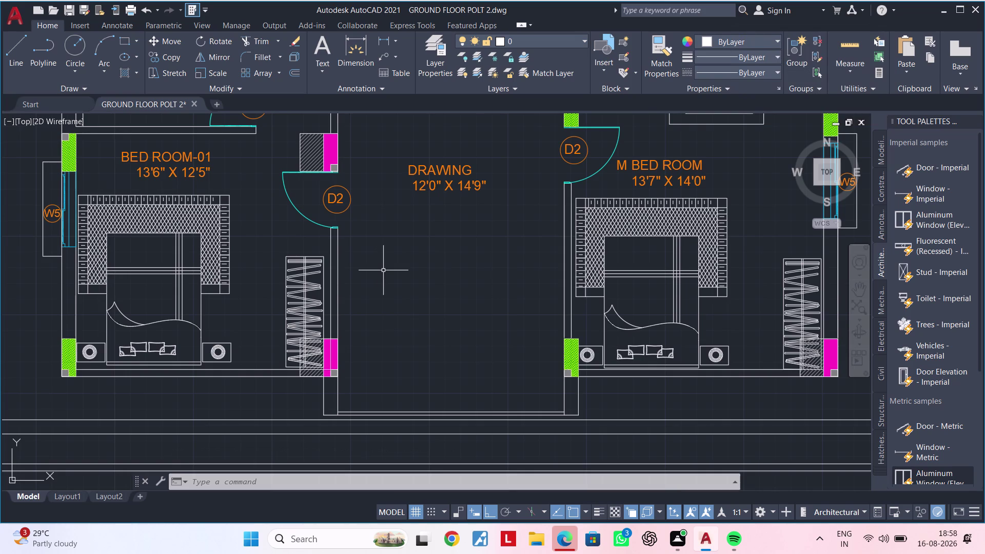
middle_drag(431, 383, 430, 331)
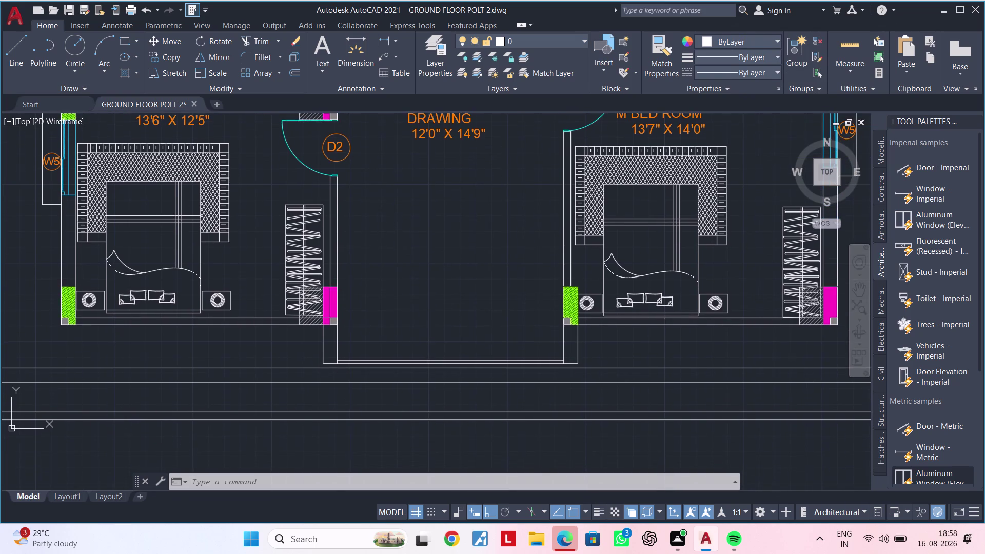
Pan and zoom across the apartment blocks around the balcony and kitchen.
scroll(down, 3)
middle_drag(429, 322, 417, 532)
middle_drag(174, 299, 226, 553)
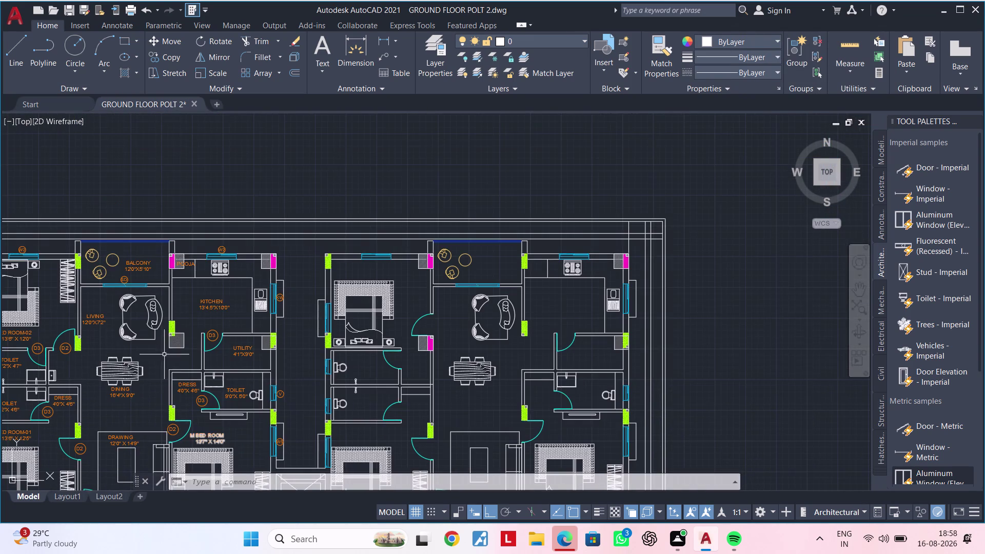
scroll(up, 3)
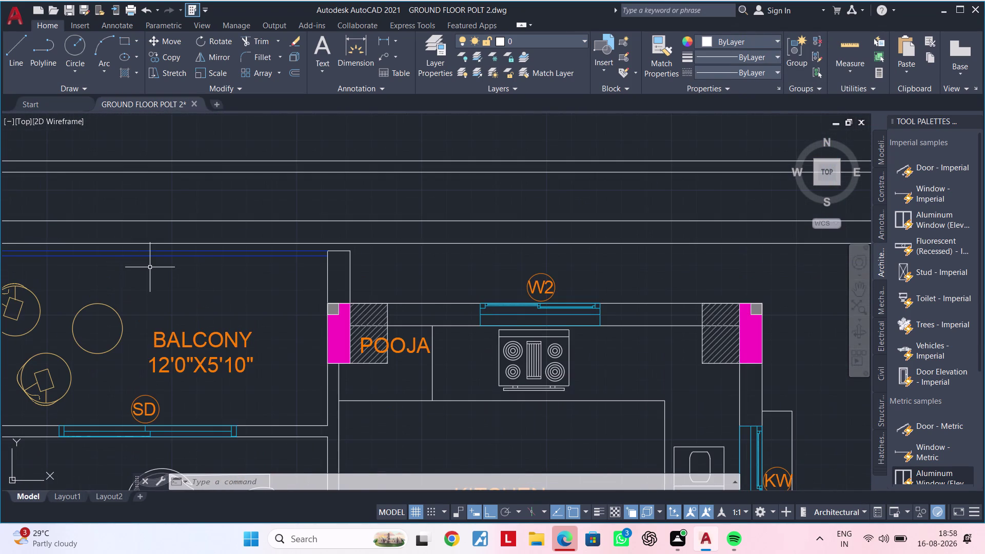
scroll(down, 3)
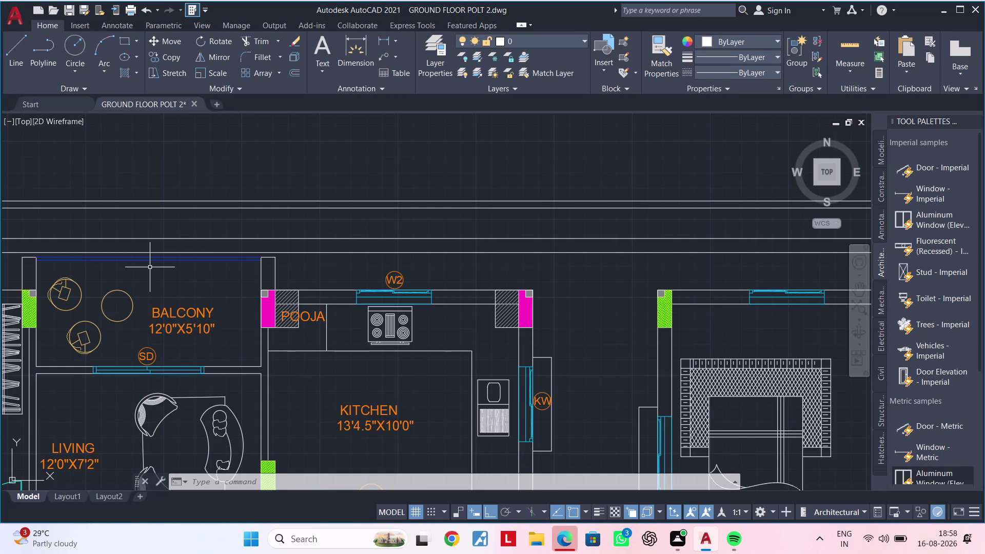
scroll(down, 3)
scroll(up, 3)
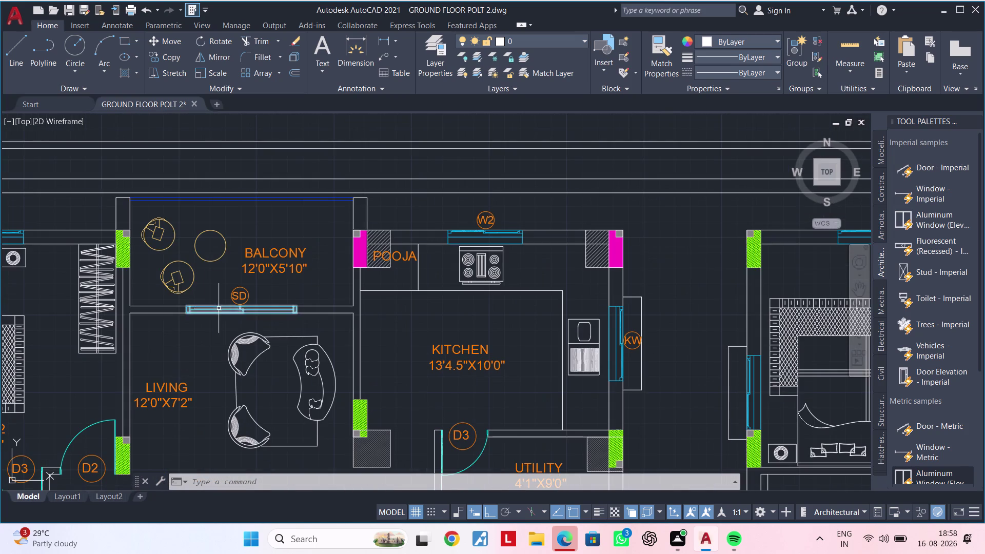
middle_drag(212, 324, 213, 328)
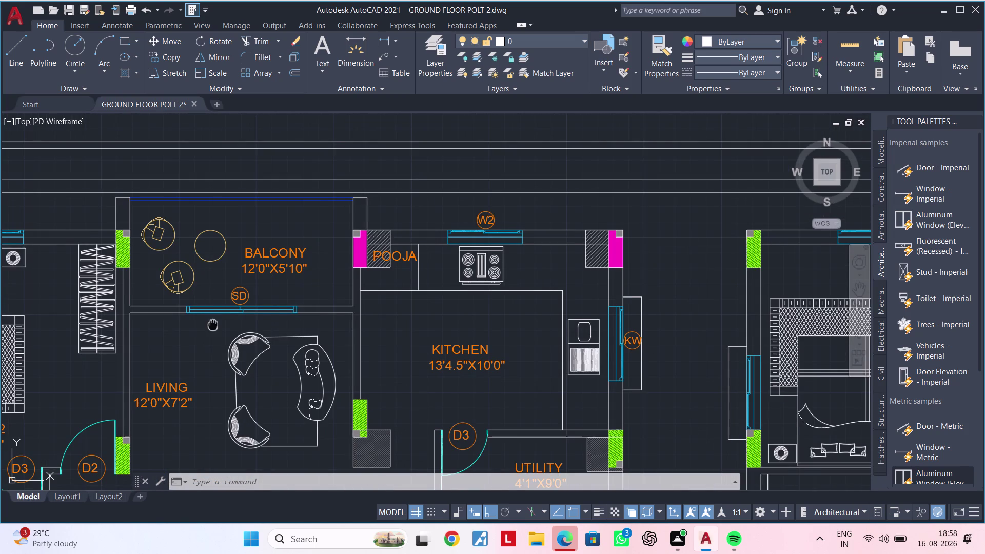
middle_drag(214, 327, 218, 341)
scroll(up, 3)
scroll(down, 3)
scroll(down, 3)
scroll(up, 3)
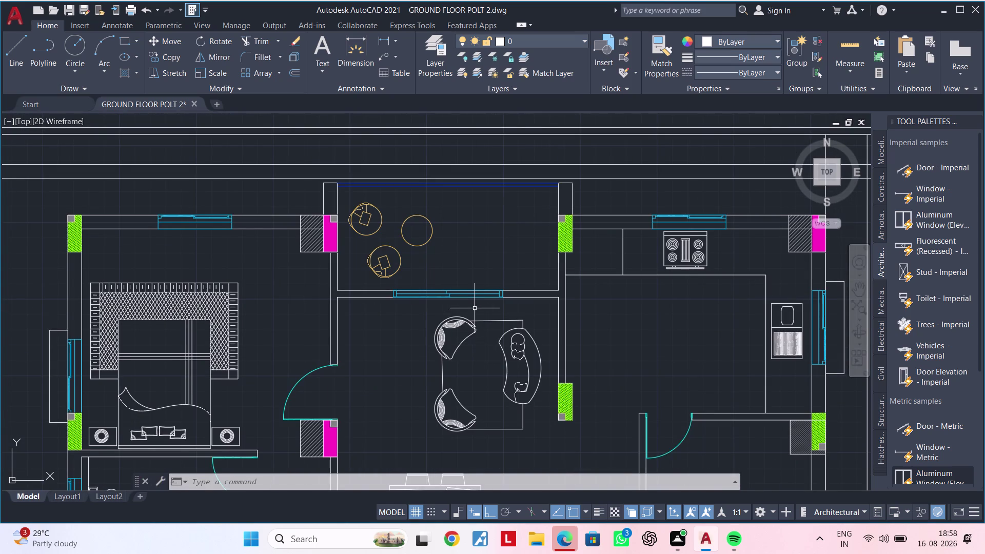
Pan back to center the corridor opening below the Drawing room.
middle_drag(474, 308, 438, 307)
scroll(down, 3)
middle_drag(476, 309, 443, 220)
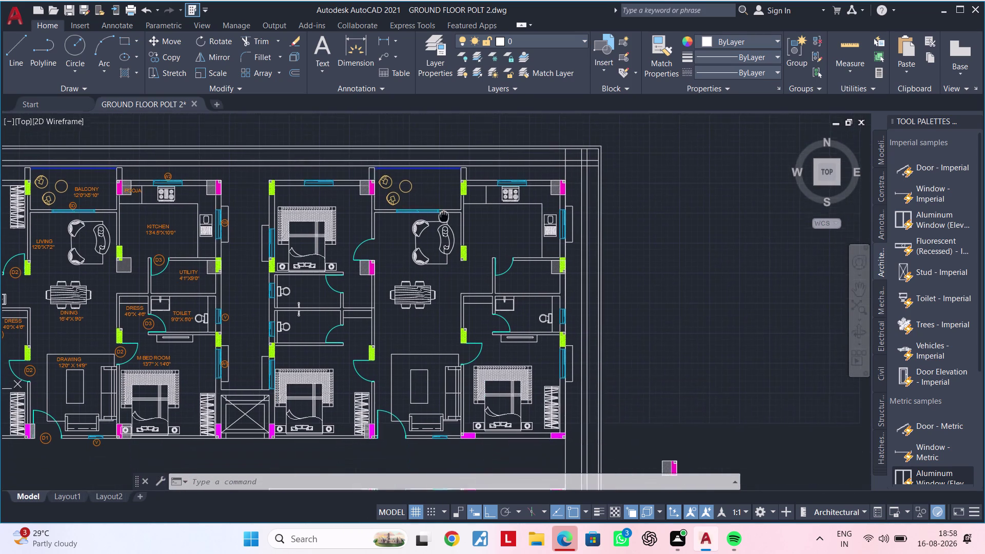
middle_drag(444, 220, 443, 212)
middle_drag(440, 327, 446, 168)
middle_drag(438, 303, 451, 192)
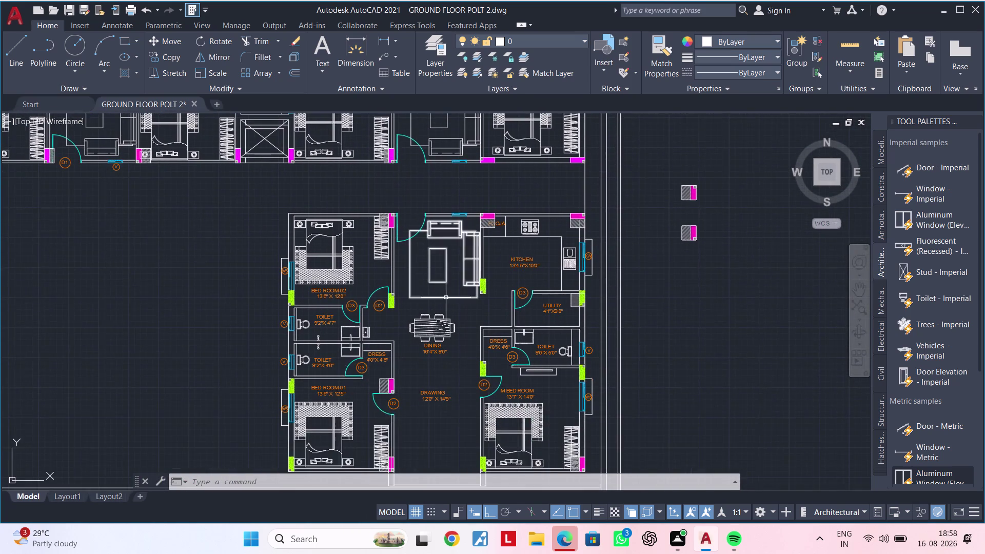
middle_drag(445, 298, 440, 195)
middle_drag(430, 303, 431, 245)
scroll(up, 3)
middle_drag(419, 290, 303, 301)
scroll(up, 3)
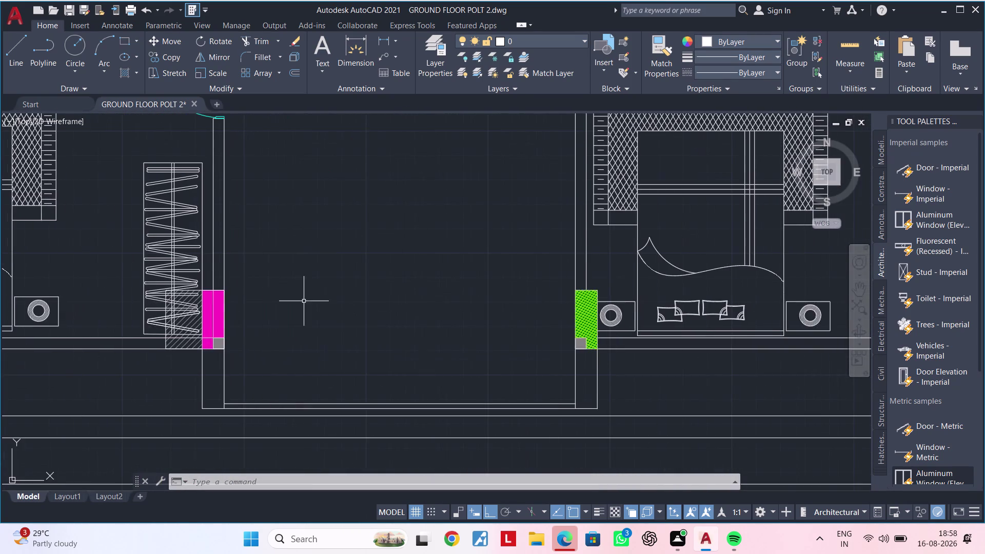
scroll(up, 3)
middle_drag(326, 330, 255, 327)
Clear all pending commands with repeated Escape.
key(Escape)
key(Escape)
key(Escape)
key(Escape)
key(Escape)
key(Escape)
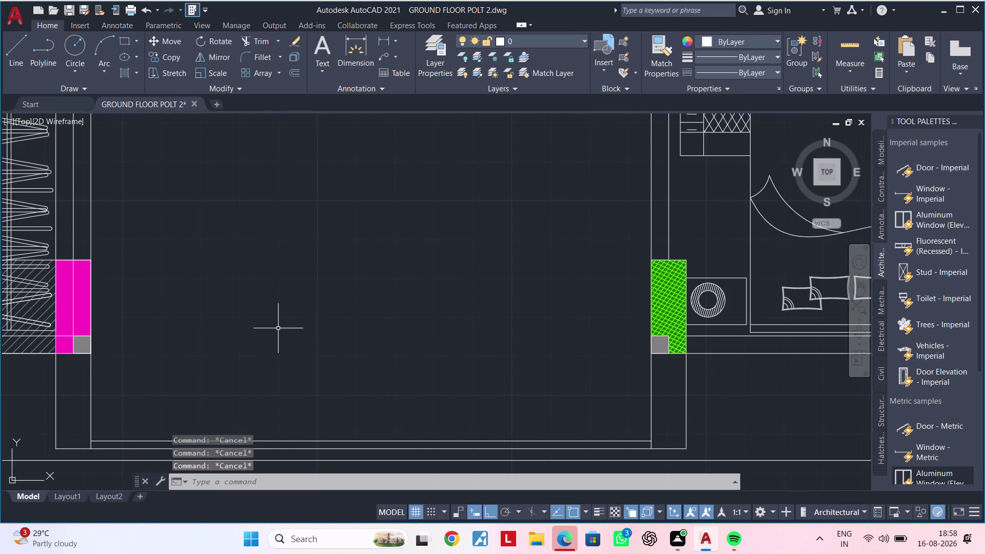
key(Escape)
key(Escape)
key(Escape)
key(Escape)
key(Escape)
key(Escape)
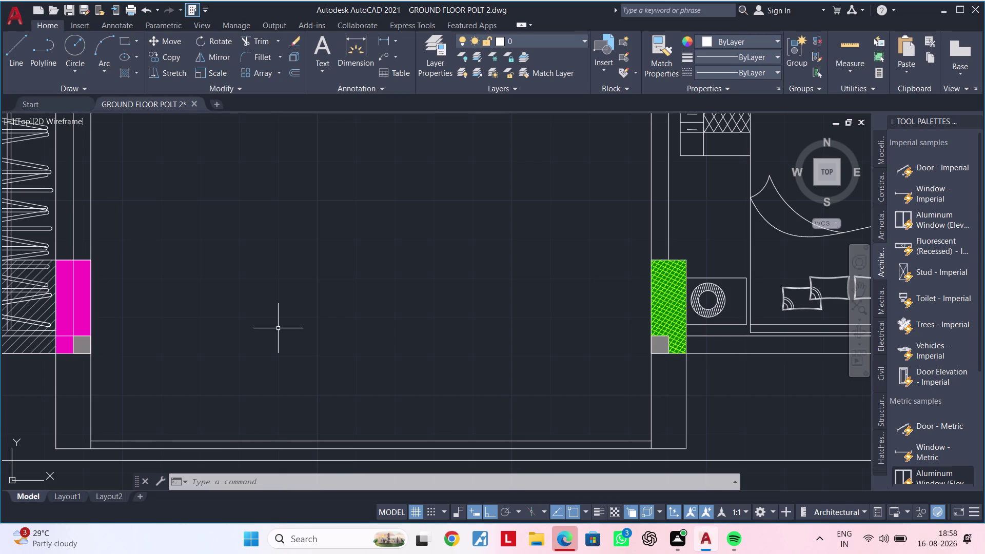
Offset the opening's bottom wall line 5' upward.
text(OF 5')
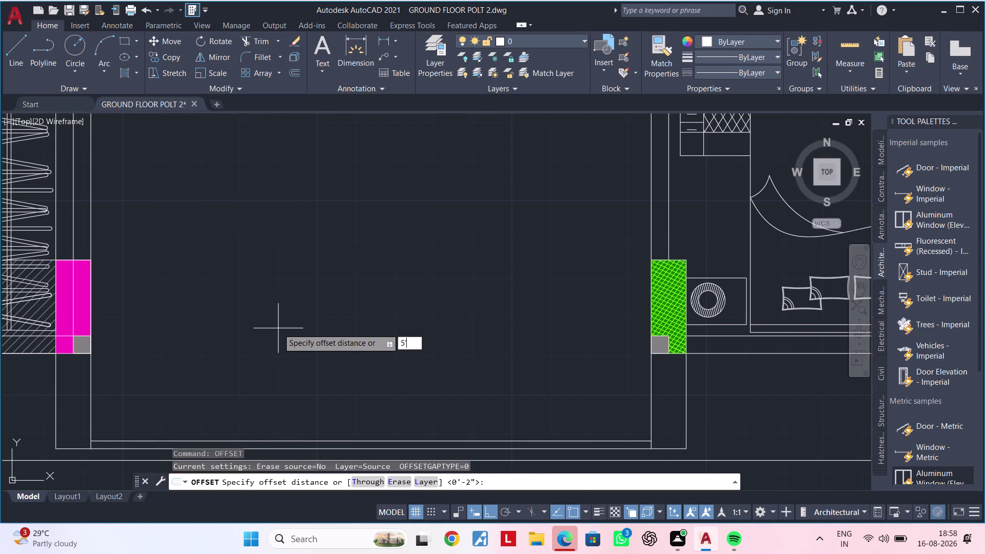
key(Return)
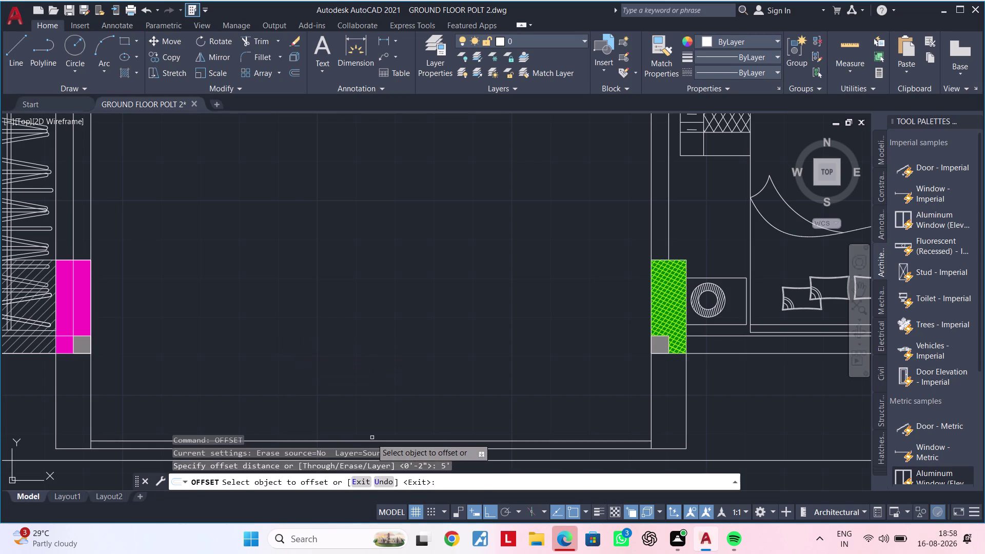
click(370, 441)
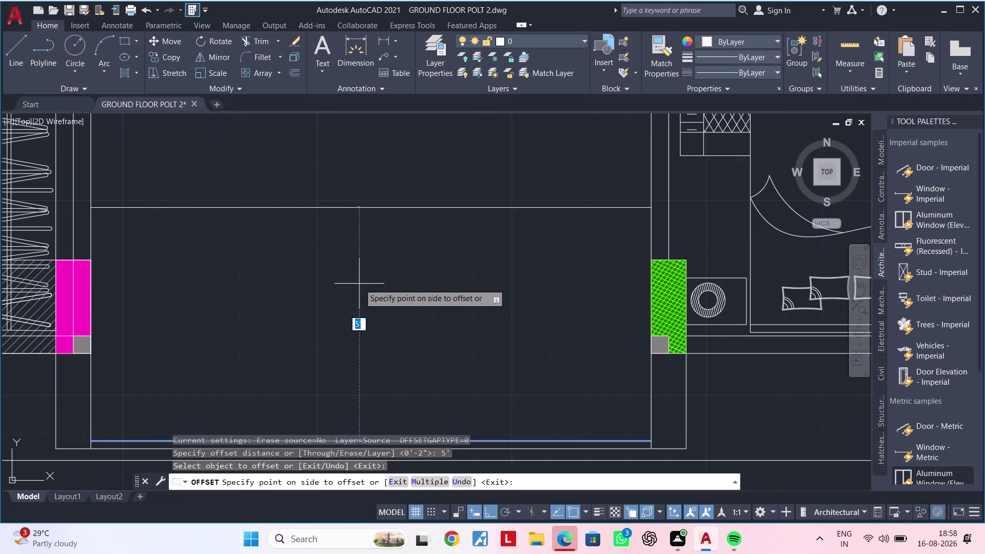
scroll(down, 3)
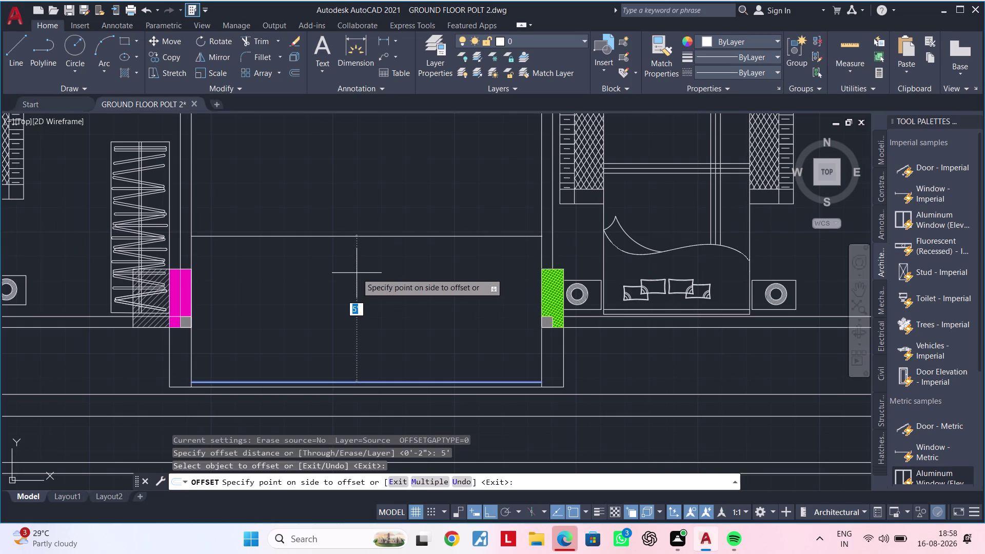
middle_drag(357, 269, 332, 389)
click(336, 360)
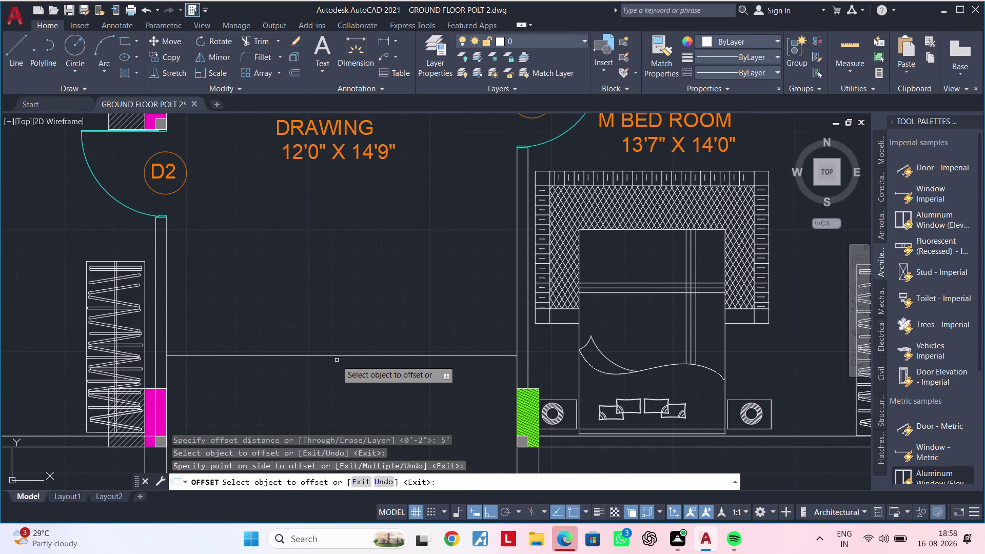
key(space)
Offset the new line 4.5" upward to form the parallel wall line.
key(space)
text(4)
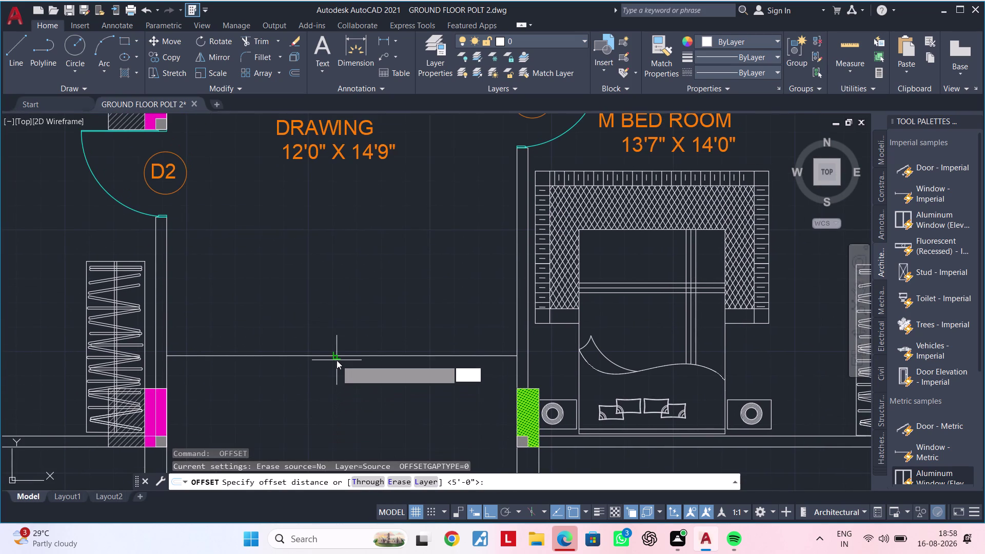
text(.5")
key(Return)
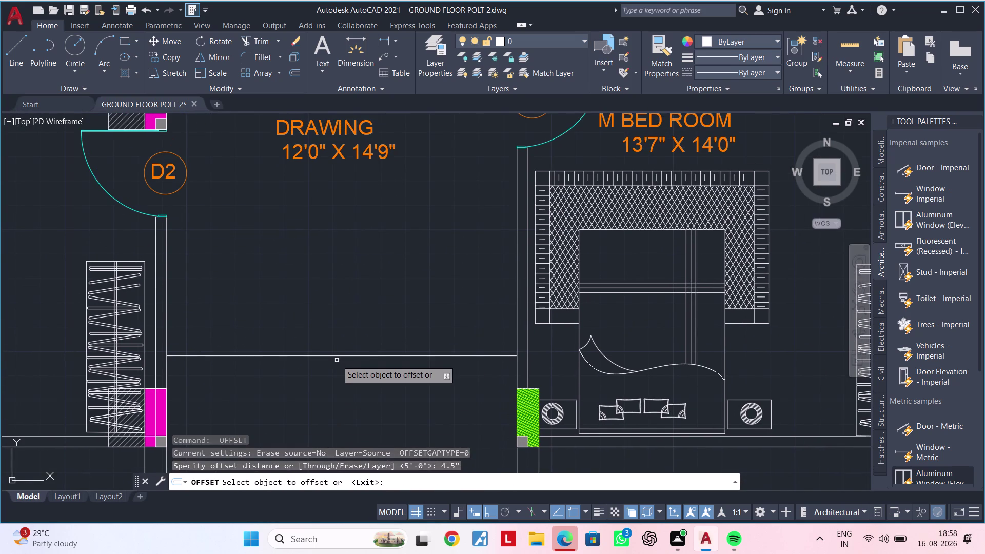
click(343, 356)
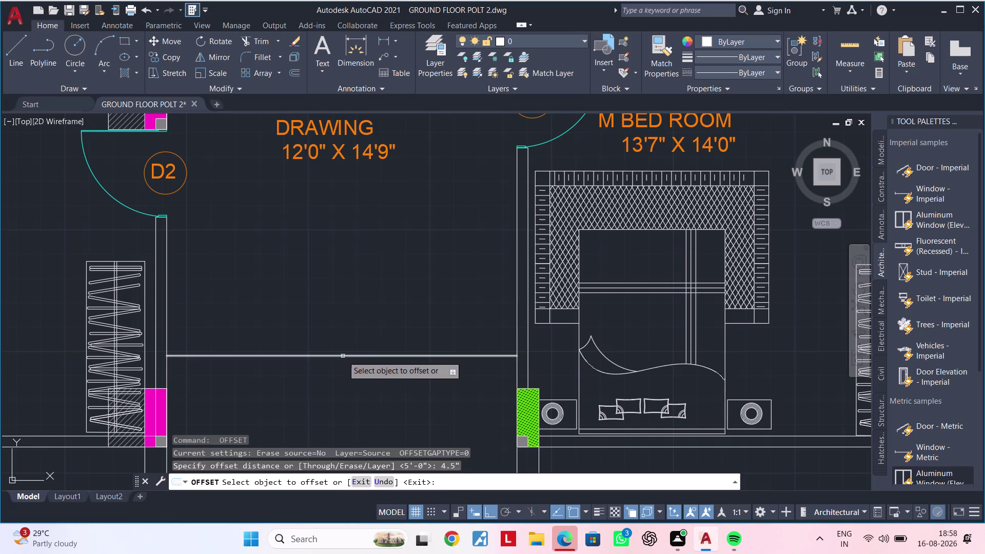
click(345, 295)
key(Escape)
key(Escape)
key(Escape)
key(Escape)
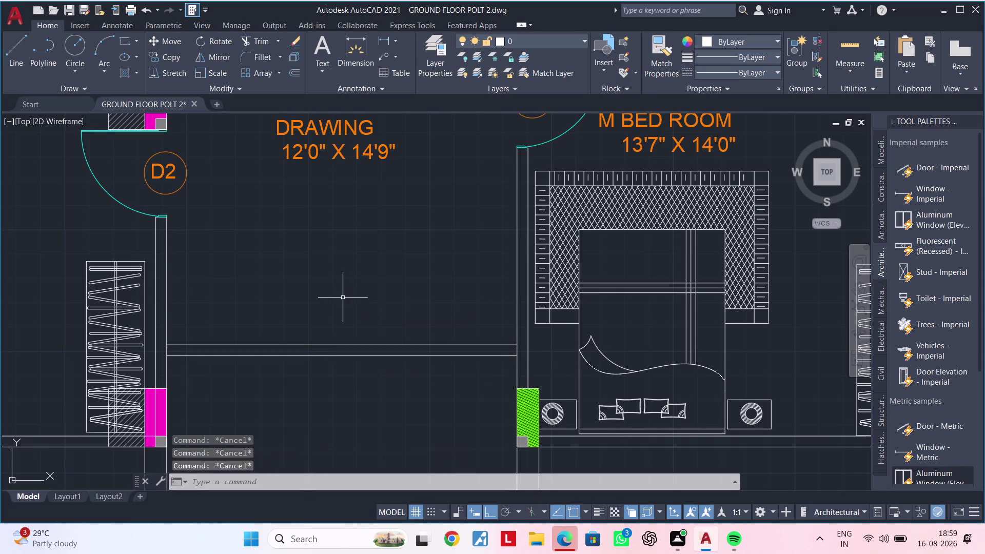
Trim both overhanging ends of the new wall lines with TRIM.
text(TR)
key(space)
scroll(up, 3)
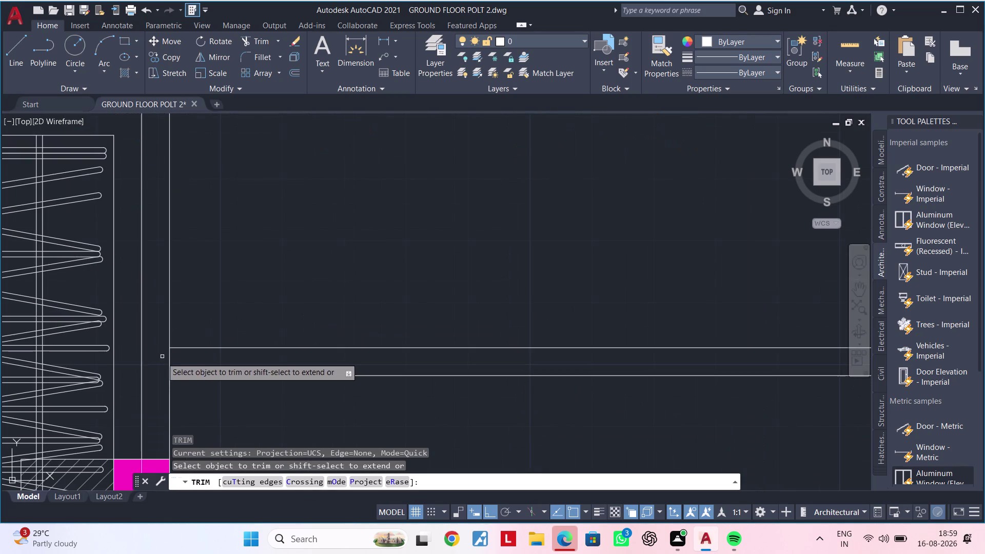
click(171, 360)
scroll(down, 3)
scroll(up, 3)
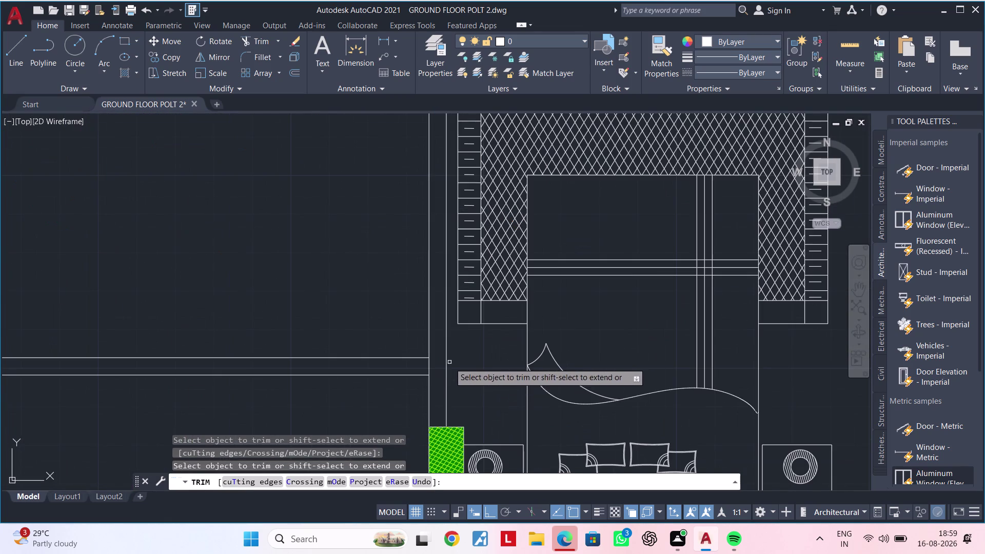
click(427, 367)
key(Escape)
scroll(down, 3)
key(Escape)
middle_drag(387, 384, 388, 339)
key(Escape)
scroll(down, 3)
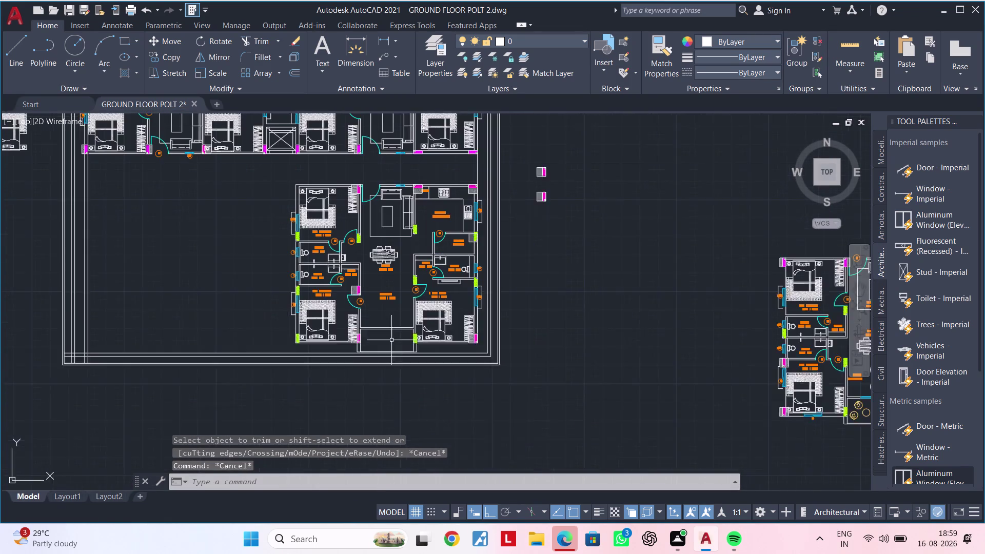
Start copying the balcony's SD sliding window with CO, using its midpoint as base.
middle_drag(391, 340, 395, 415)
middle_drag(224, 263, 247, 389)
scroll(up, 3)
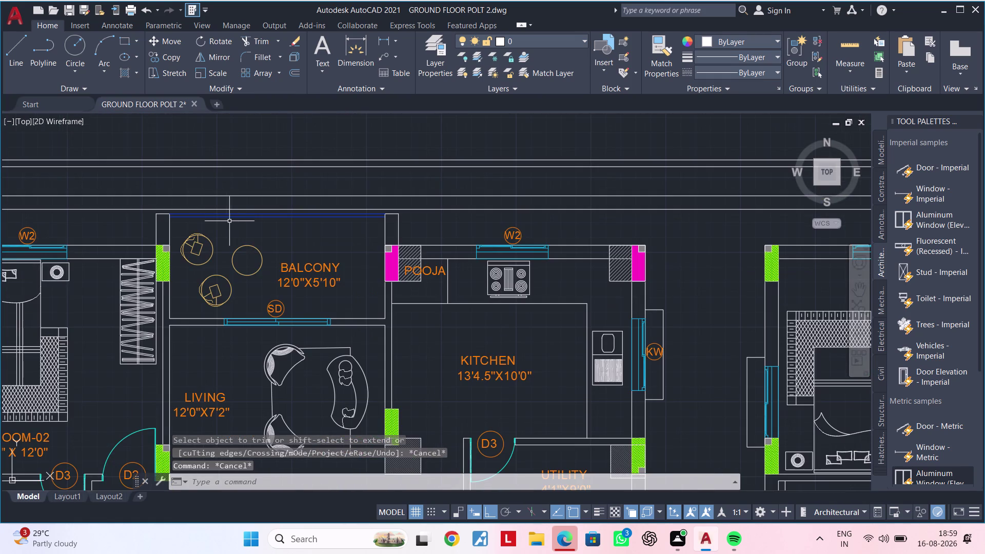
middle_drag(250, 300, 240, 232)
scroll(up, 3)
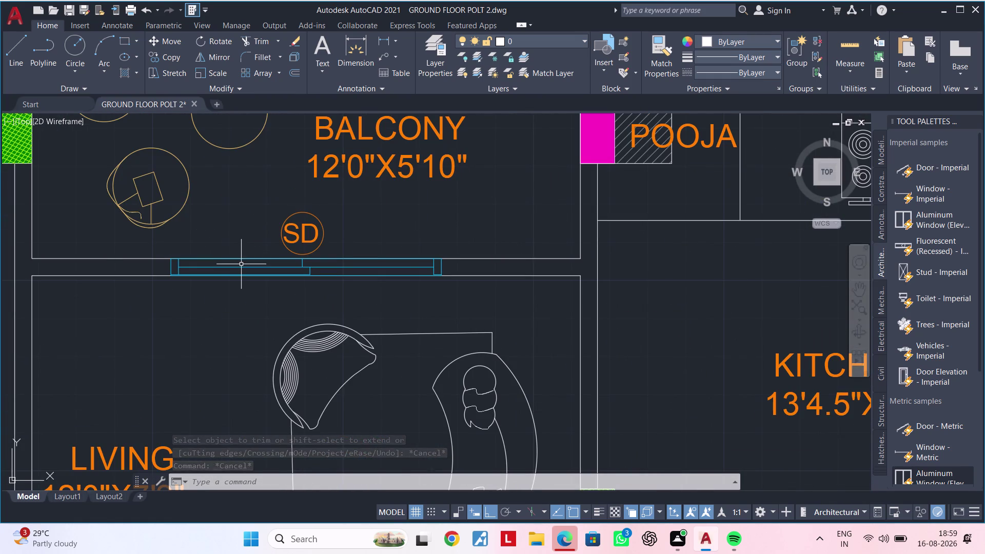
click(241, 265)
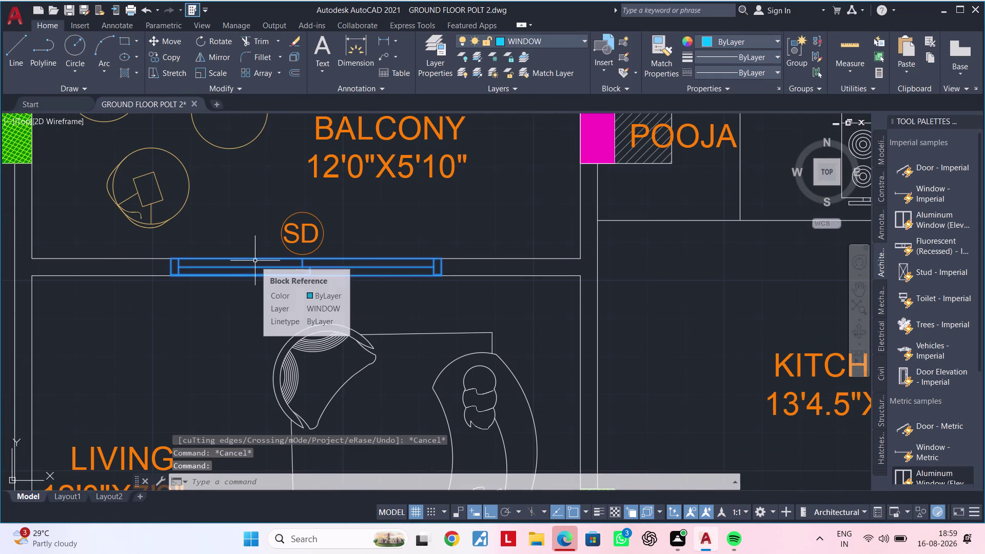
text(CO)
key(space)
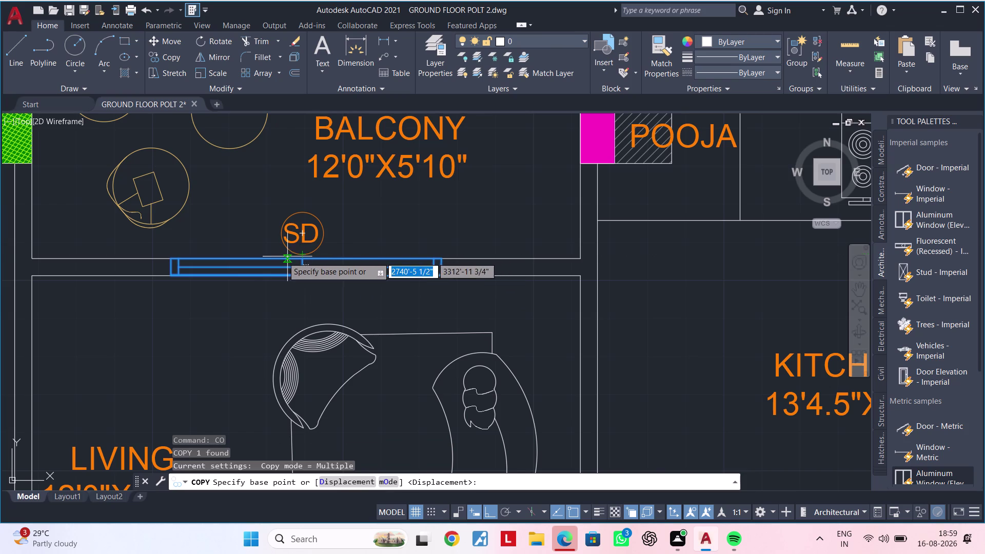
scroll(up, 3)
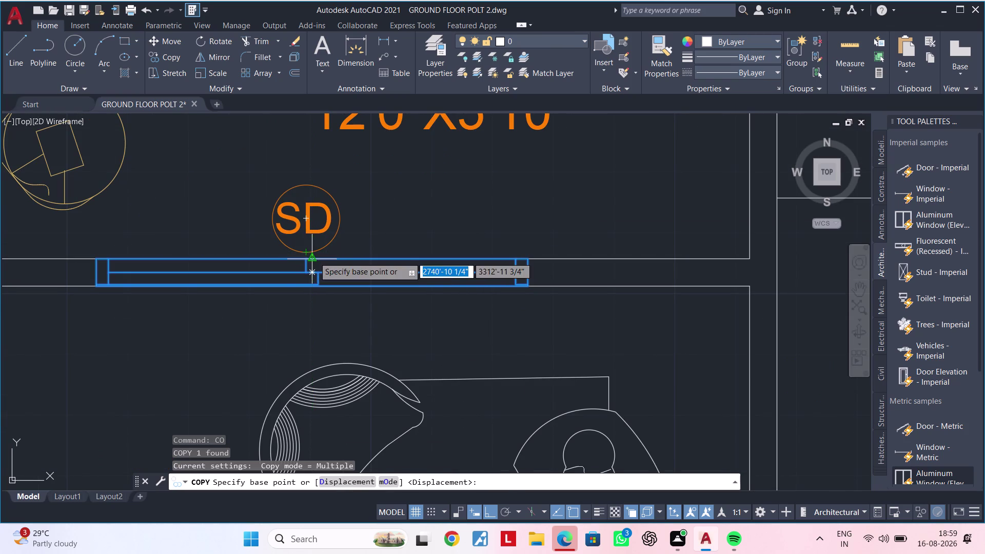
click(314, 257)
Pan to the space below the DRAWING room and turn Ortho off.
scroll(down, 3)
middle_drag(482, 337, 76, 139)
scroll(down, 3)
middle_drag(510, 370, 372, 231)
middle_drag(397, 376, 394, 219)
scroll(up, 3)
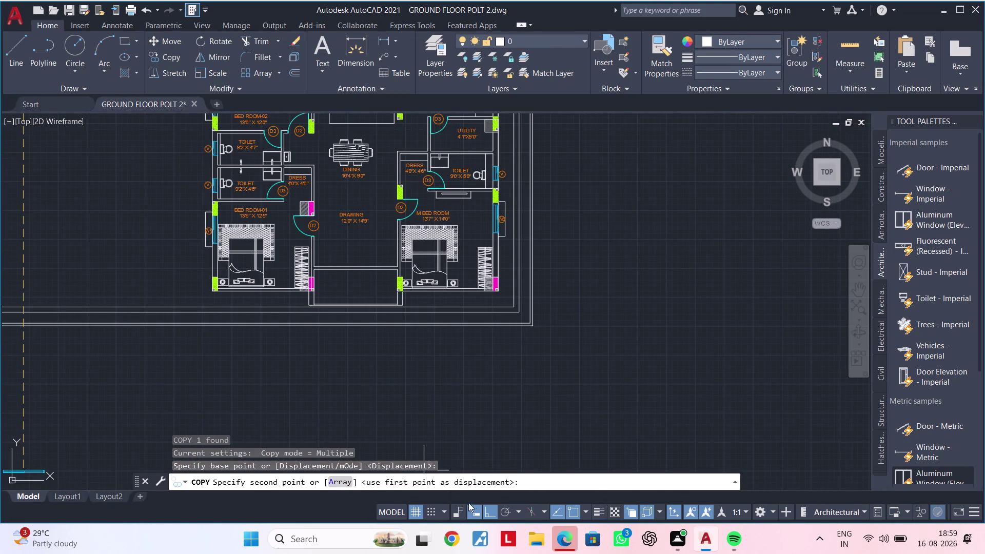
click(485, 510)
Place the window copy on the lower space's top wall and end copying.
scroll(up, 3)
scroll(up, 3)
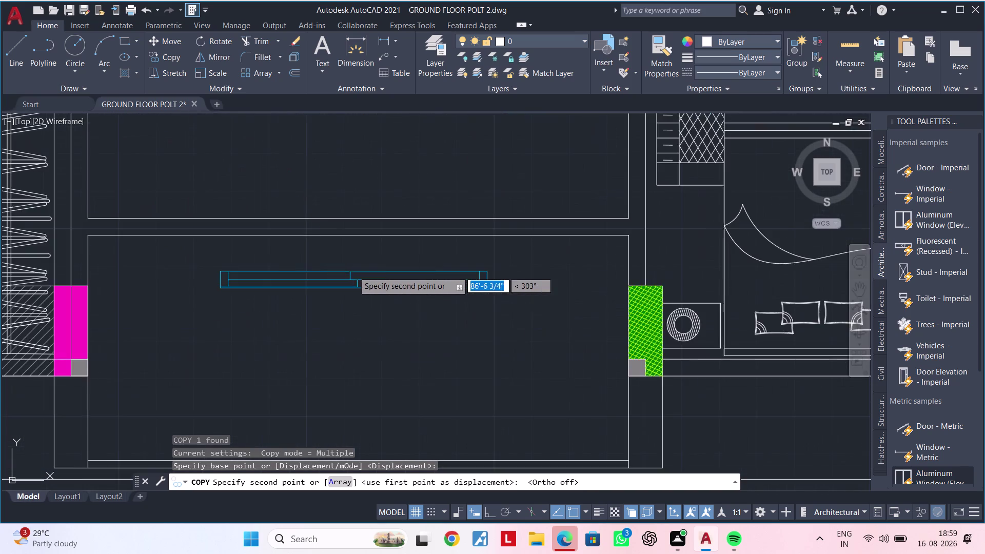
scroll(up, 3)
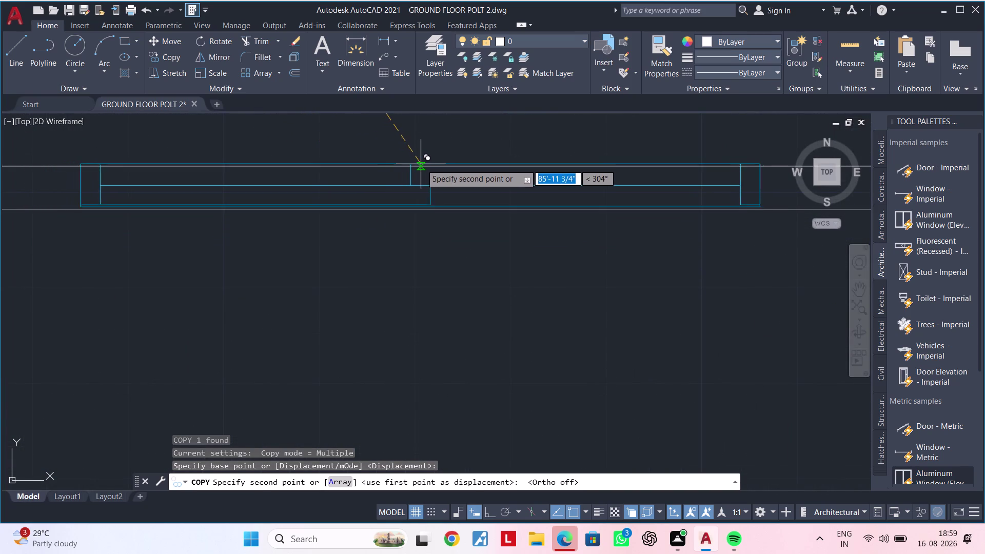
scroll(down, 3)
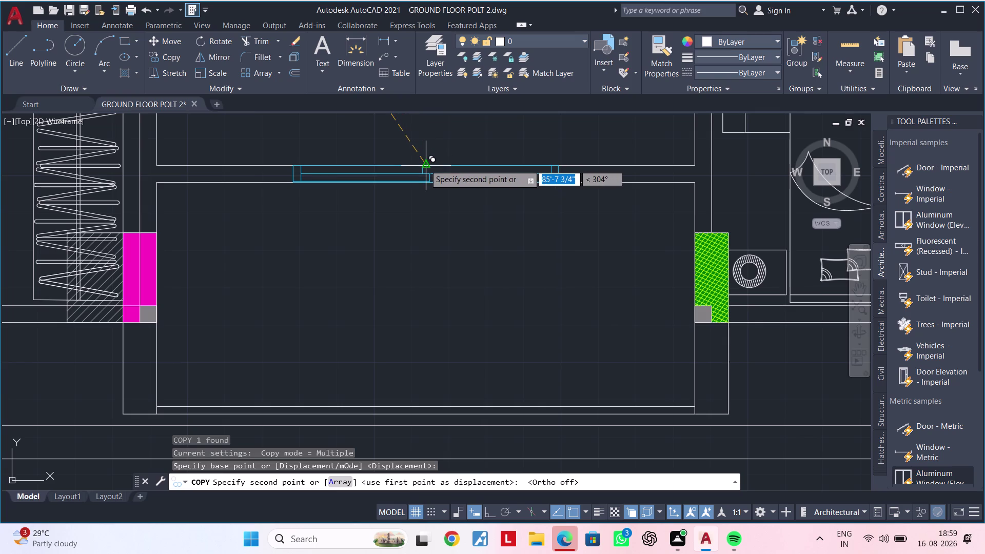
click(425, 165)
scroll(down, 3)
key(Escape)
key(Escape)
Pan out to check the placed window against the whole plan.
middle_drag(452, 256, 360, 274)
scroll(down, 3)
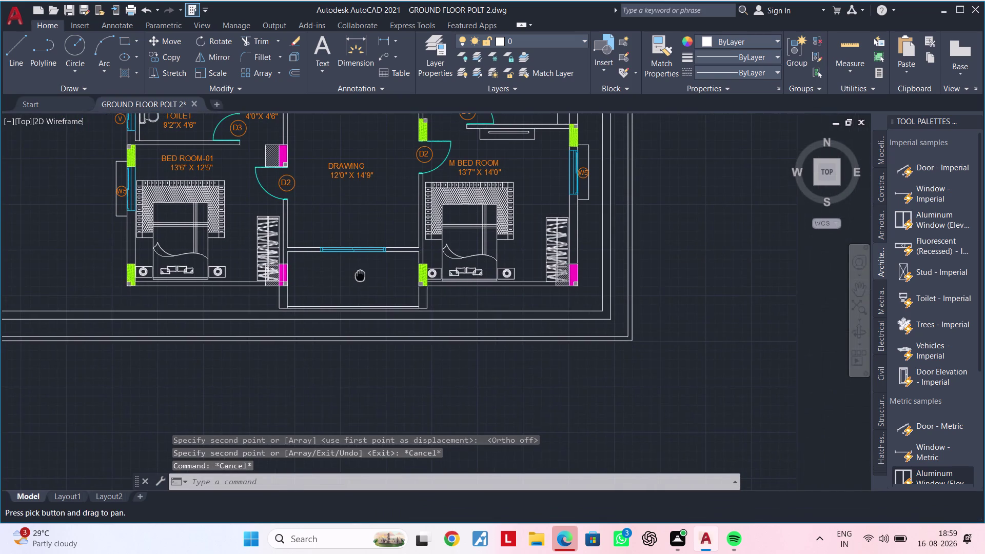
middle_drag(359, 274, 326, 297)
key(Escape)
key(Escape)
scroll(down, 3)
middle_drag(324, 297, 350, 405)
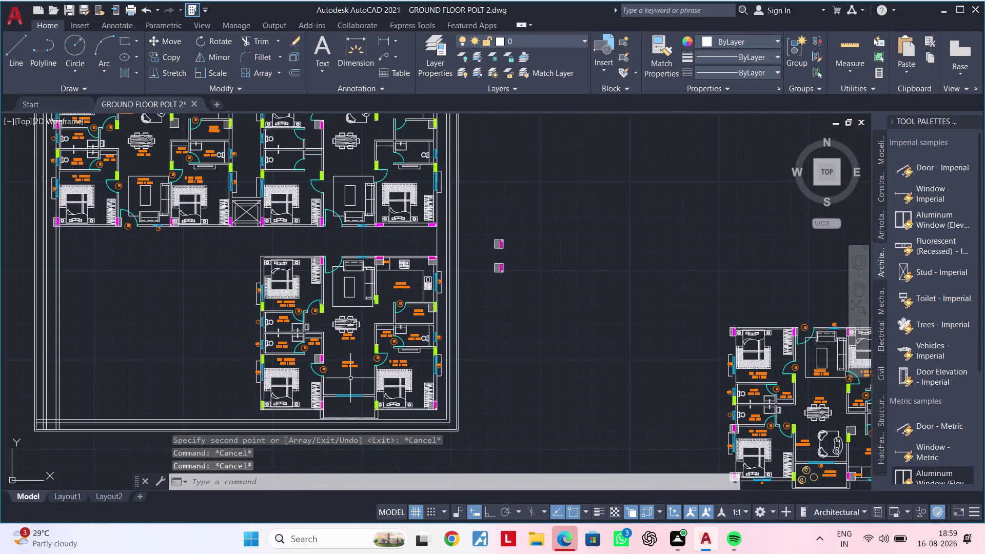
Window-select the balcony's round table and chairs.
middle_drag(351, 377, 363, 520)
scroll(up, 3)
click(358, 198)
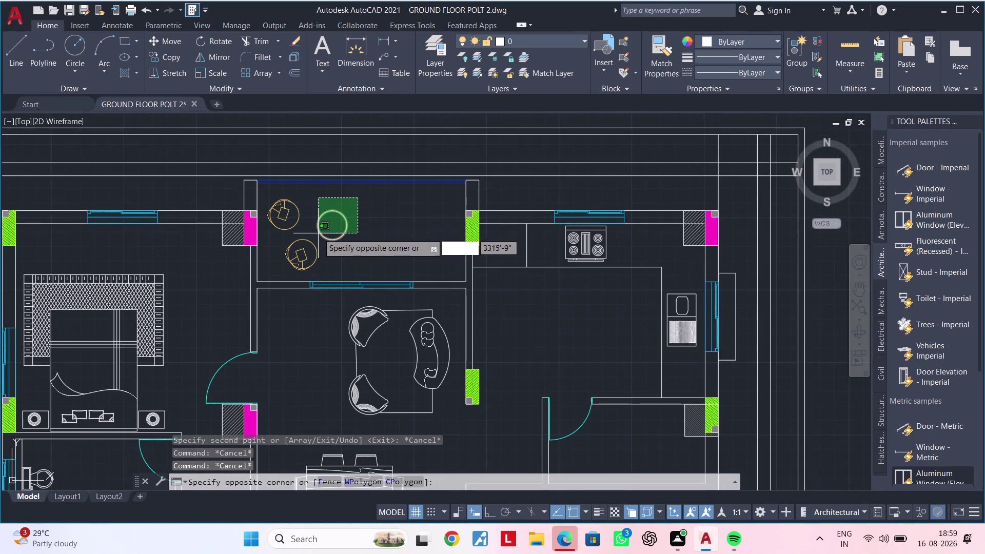
key(Escape)
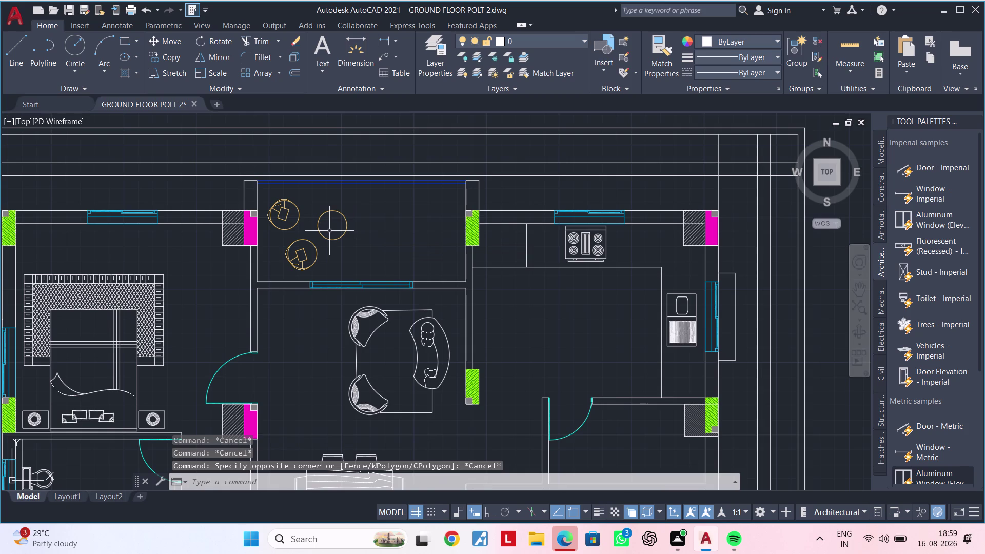
scroll(up, 3)
click(361, 194)
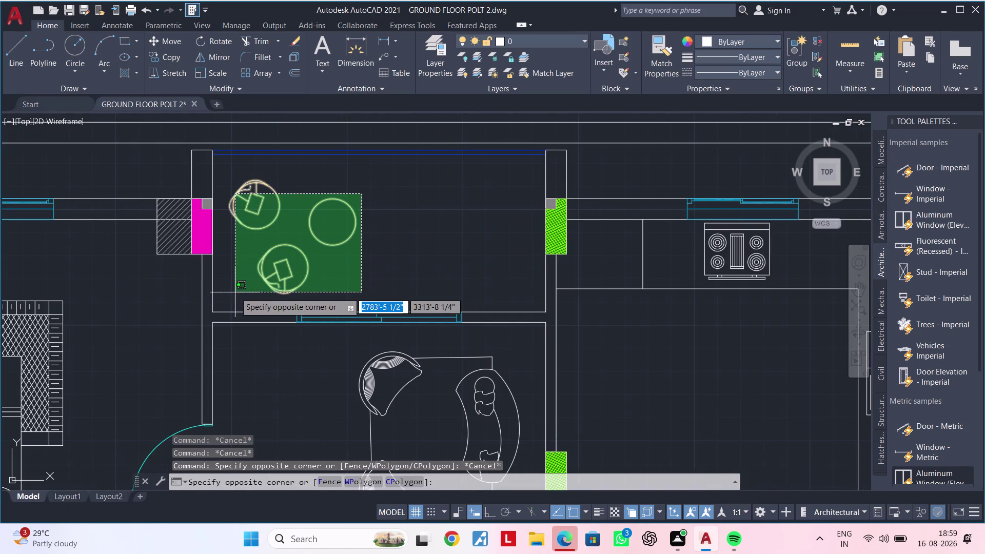
click(235, 292)
scroll(up, 3)
click(286, 150)
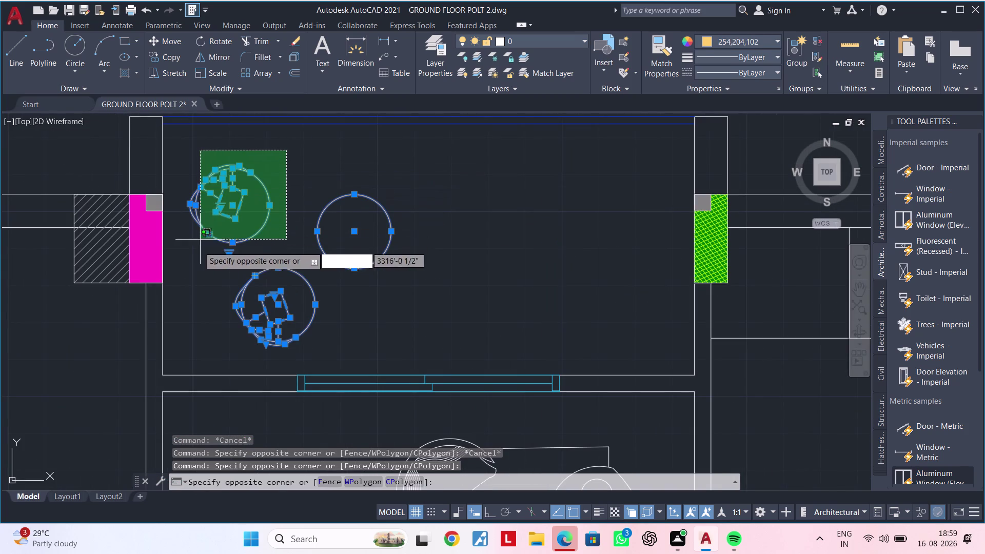
click(179, 262)
click(402, 160)
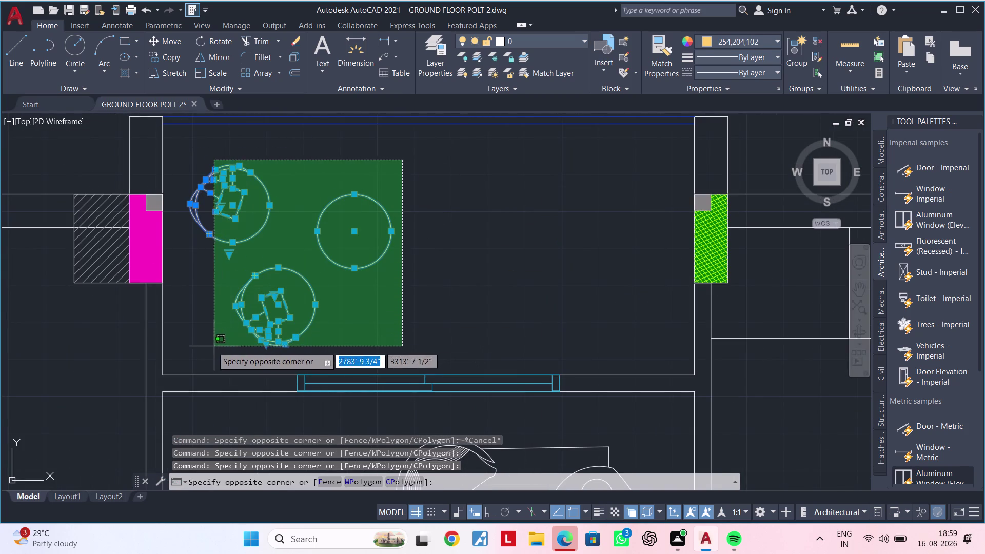
click(212, 349)
Copy the table-and-chairs set with CO into the small space below the DRAWING room.
text(CO)
key(space)
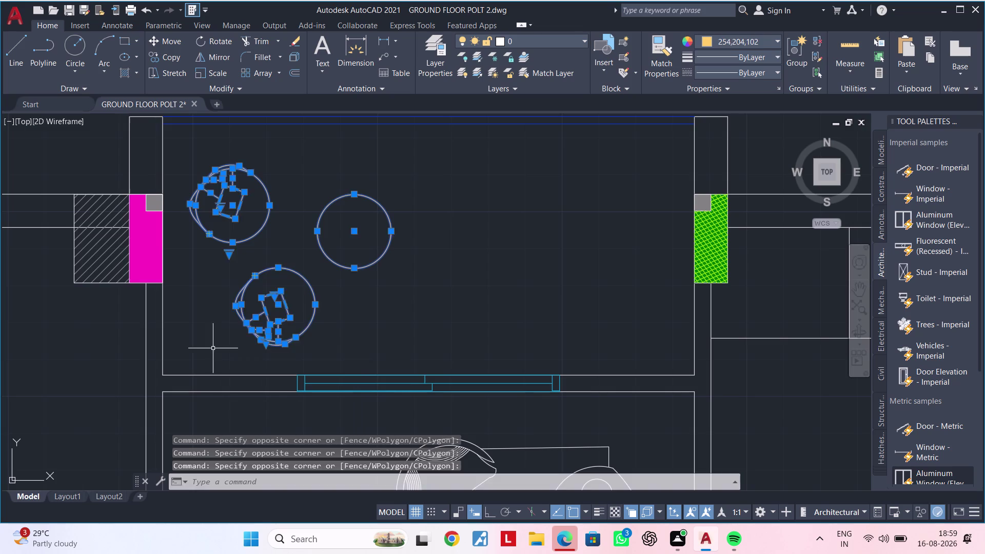
drag(270, 261, 274, 276)
scroll(down, 3)
middle_drag(320, 376, 294, 156)
scroll(down, 3)
middle_drag(293, 376, 313, 153)
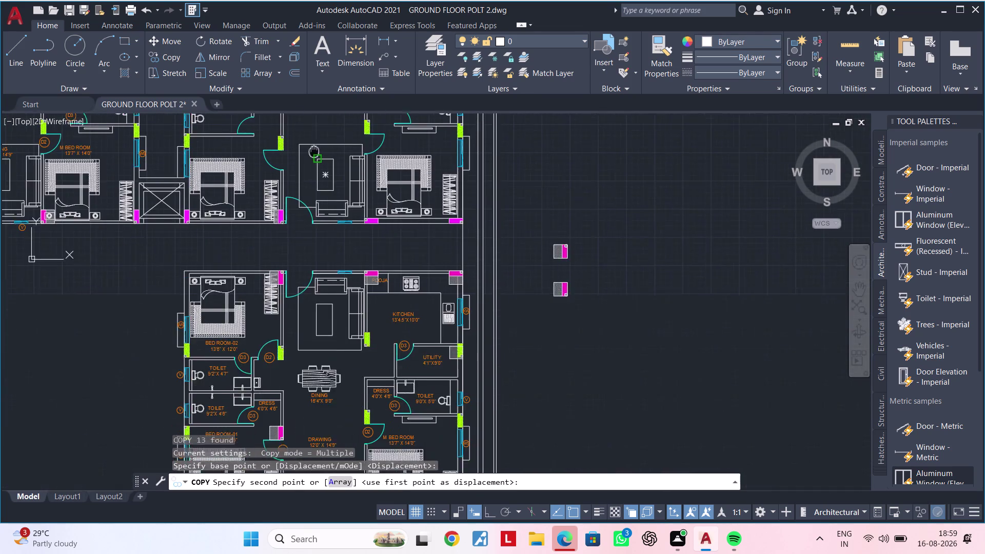
middle_drag(313, 153, 315, 150)
middle_drag(323, 339, 325, 100)
scroll(up, 3)
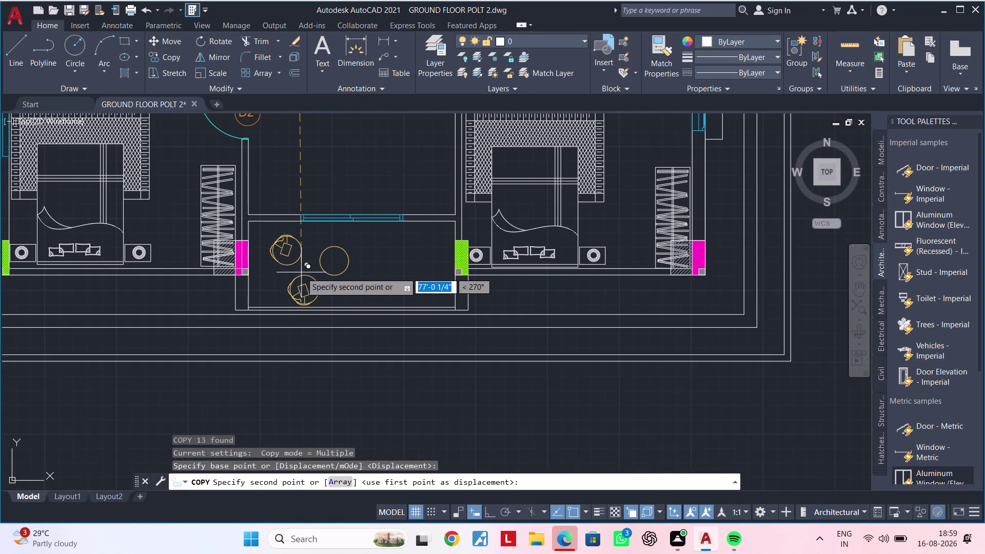
scroll(up, 3)
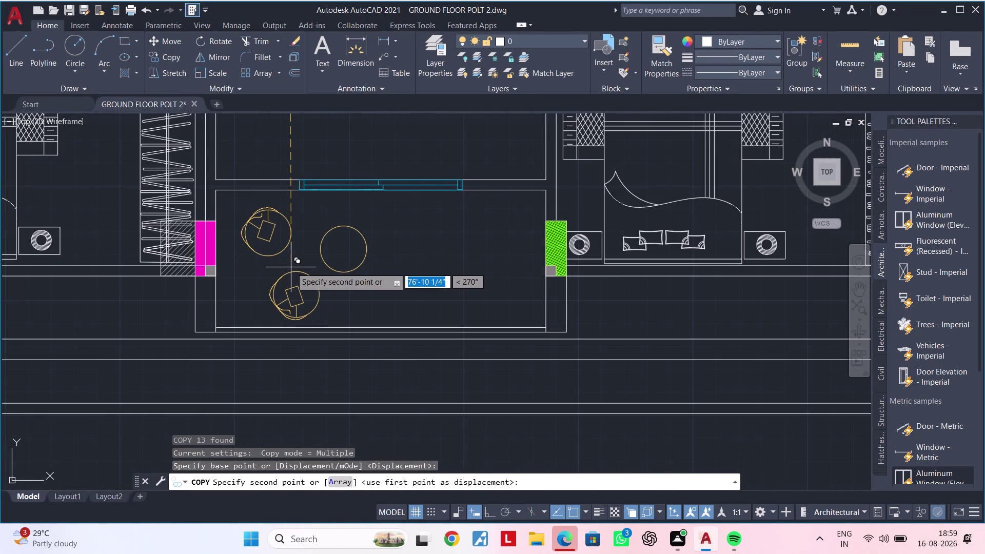
click(290, 266)
End the copy and pan across the lower flat to review the placed furniture.
scroll(down, 3)
key(Escape)
key(Escape)
scroll(down, 3)
middle_drag(336, 302, 362, 311)
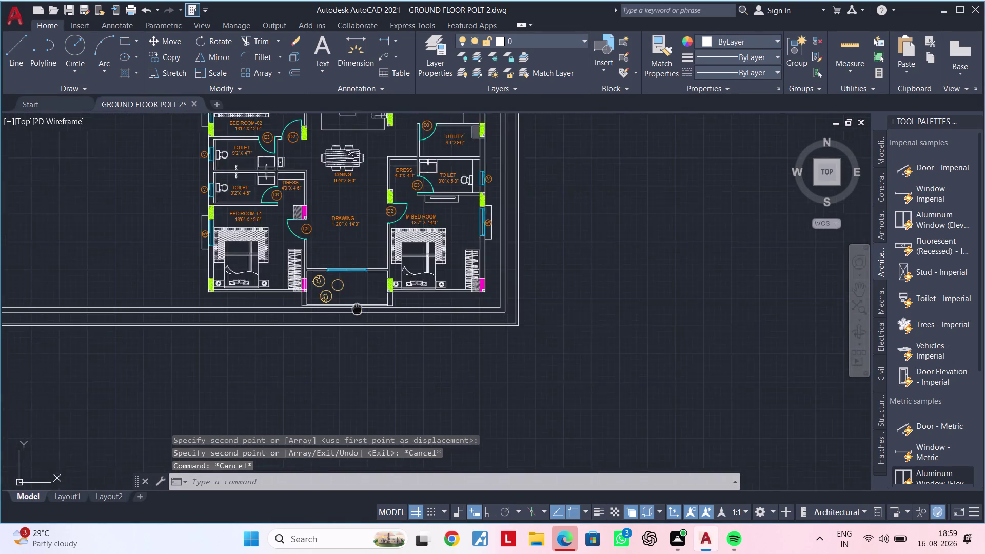
middle_drag(363, 310, 439, 326)
middle_drag(273, 298, 315, 334)
key(Escape)
key(Escape)
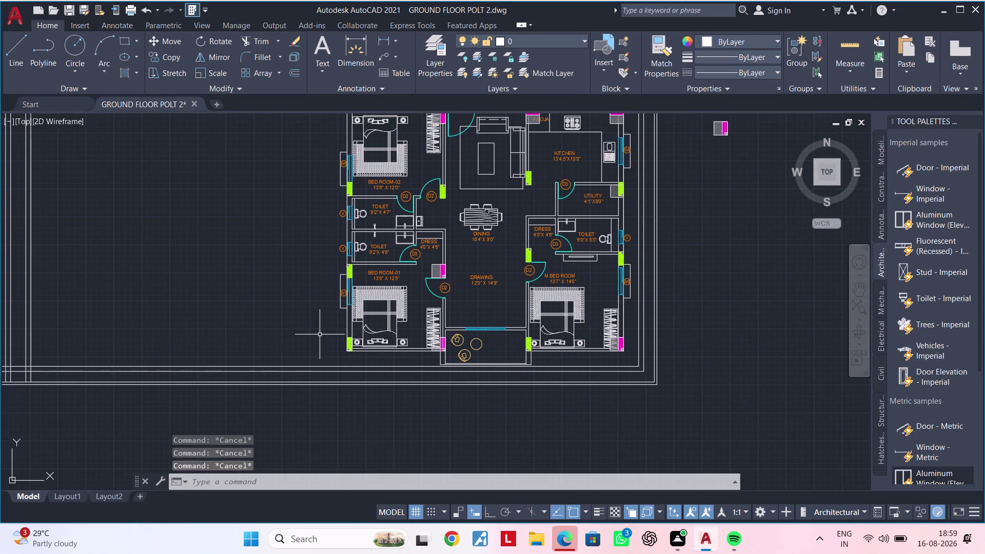
Cancel pending commands and pan from the lower flat up toward the upper flat block.
middle_drag(320, 335, 366, 310)
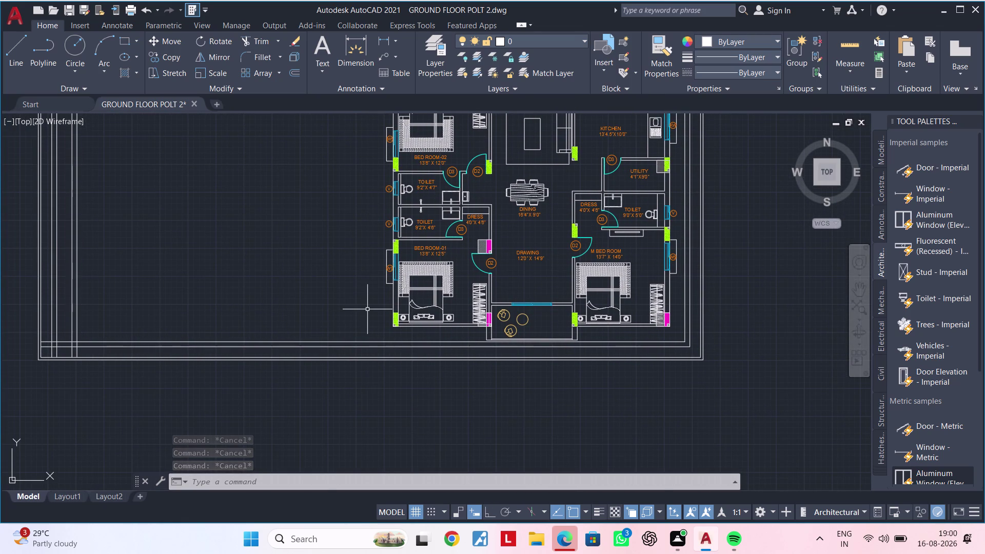
key(Escape)
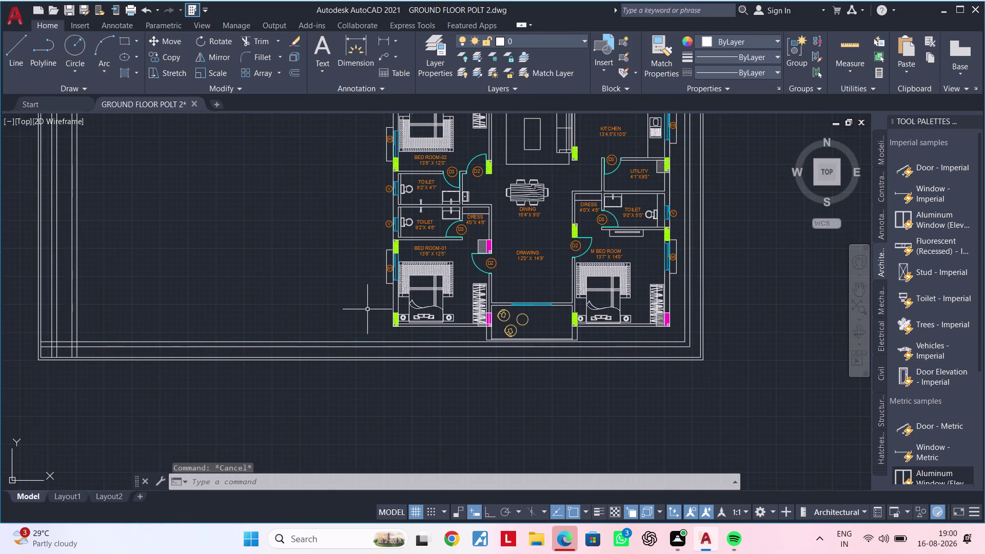
key(Escape)
middle_drag(347, 288, 312, 369)
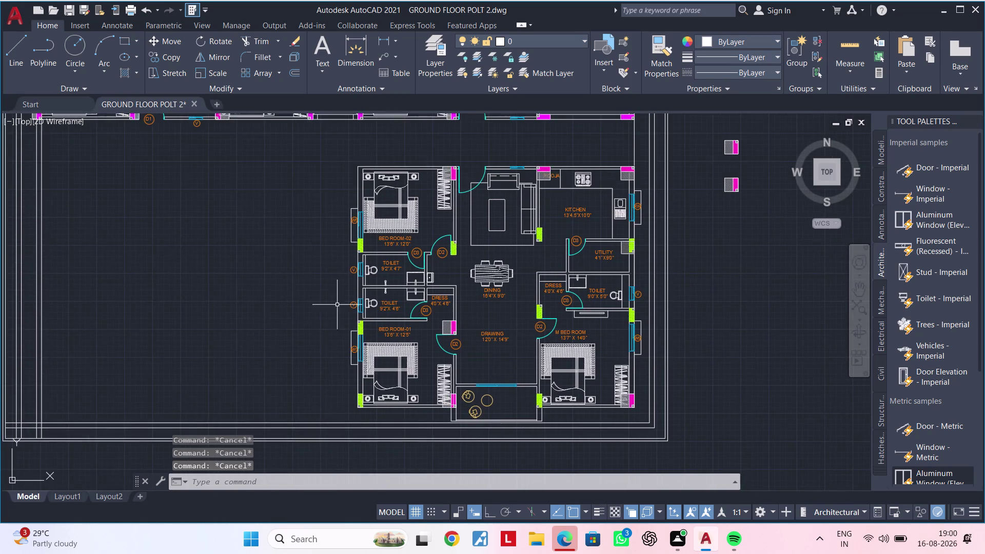
scroll(up, 3)
scroll(down, 3)
middle_drag(349, 256, 330, 356)
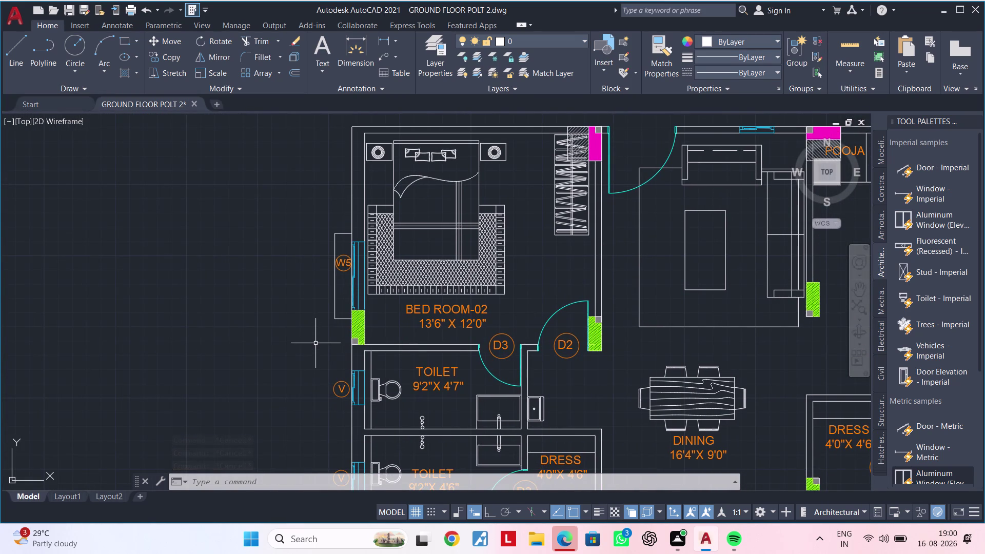
middle_drag(284, 336, 214, 380)
scroll(down, 3)
scroll(down, 3)
middle_drag(211, 339, 127, 444)
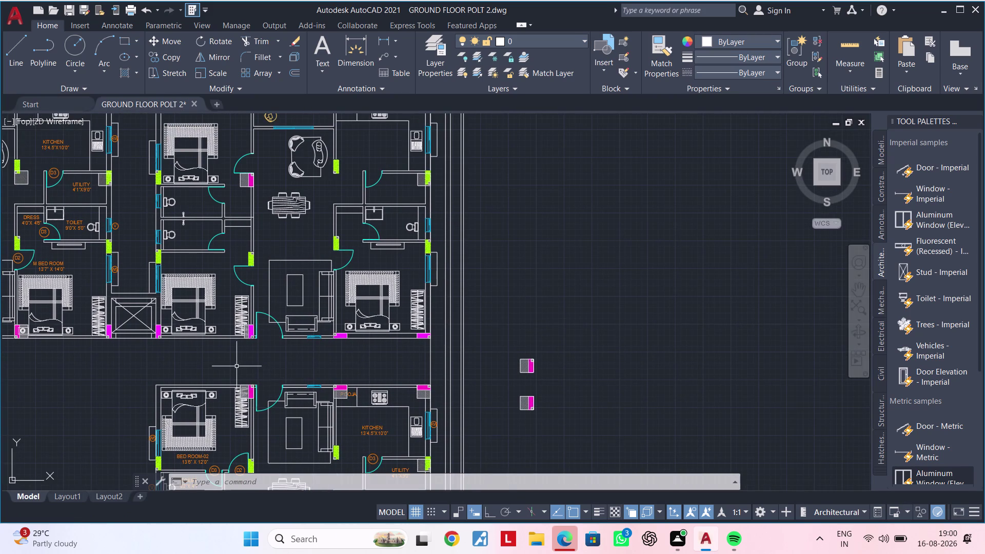
Pan over the upper block's bedrooms, the two separate columns and the lower flat's dining area.
middle_drag(235, 366, 328, 363)
scroll(up, 3)
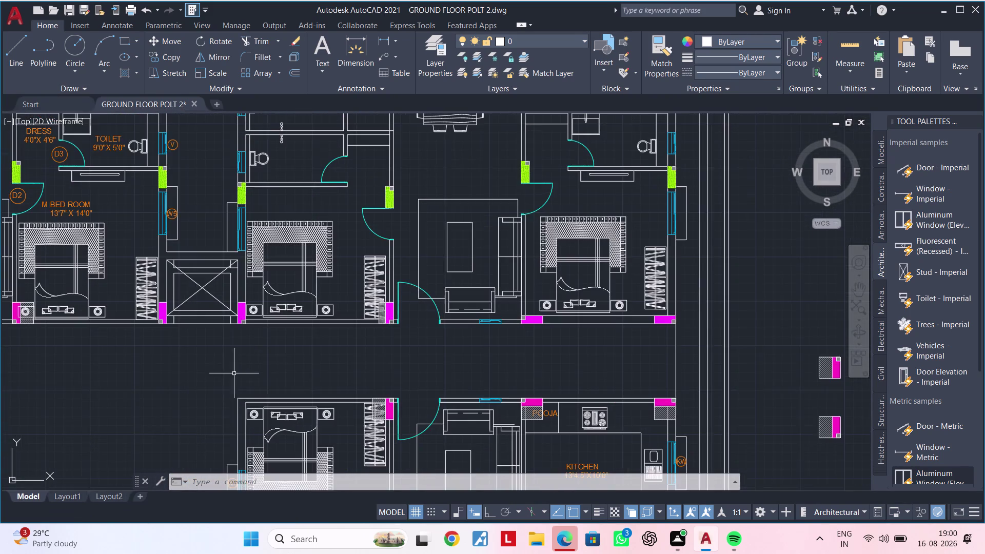
middle_drag(231, 360, 372, 348)
scroll(down, 3)
middle_drag(347, 358, 190, 323)
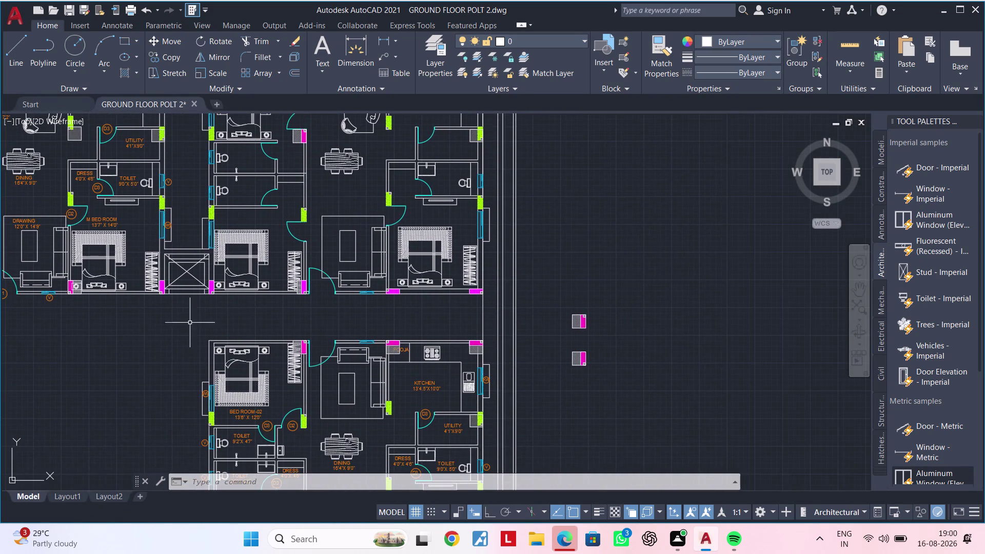
scroll(up, 3)
middle_drag(341, 420, 301, 330)
scroll(down, 3)
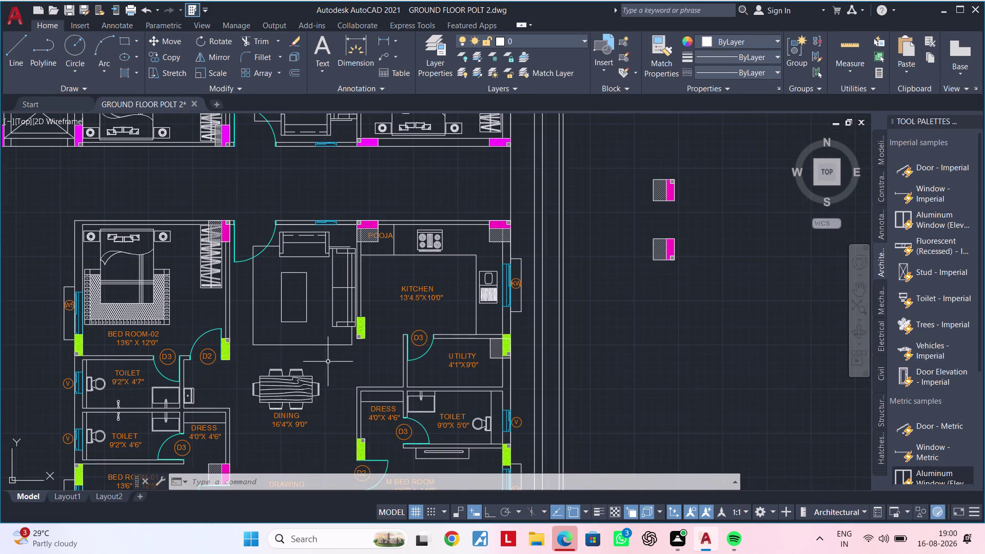
middle_drag(328, 361, 332, 289)
middle_drag(319, 361, 359, 299)
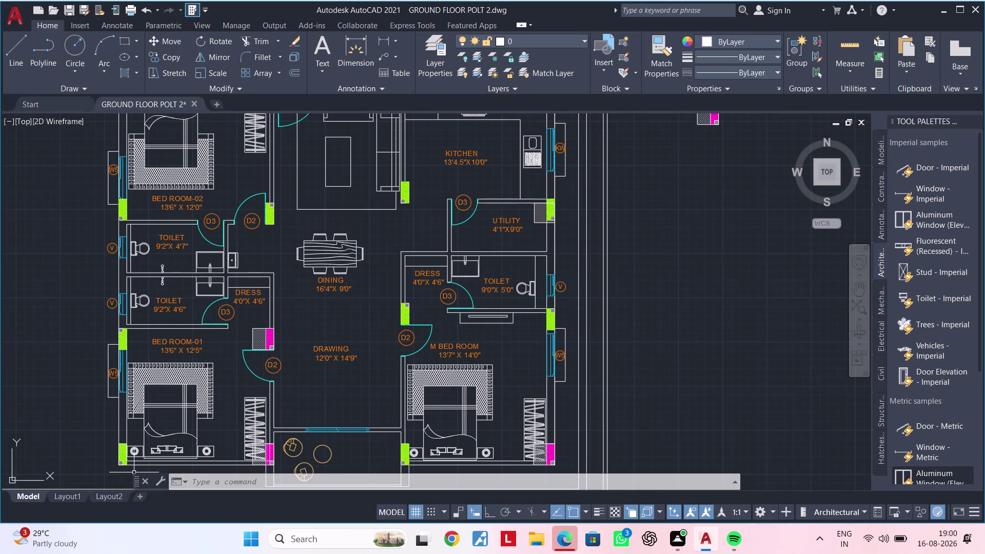
scroll(up, 3)
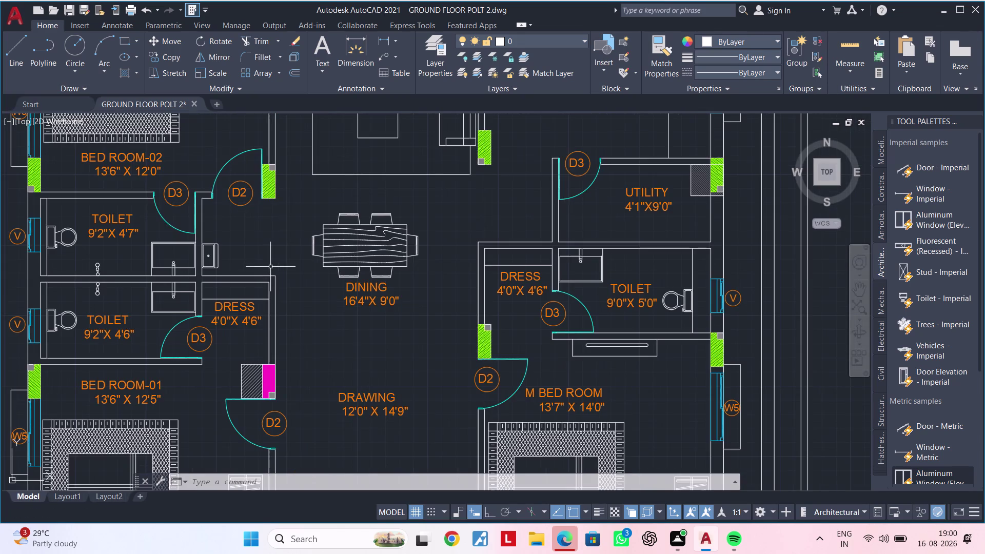
middle_drag(281, 240, 257, 171)
scroll(down, 3)
middle_drag(248, 190, 220, 286)
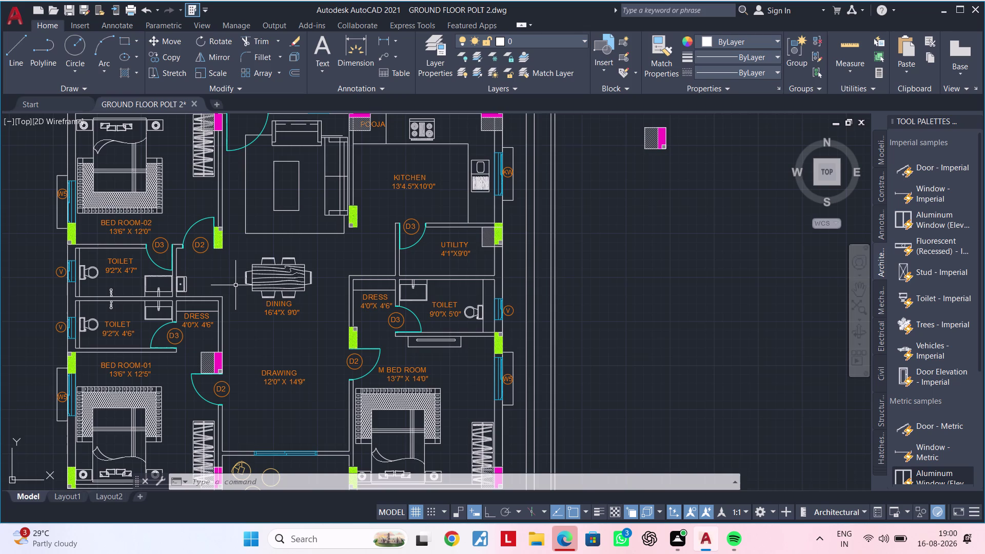
Cancel the running command and zoom to BED ROOM-02's top-left corner.
key(Escape)
key(Escape)
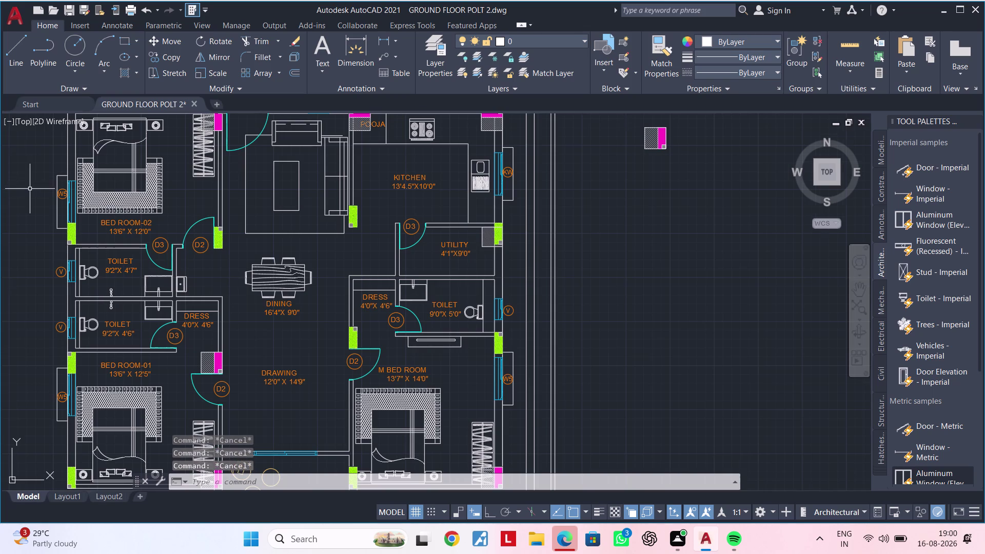
scroll(down, 3)
middle_drag(29, 189, 345, 312)
scroll(up, 3)
middle_drag(300, 232, 299, 282)
key(Escape)
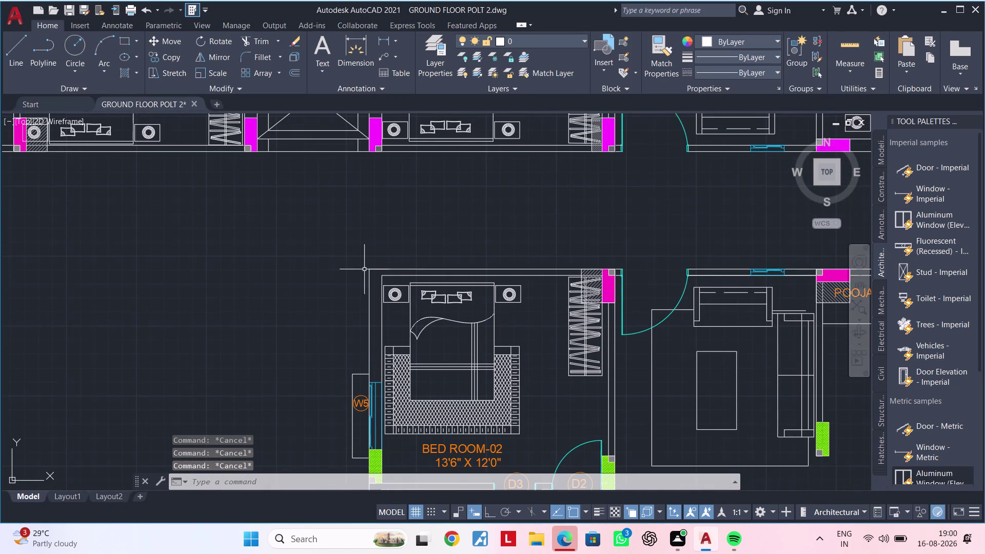
Stretch BED ROOM-02's top wall line by its left grip far left under the upper block.
click(378, 269)
click(368, 268)
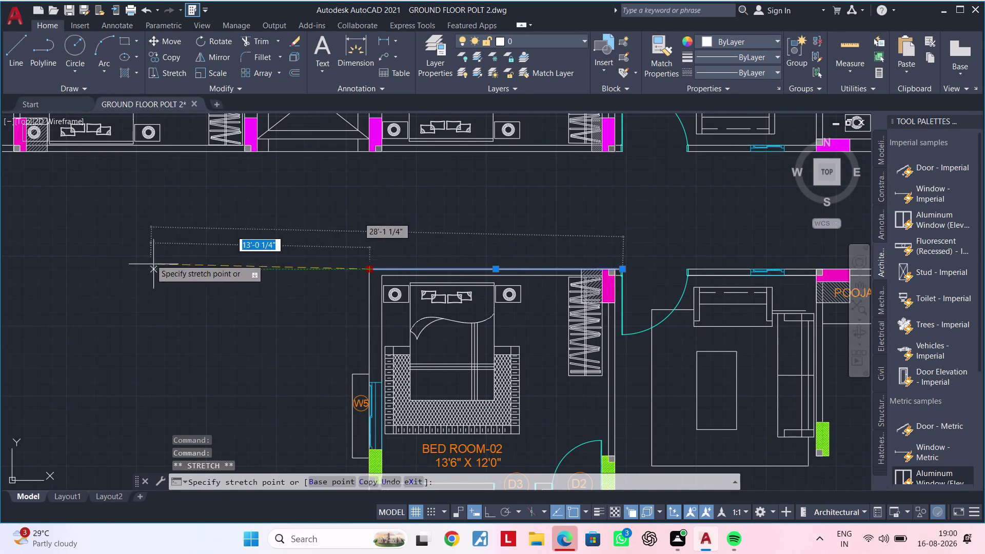
click(492, 513)
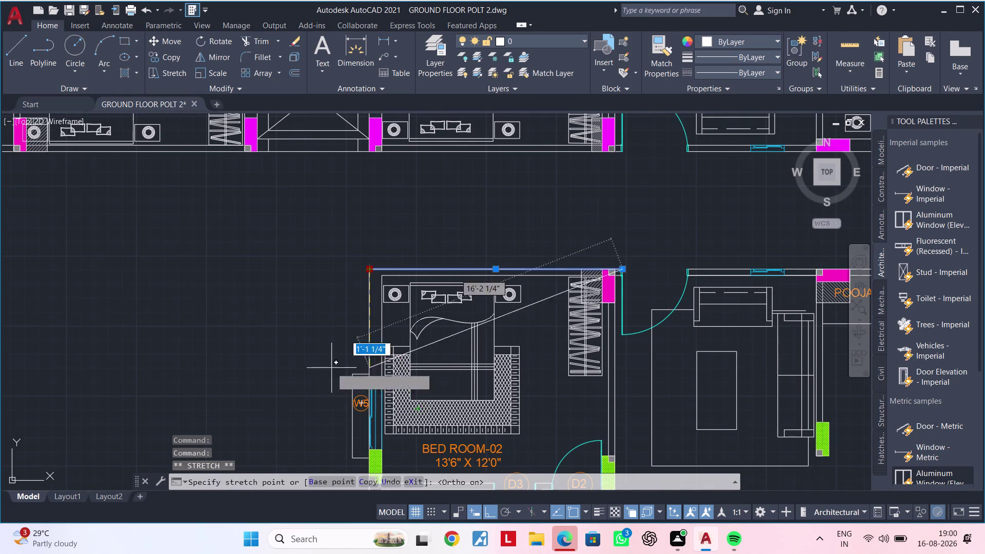
scroll(down, 3)
middle_drag(186, 273, 526, 275)
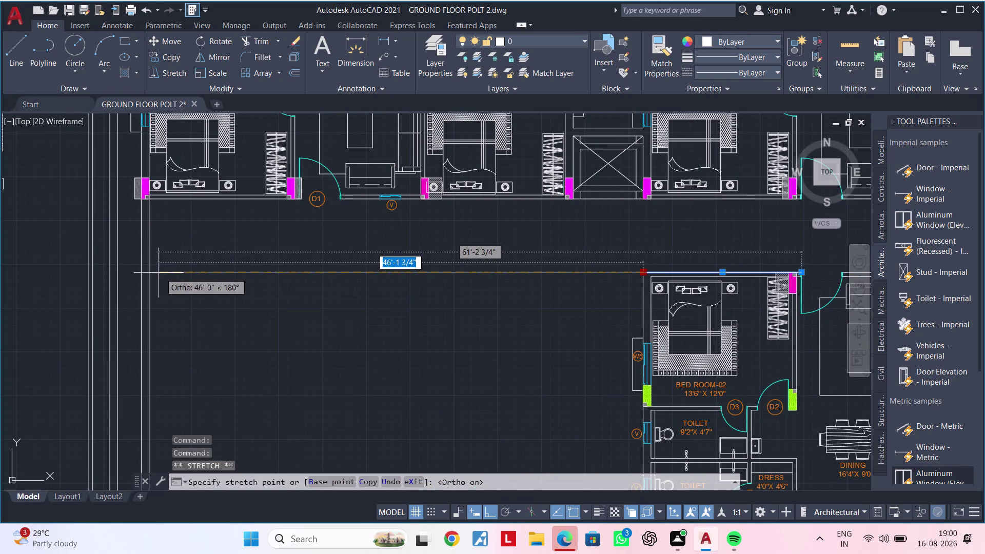
click(145, 273)
key(Escape)
key(Escape)
Bring the extended corridor wall line into view, select it, then clear the selection.
middle_drag(389, 313, 262, 306)
key(Escape)
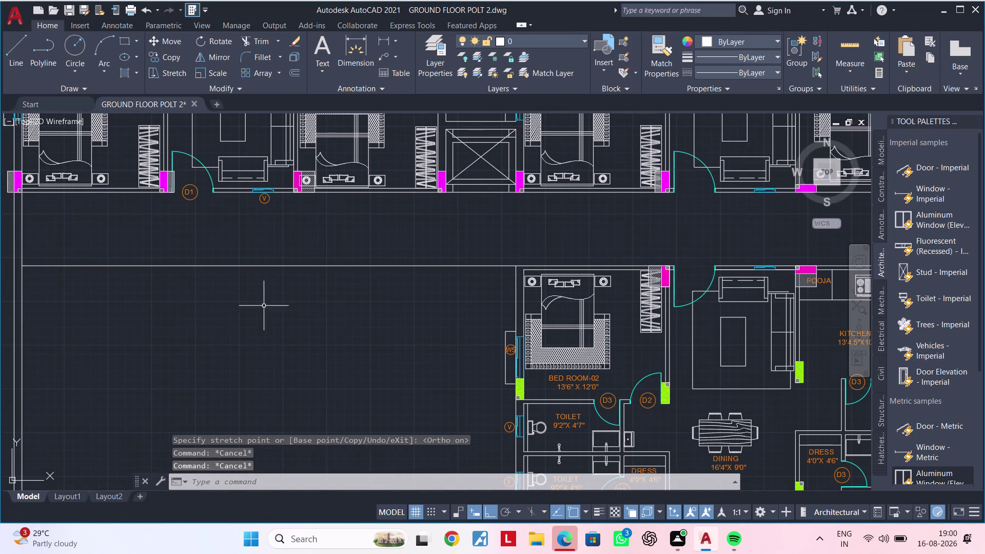
key(Escape)
key(Escape)
key(Escape)
key(Escape)
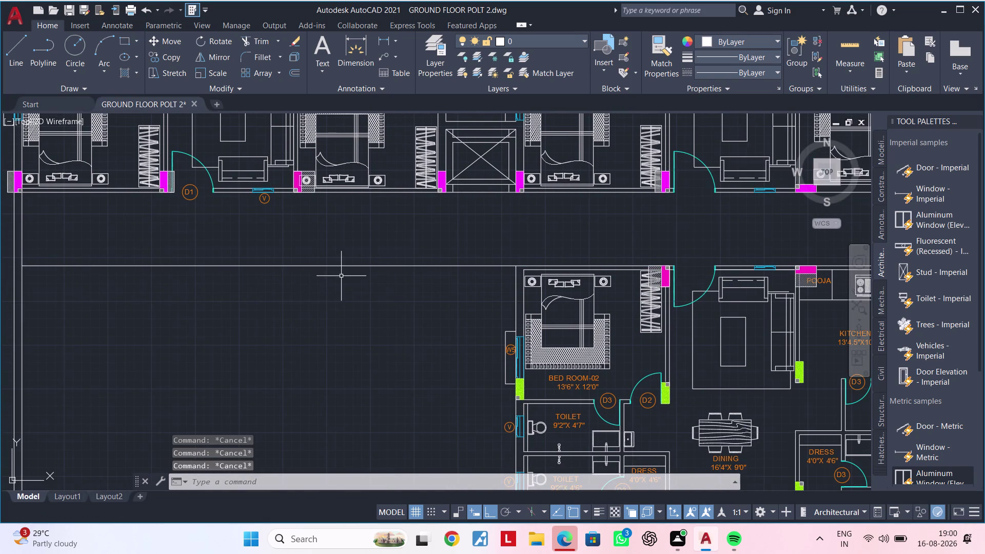
click(348, 265)
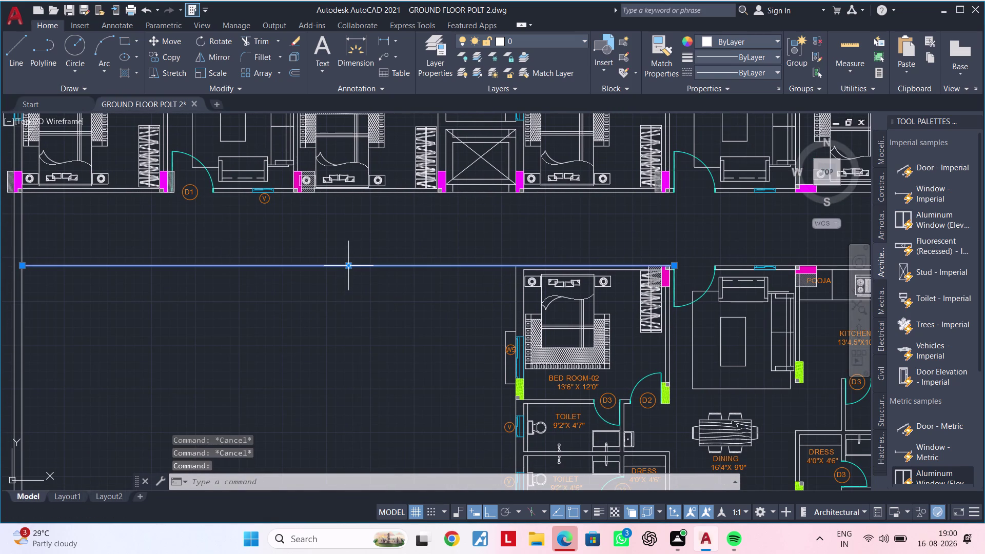
key(Escape)
key(Escape)
key(Escape)
Start a fence trim with TR, then cancel it unfinished.
text(T)
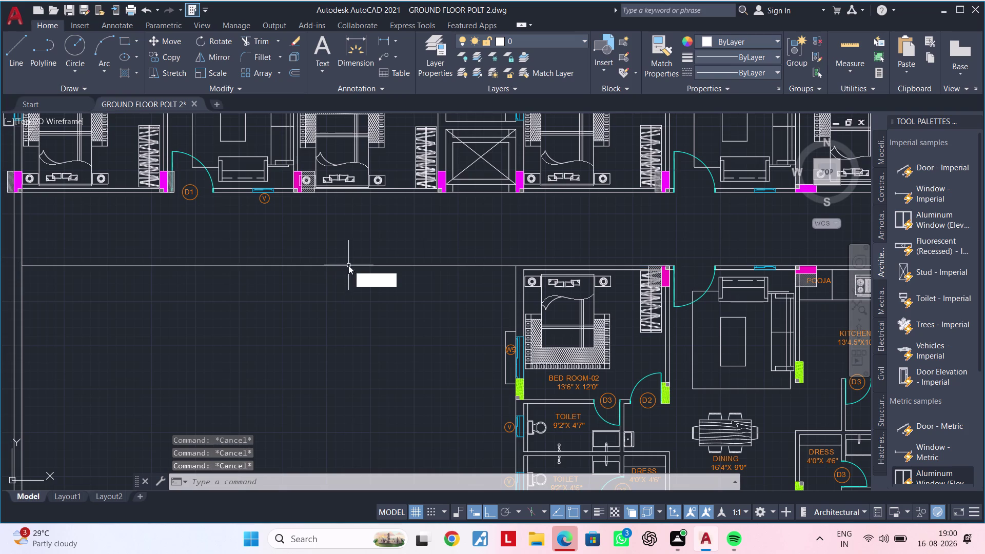
text(R)
key(space)
drag(467, 245, 458, 305)
click(458, 306)
key(Escape)
key(Escape)
key(Escape)
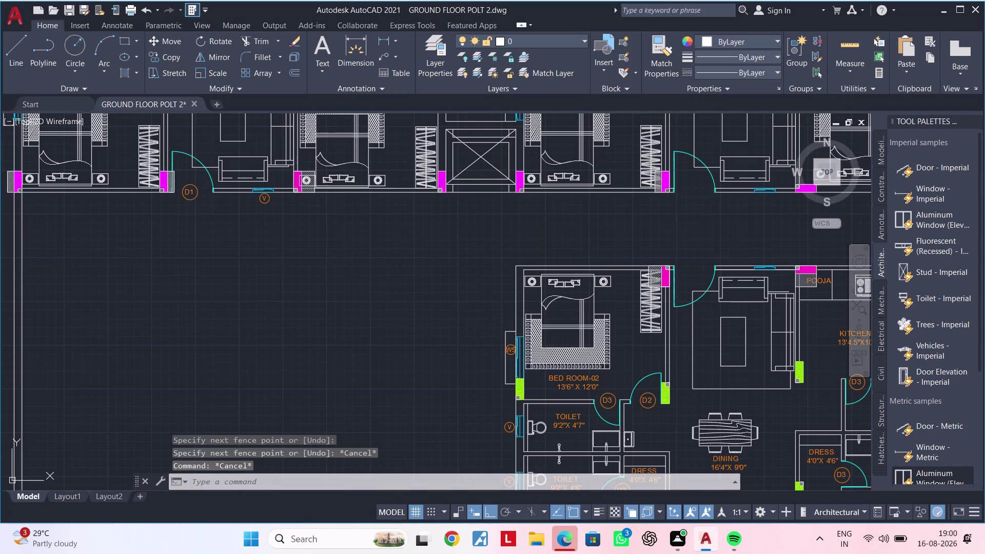
Begin a new line along the corridor toward the upper block, then abandon it.
text(L)
key(space)
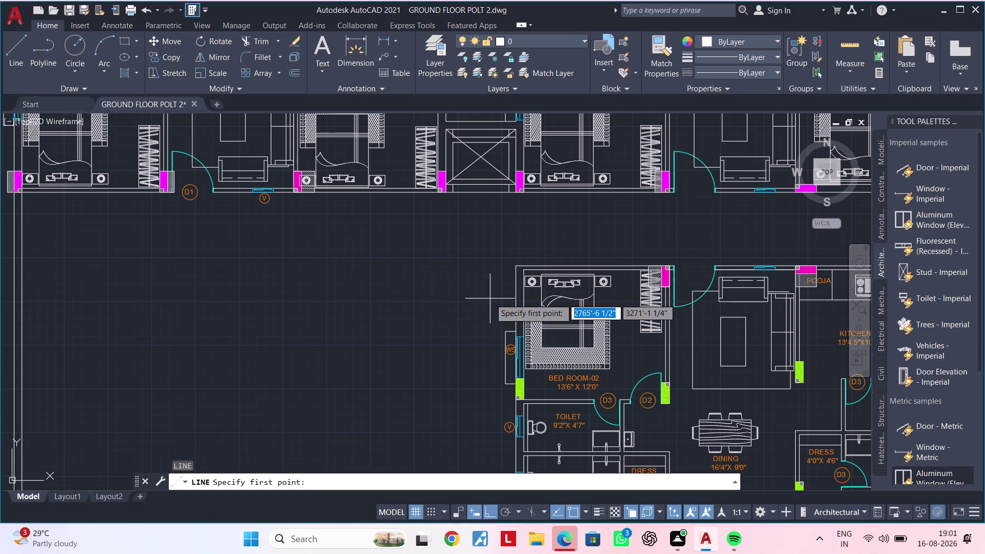
double_click(518, 263)
middle_drag(223, 247, 277, 258)
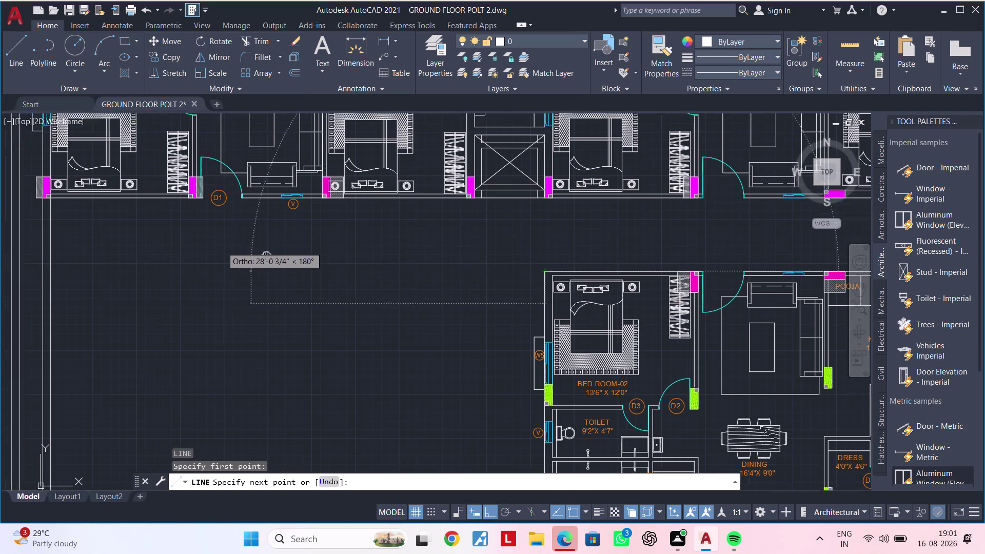
middle_drag(277, 257, 405, 269)
click(203, 287)
key(Escape)
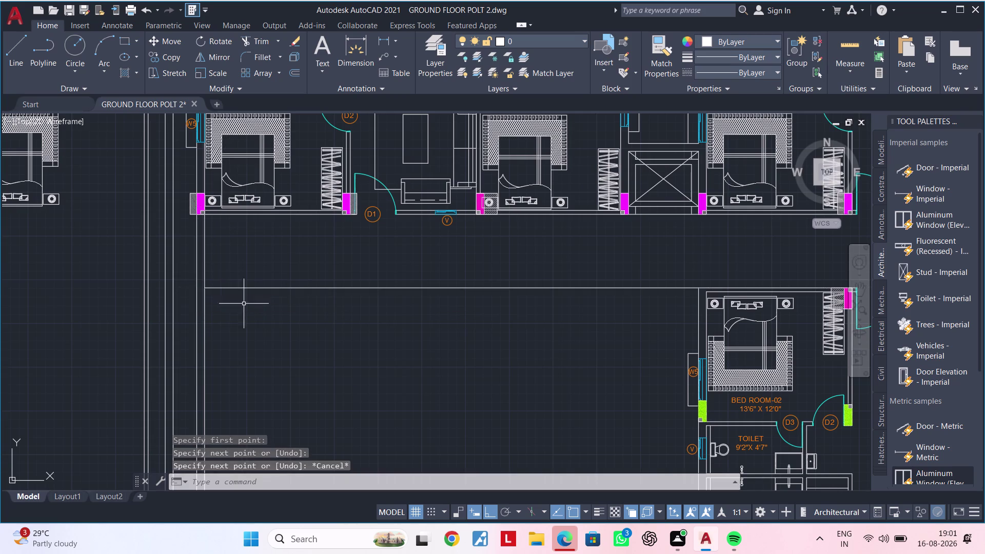
key(Escape)
Pan out to show both flat blocks and clear leftover commands.
scroll(down, 3)
middle_drag(421, 313, 254, 312)
key(Escape)
key(Escape)
key(Escape)
key(Escape)
Try entering a 9" offset distance, then cancel the offset prompt.
text(O)
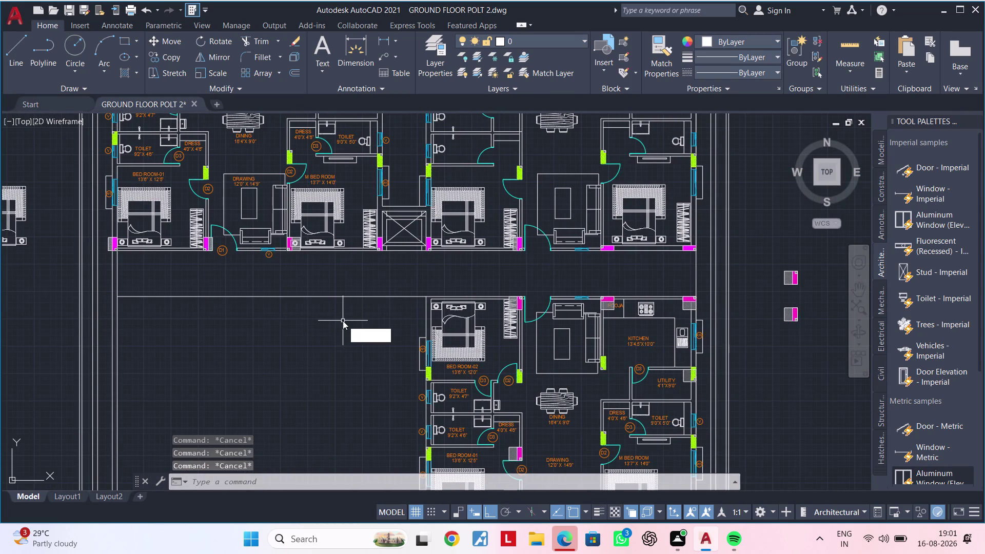
text(F 9")
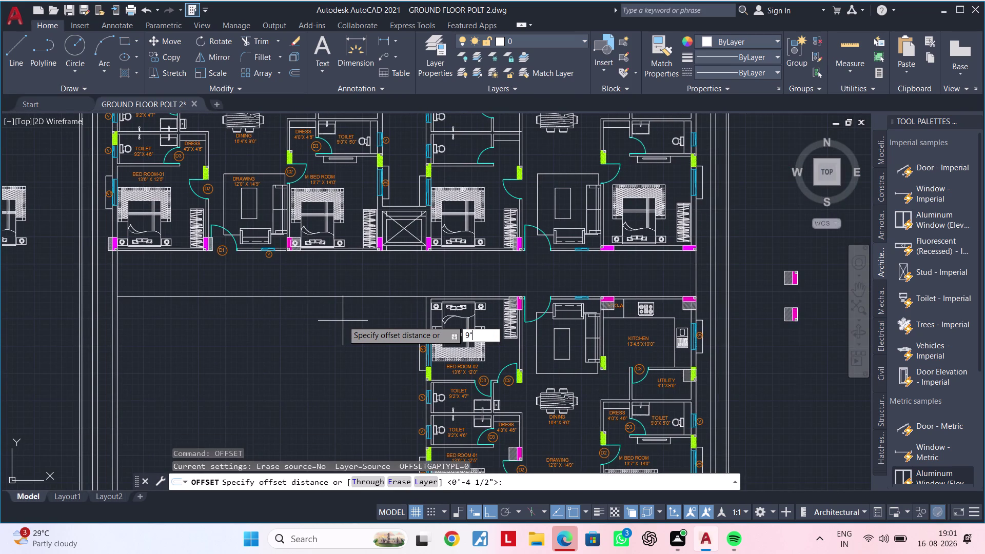
key(Escape)
key(Escape)
key(Escape)
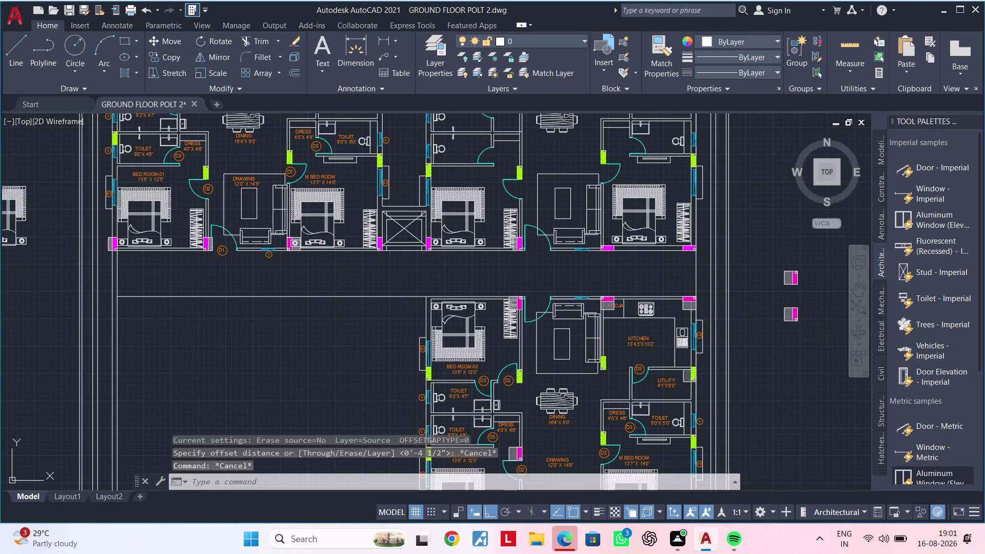
Offset the long corridor wall line 9 inches below itself.
text(OF 9")
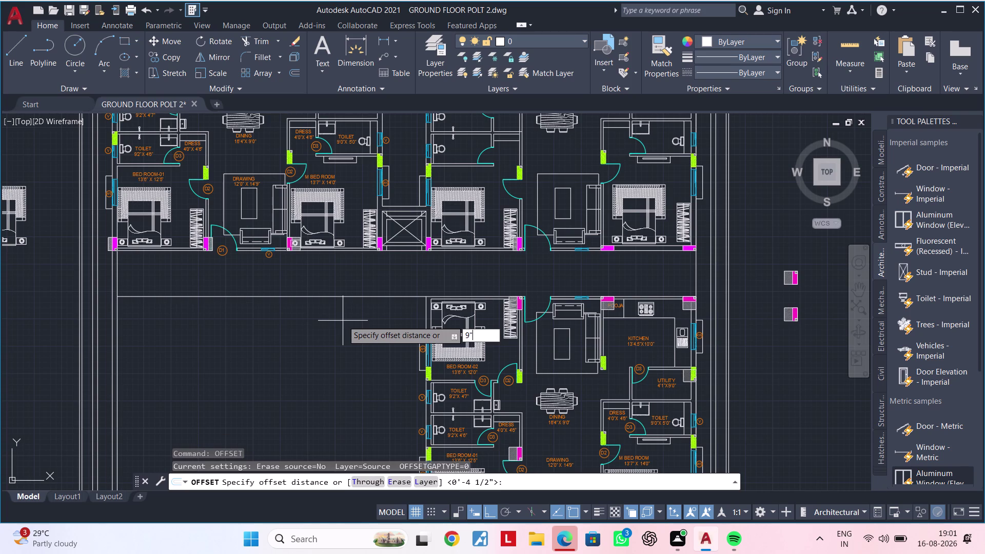
key(Return)
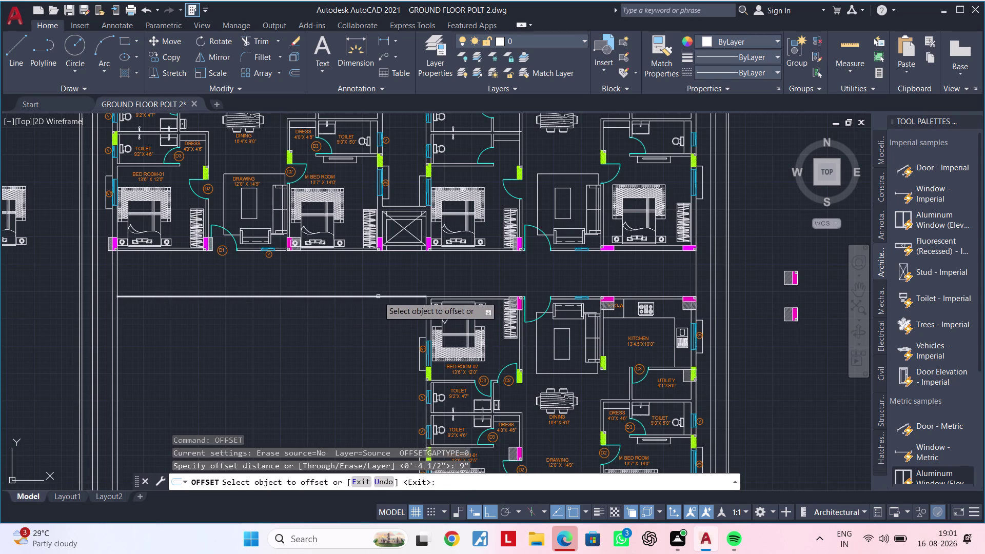
click(378, 296)
click(377, 322)
key(Escape)
scroll(up, 3)
key(Escape)
Pan along the corridor to check the doubled wall line and cancel commands.
middle_drag(368, 323, 373, 323)
key(Escape)
key(Escape)
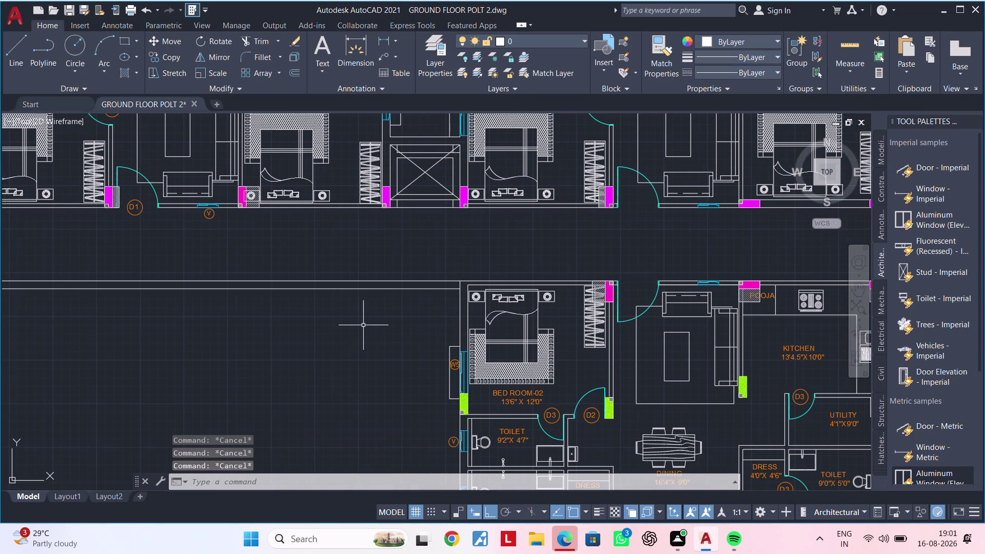
middle_drag(370, 328, 413, 324)
key(Escape)
key(Escape)
key(Escape)
key(Escape)
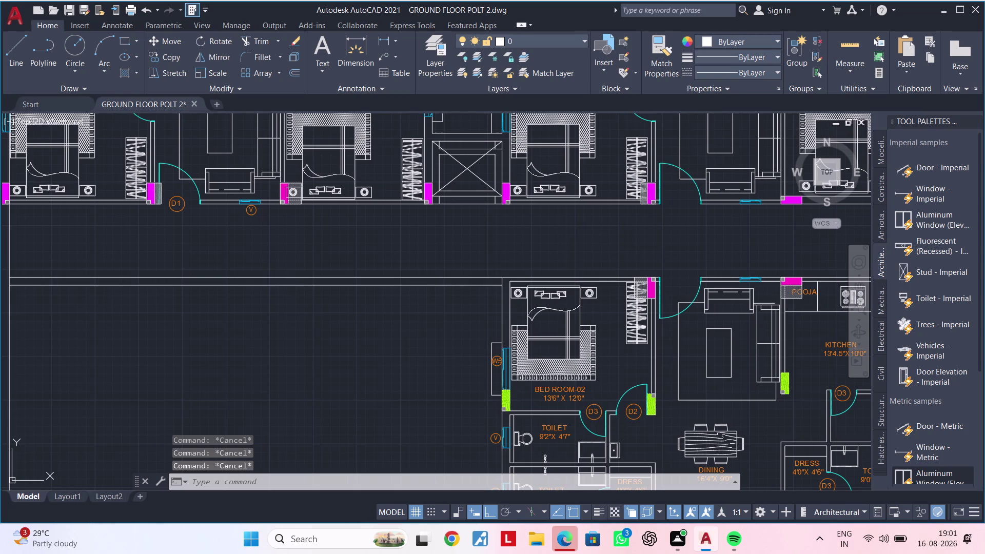
Draw a vertical line from the upper block's column corner down to the corridor wall line.
key(Escape)
key(Escape)
middle_drag(444, 229, 417, 332)
scroll(up, 3)
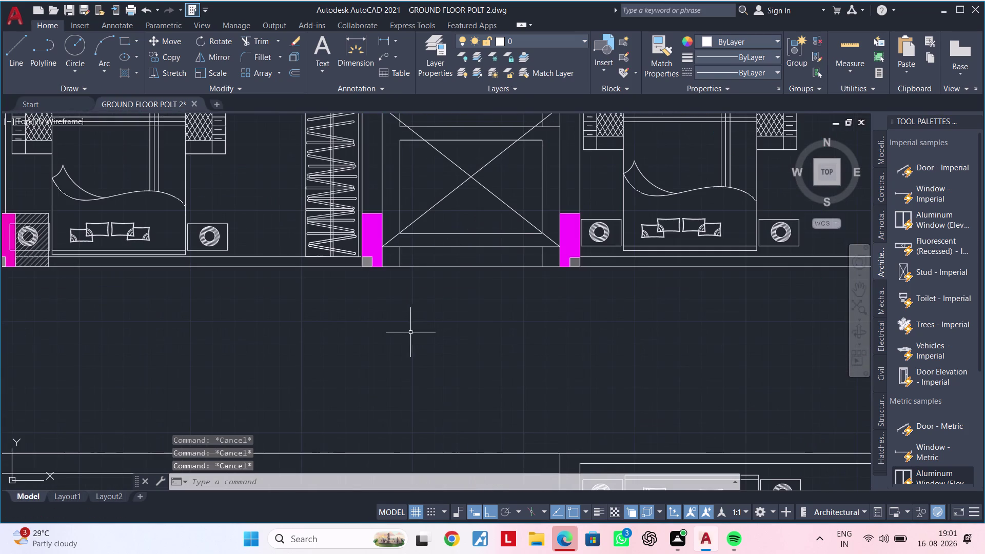
key(Escape)
key(Escape)
text(L)
key(space)
scroll(up, 3)
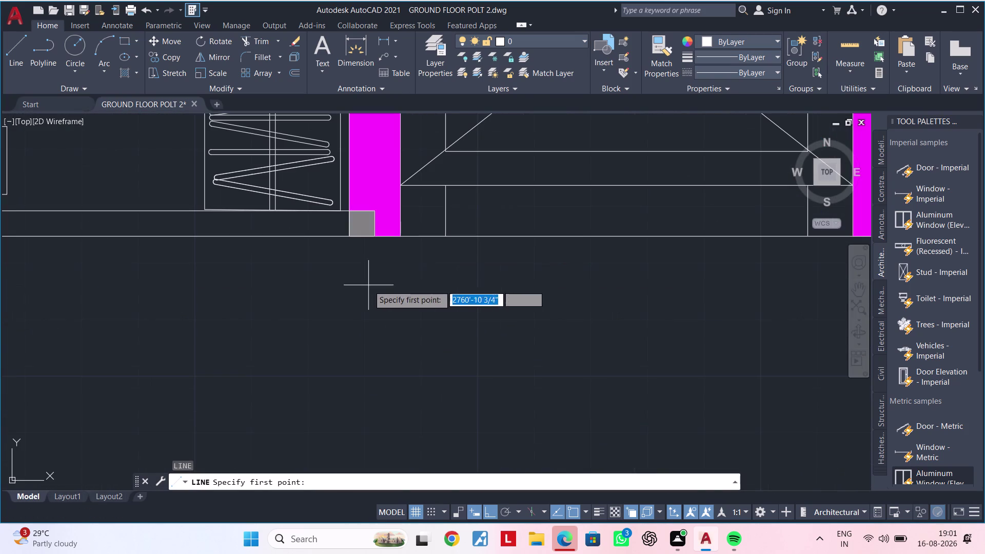
drag(400, 237, 399, 249)
middle_drag(396, 445, 406, 309)
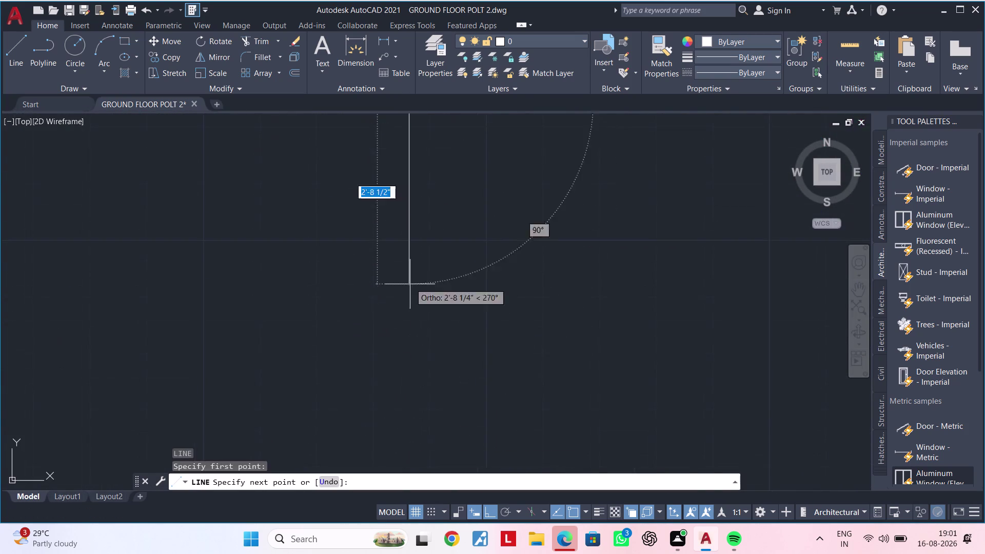
scroll(down, 3)
middle_drag(418, 362, 418, 302)
click(412, 386)
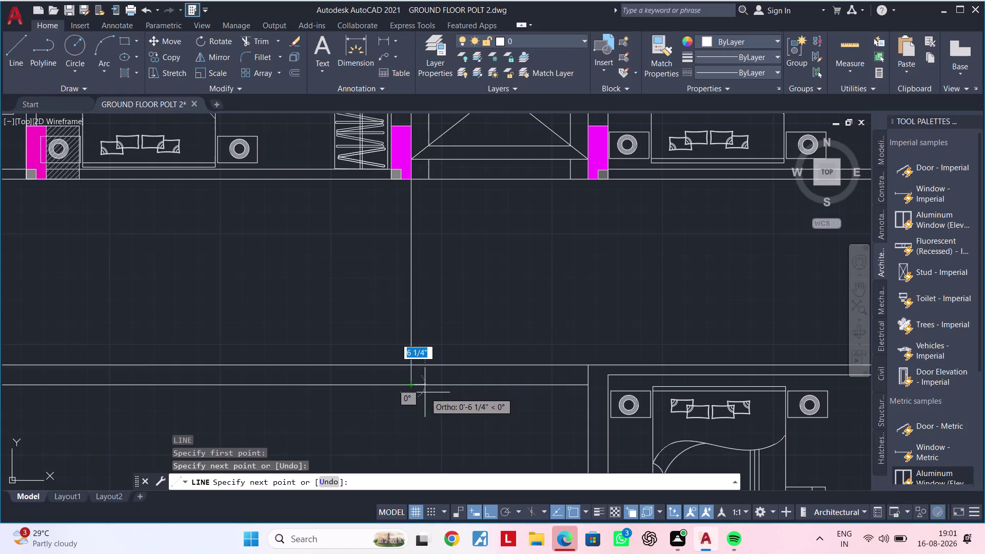
key(Escape)
key(Escape)
scroll(down, 3)
middle_drag(435, 397, 435, 380)
Zoom in on Bed Room-02's column at its top wall.
key(Escape)
key(Escape)
key(Escape)
key(Escape)
key(Escape)
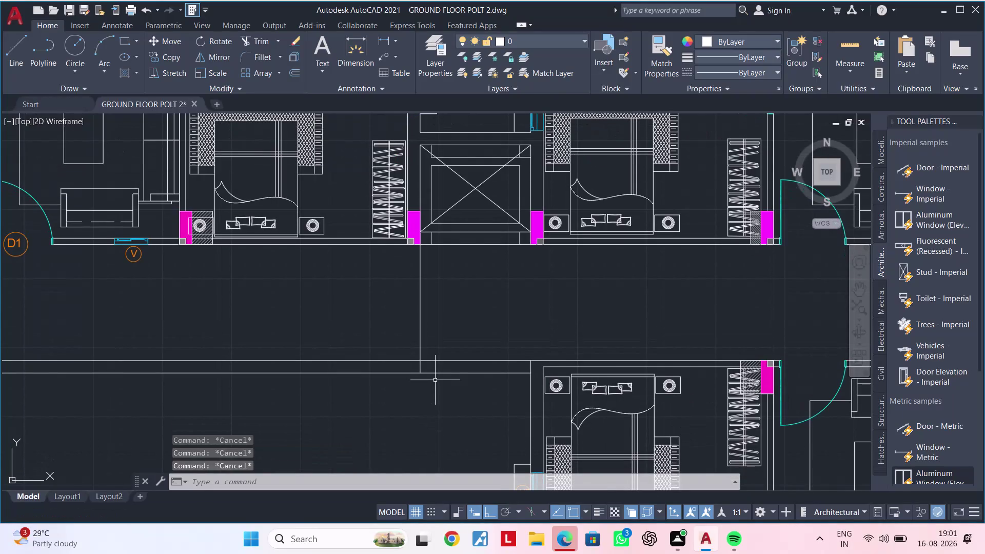
scroll(down, 3)
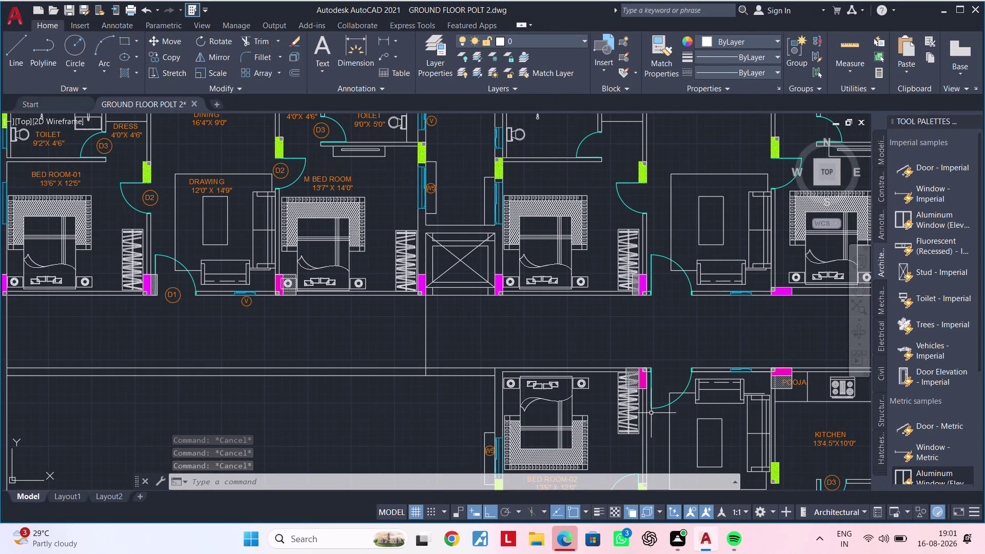
scroll(up, 3)
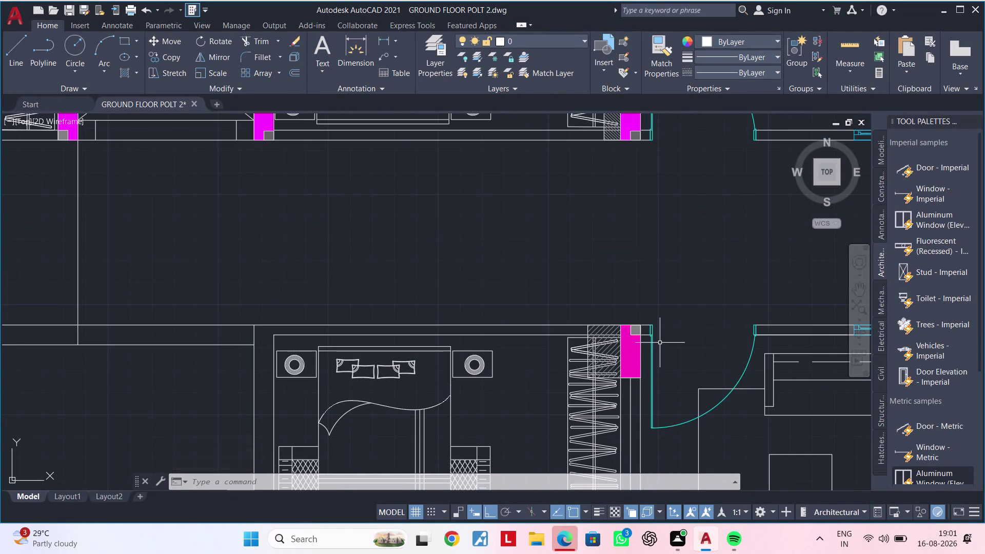
scroll(up, 3)
scroll(down, 3)
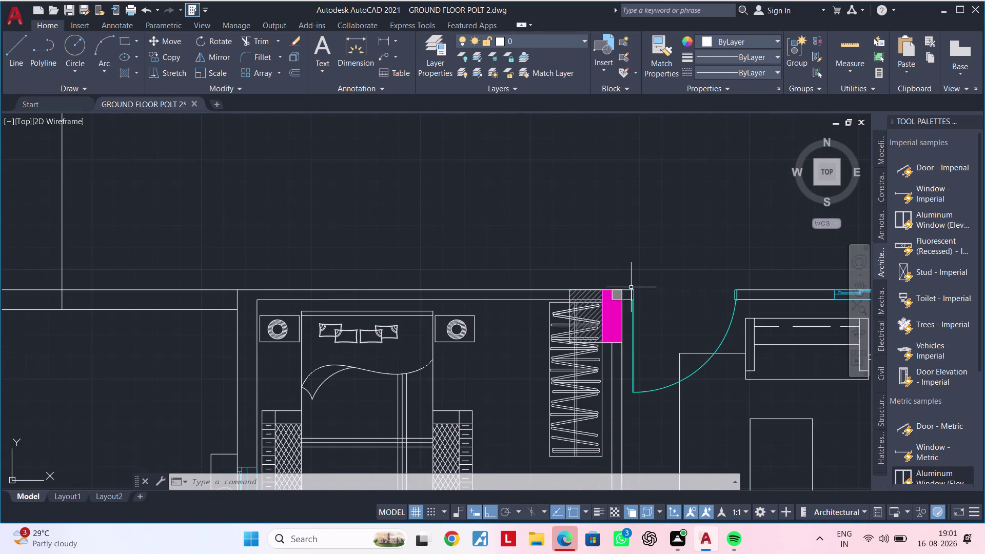
scroll(down, 3)
scroll(up, 3)
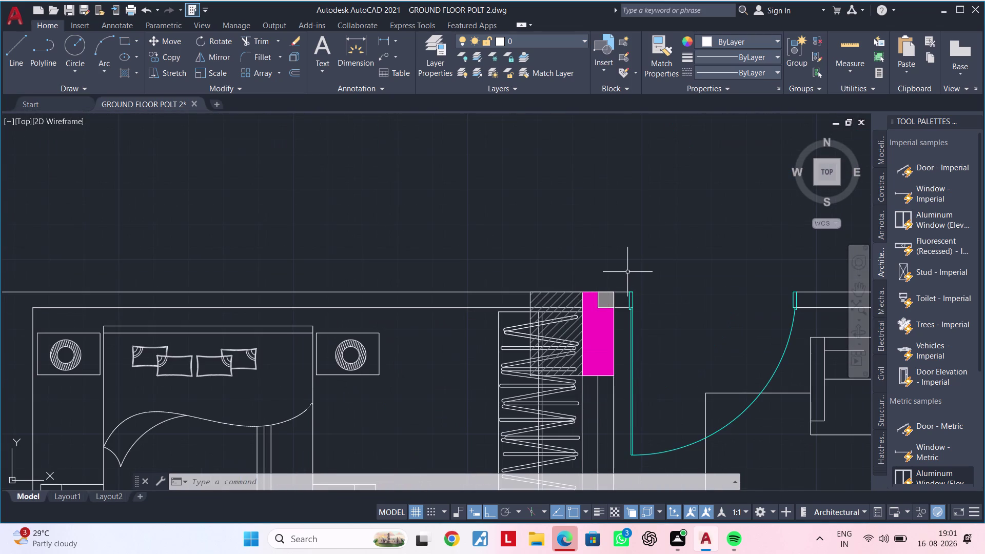
Copy Bed Room-02's hatched column from its corner to a point further left on the corridor's lower wall.
click(505, 265)
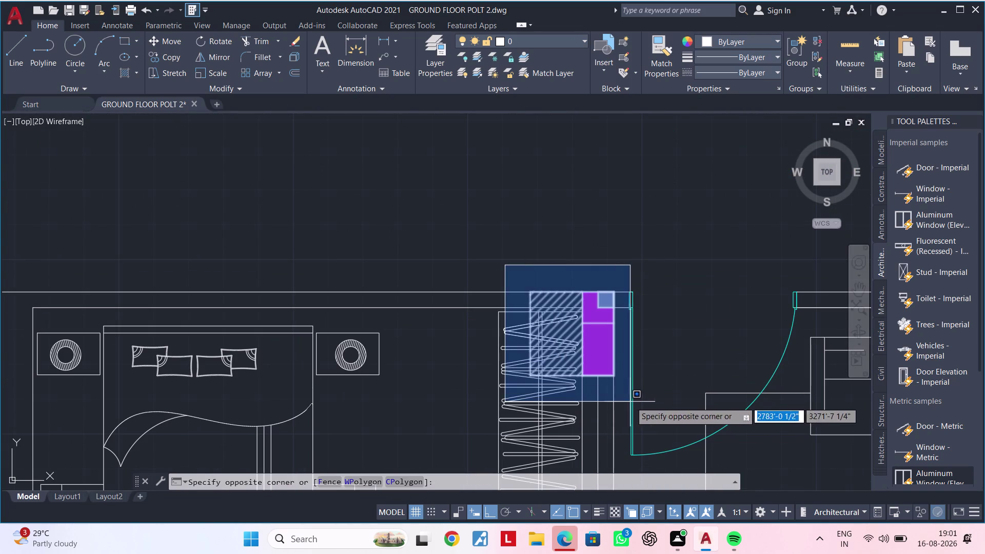
click(630, 402)
text(CO)
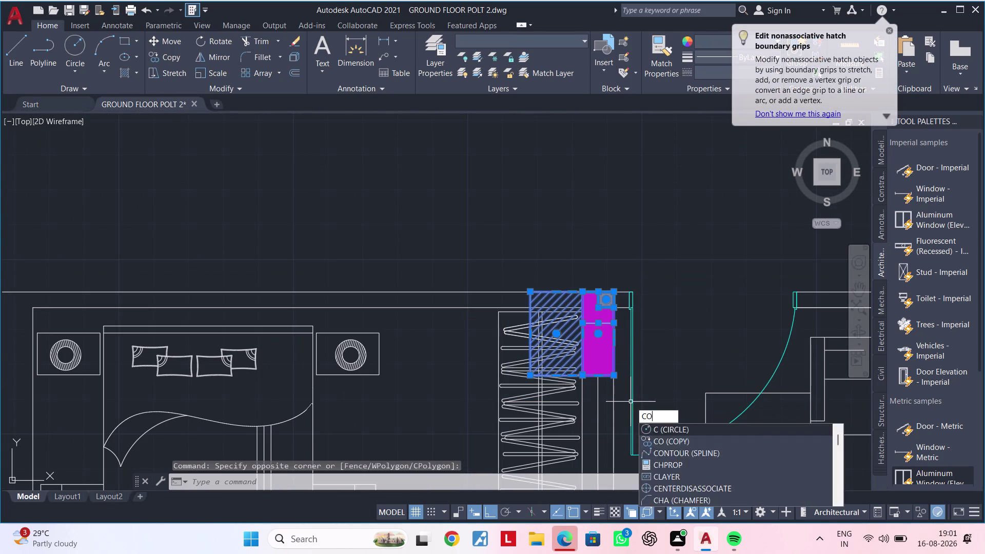
key(space)
click(614, 289)
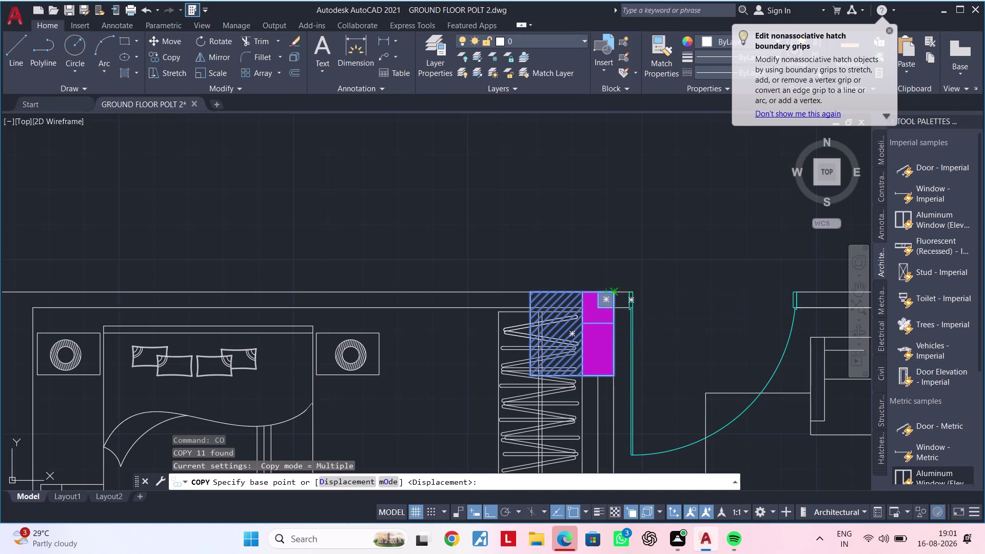
scroll(down, 3)
middle_drag(338, 312, 481, 324)
scroll(up, 3)
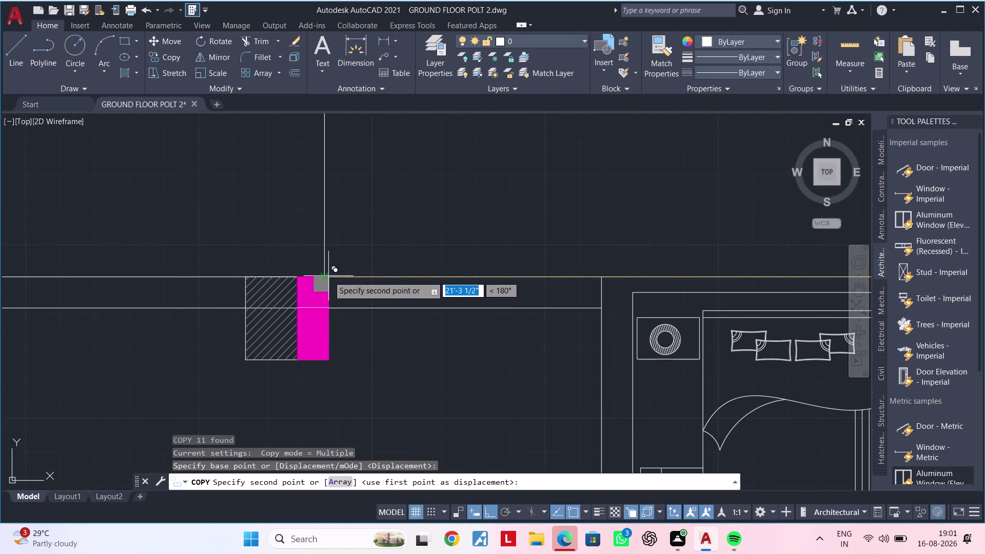
click(322, 276)
scroll(down, 3)
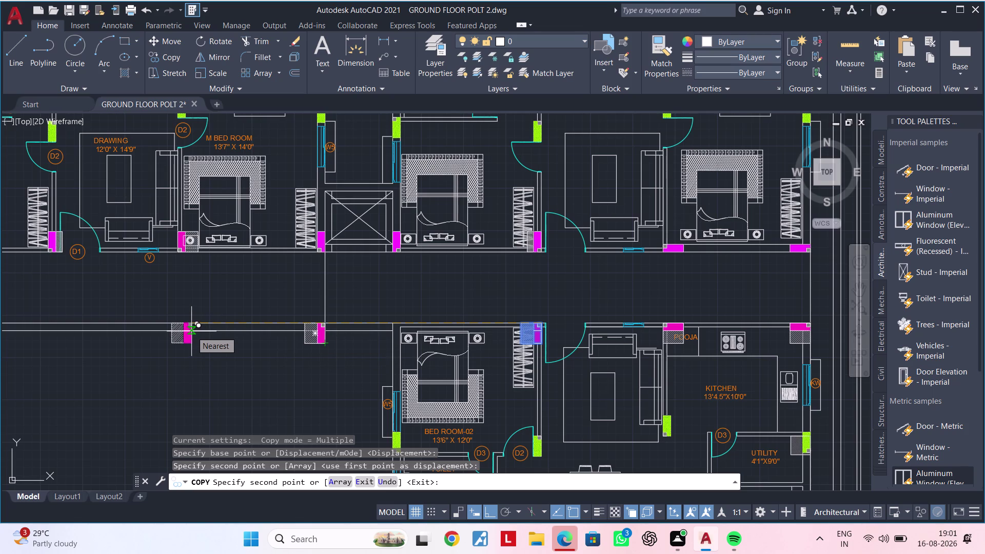
key(Escape)
key(Escape)
key(Escape)
key(Escape)
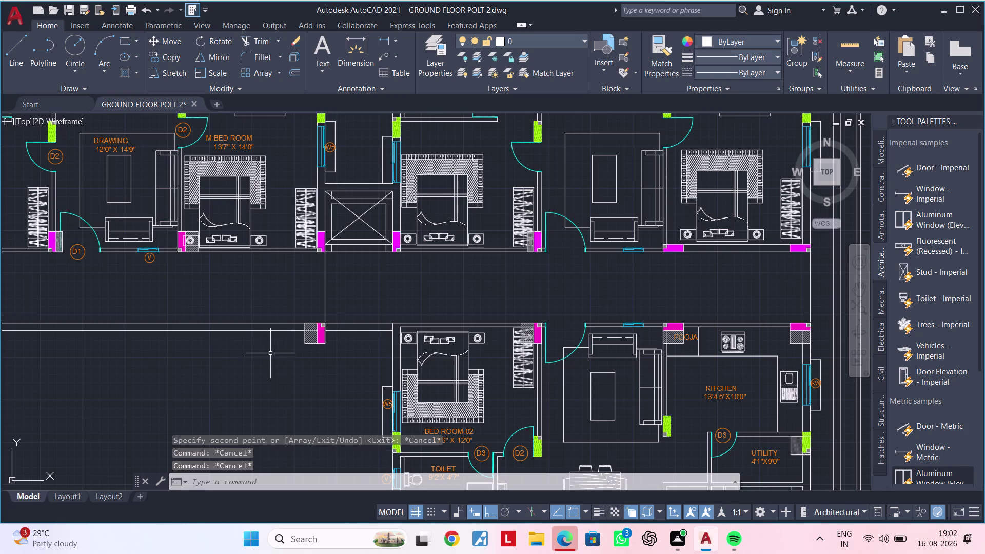
scroll(up, 3)
scroll(down, 3)
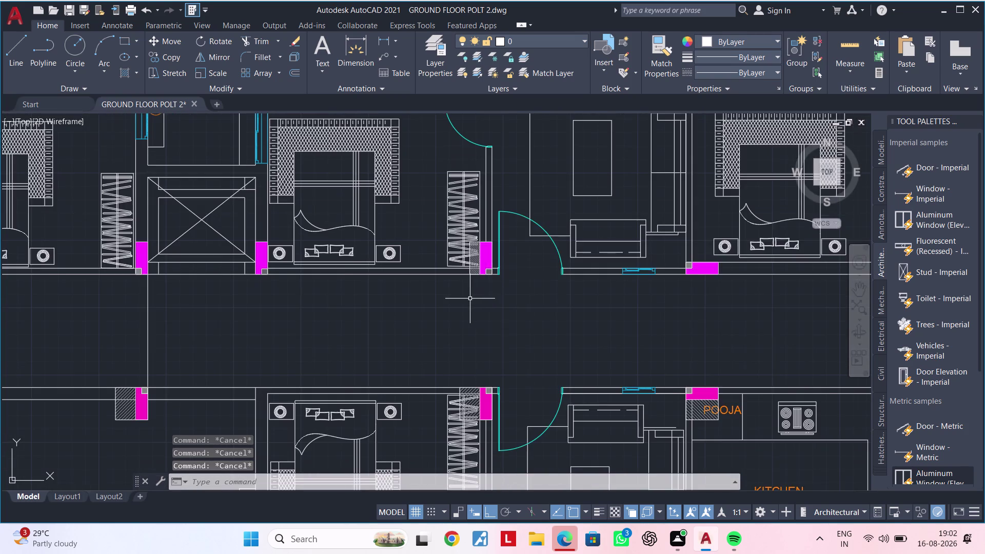
Draw a vertical line from the column's lower corner near door D1 to the opposite corridor wall.
middle_drag(470, 299, 589, 303)
middle_drag(435, 322, 559, 319)
middle_drag(400, 314, 577, 287)
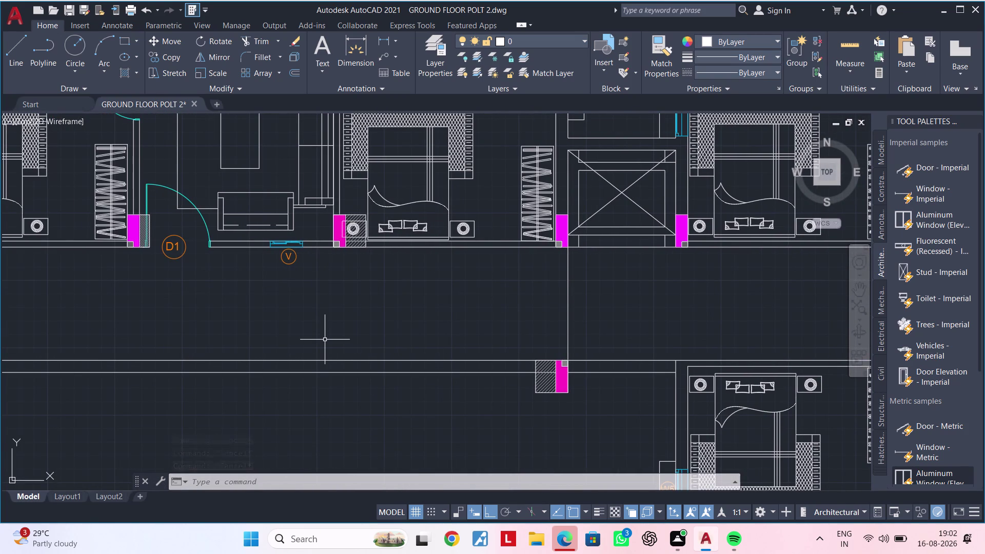
key(Escape)
key(Escape)
key(Escape)
key(Escape)
key(Escape)
key(Escape)
key(Escape)
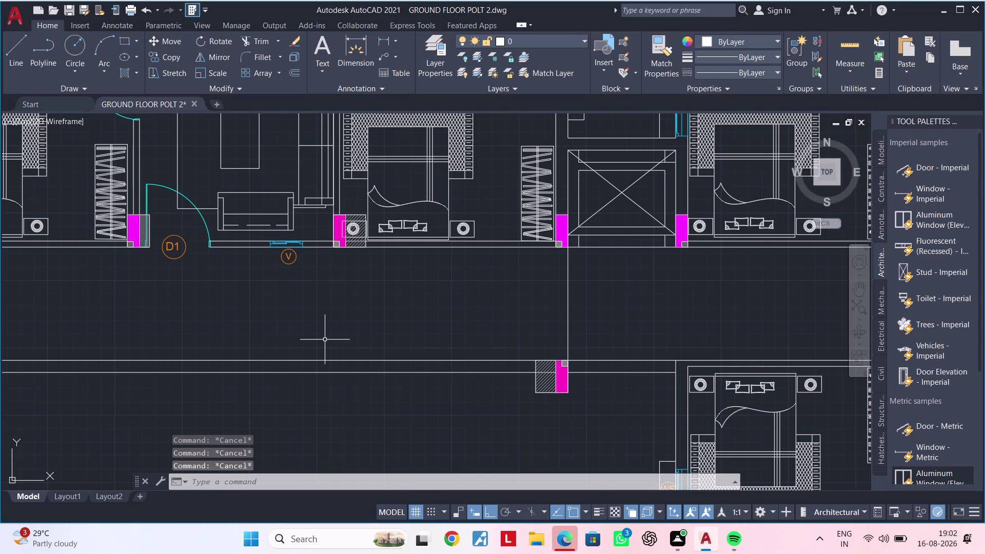
text(L)
key(space)
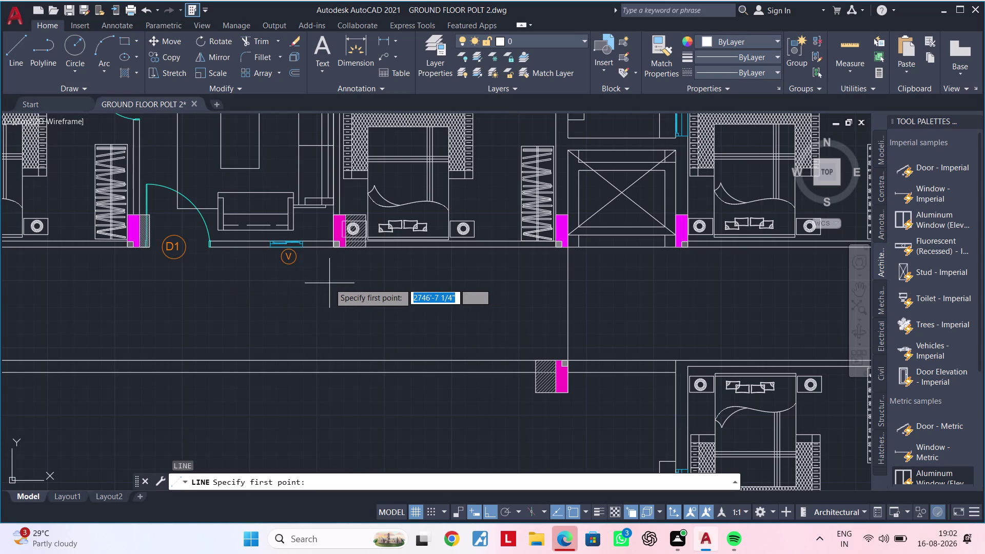
middle_drag(329, 284, 317, 302)
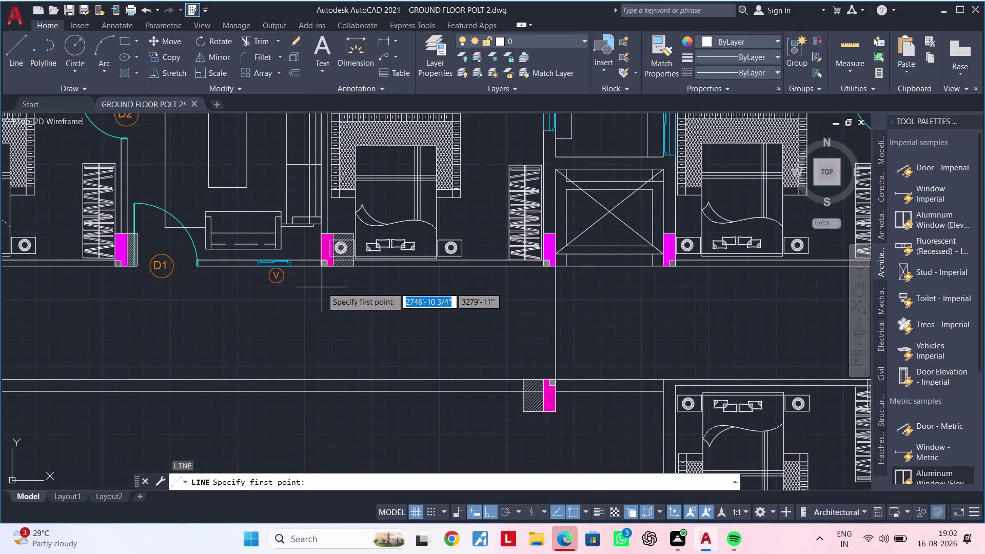
scroll(up, 3)
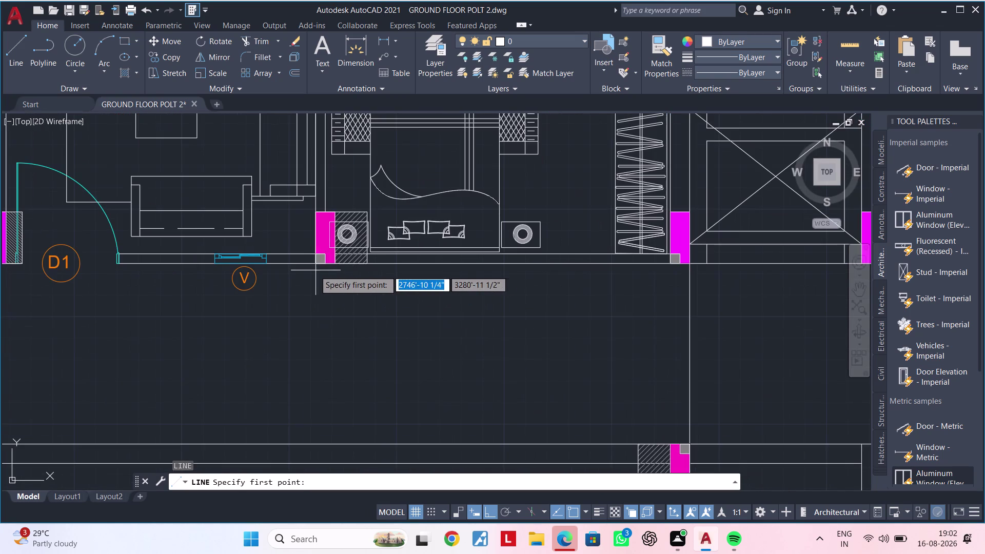
scroll(up, 3)
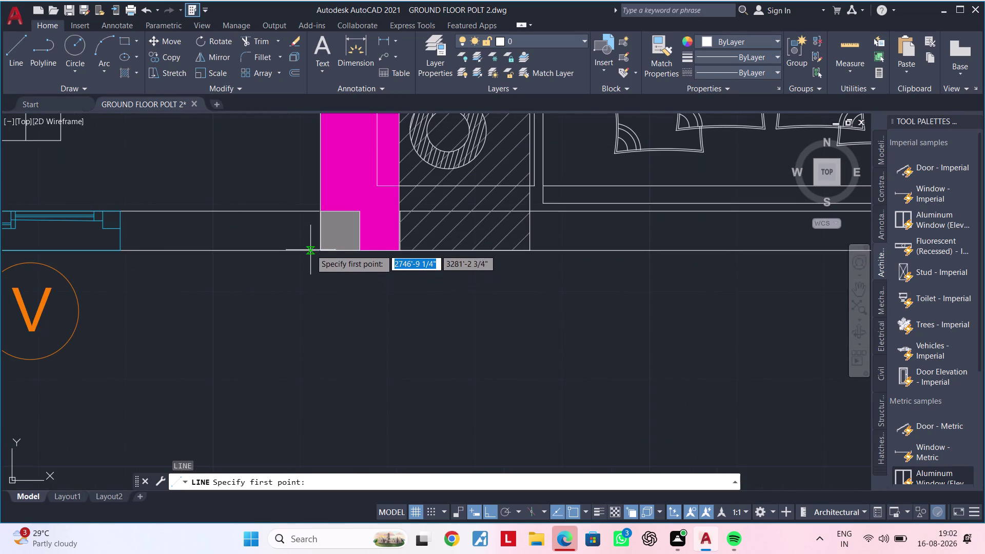
click(318, 249)
scroll(down, 3)
middle_drag(328, 443, 337, 270)
scroll(down, 3)
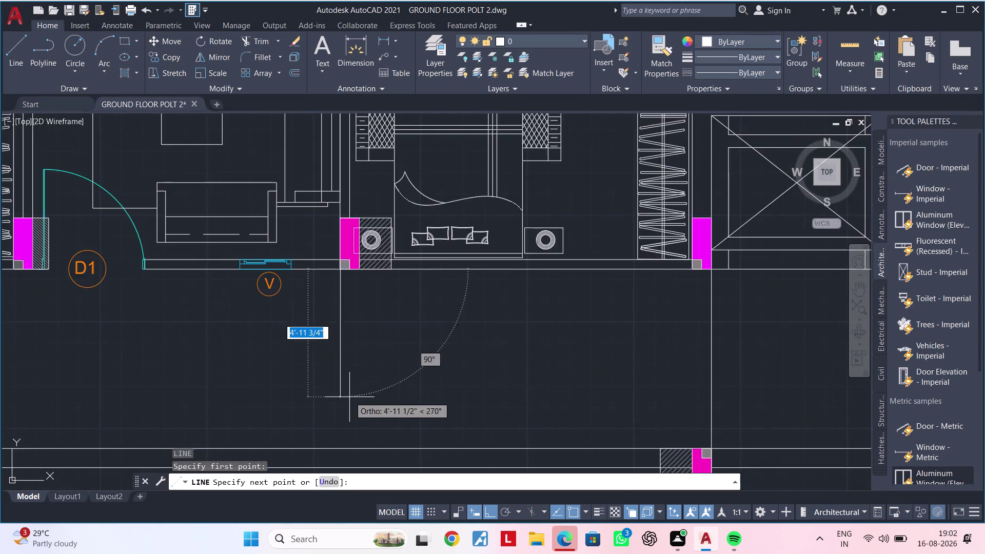
middle_drag(350, 397, 344, 292)
click(336, 363)
key(Escape)
Bring the hatched column beside the staircase into view, cancelling the aborted selection attempts.
key(Escape)
middle_drag(431, 367, 390, 420)
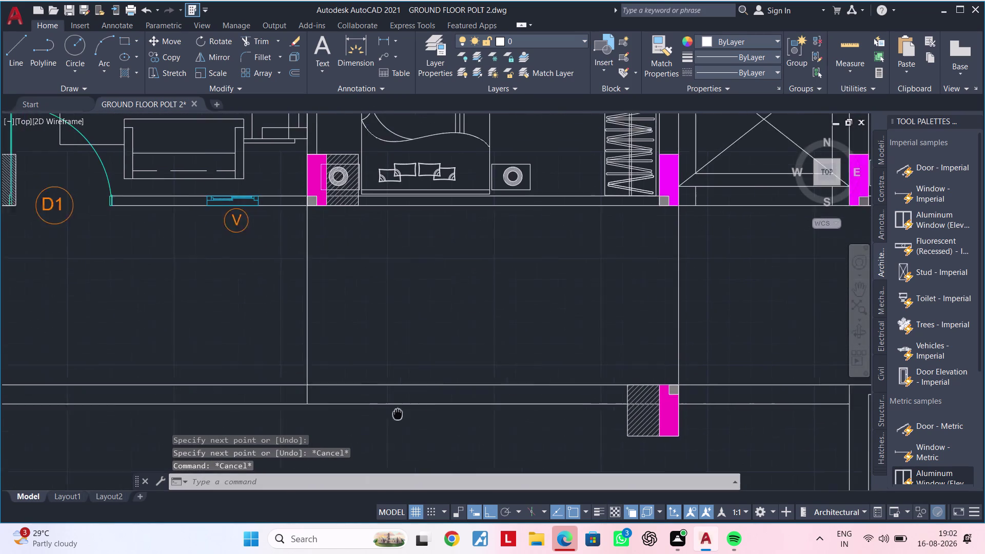
key(Escape)
middle_drag(389, 420, 386, 423)
scroll(down, 3)
middle_drag(419, 346, 336, 376)
middle_drag(611, 322, 453, 370)
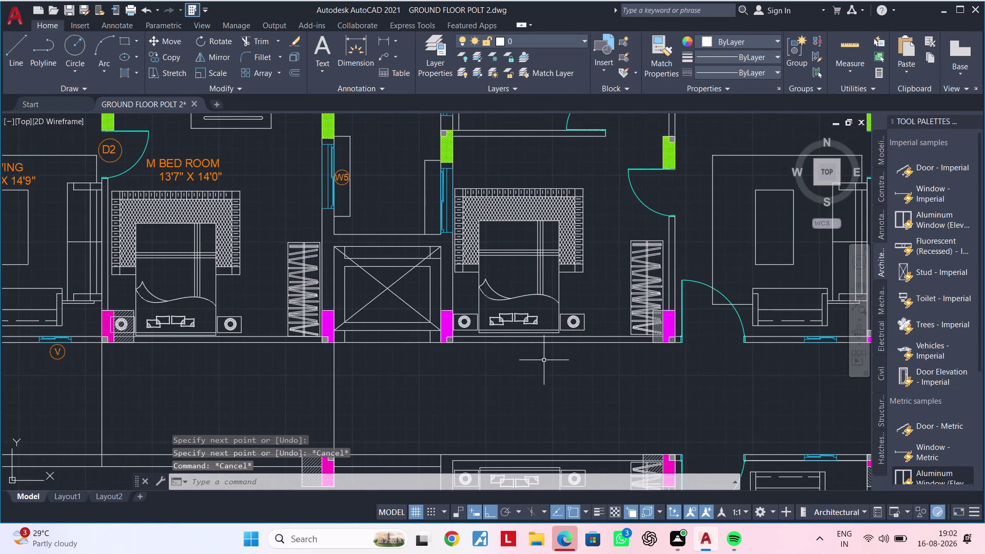
middle_drag(575, 360, 467, 396)
scroll(up, 3)
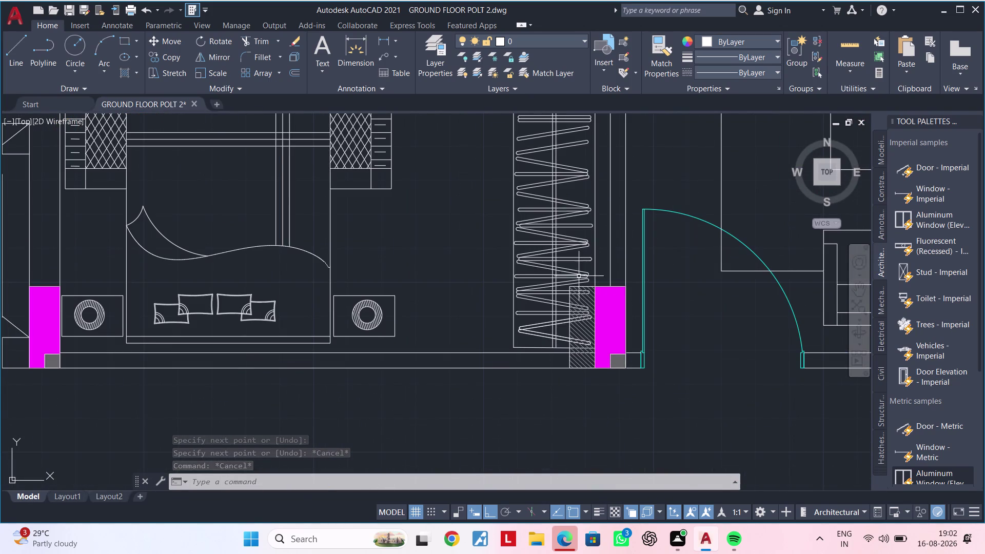
click(563, 269)
key(Escape)
key(Escape)
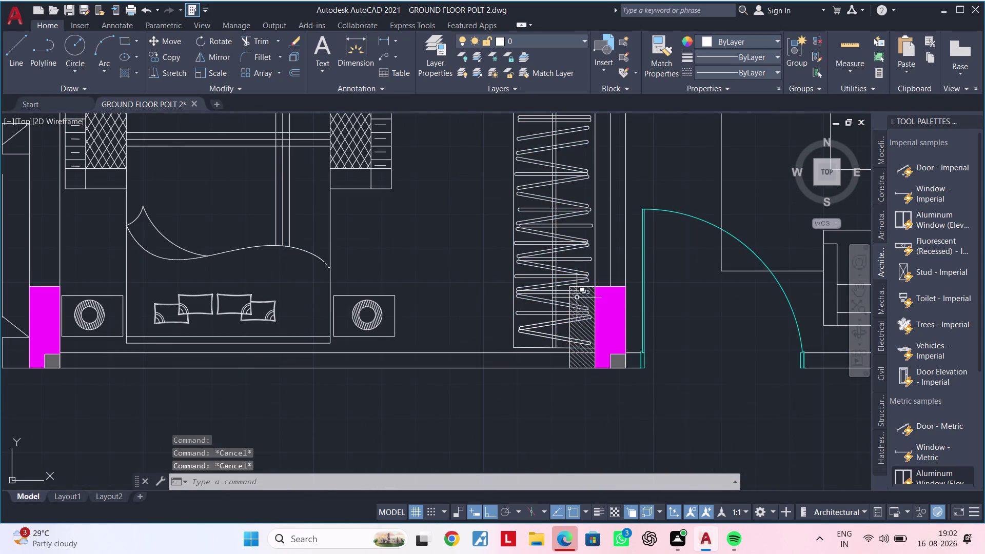
drag(557, 275, 609, 354)
key(Escape)
key(Escape)
scroll(up, 3)
click(588, 292)
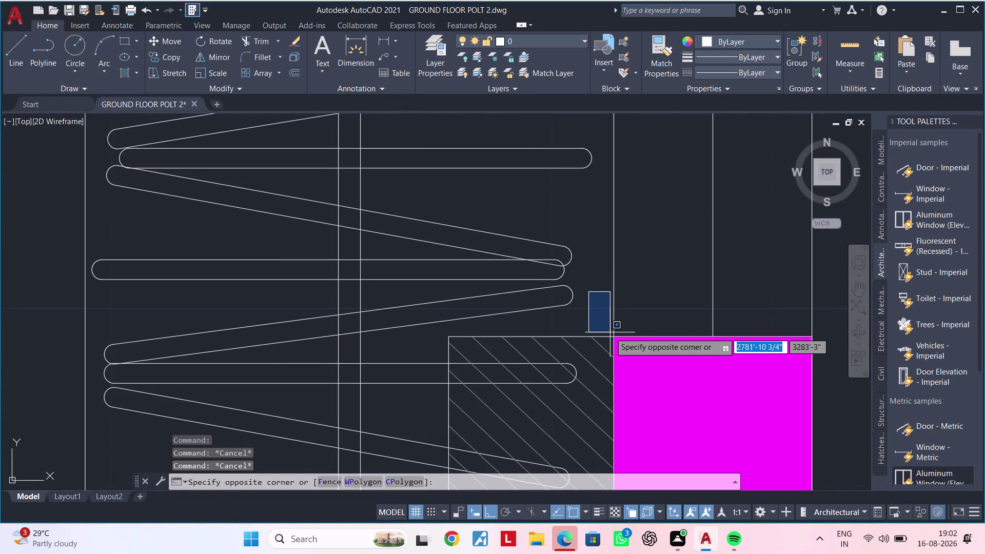
middle_drag(610, 333, 396, 232)
scroll(down, 3)
middle_drag(481, 325, 506, 316)
key(Escape)
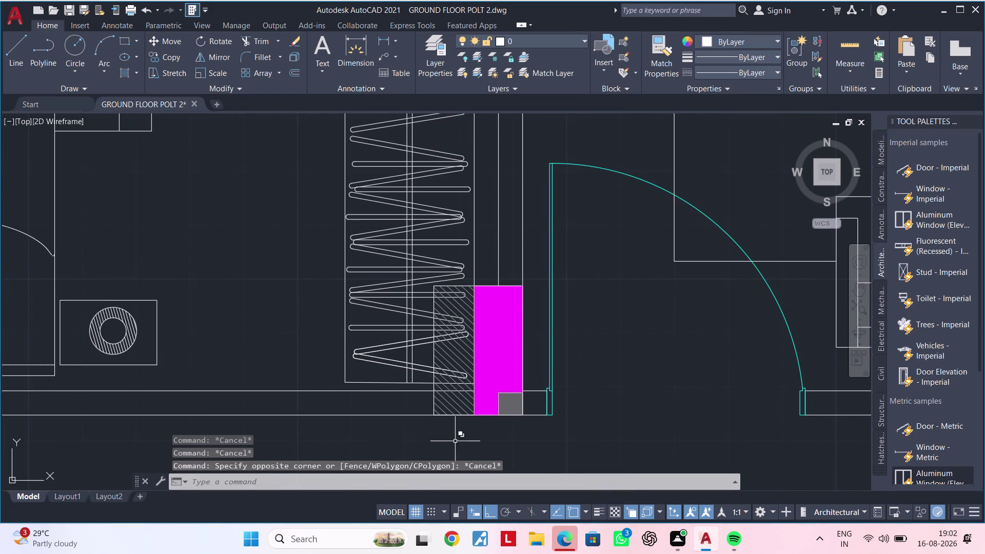
Window-select the staircase column with its hatch and start a copy from its corner.
click(407, 439)
click(542, 263)
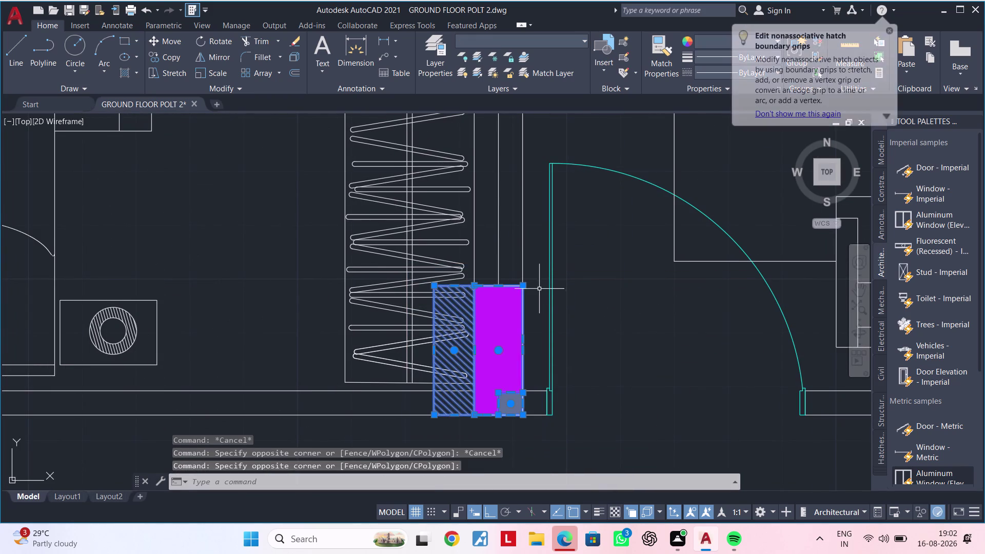
middle_drag(539, 289, 540, 255)
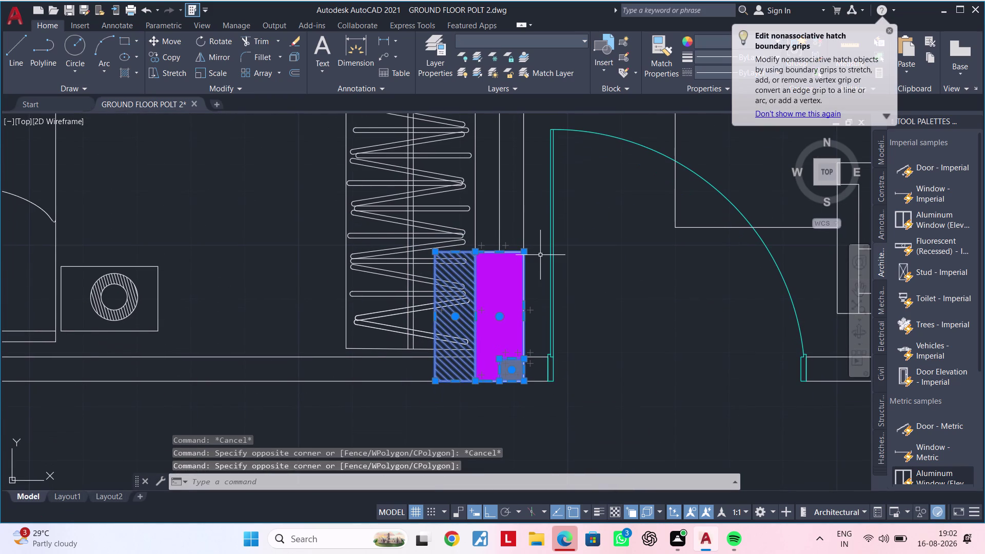
text(CO)
key(space)
click(540, 254)
middle_drag(394, 387, 900, 273)
scroll(down, 3)
middle_drag(467, 389, 656, 196)
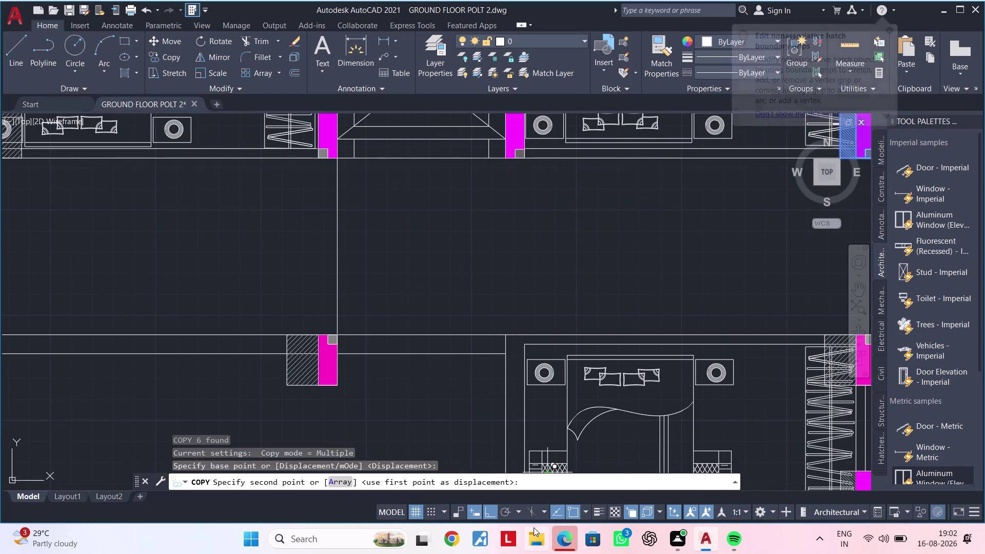
Place the column copy in the middle of the corridor.
click(489, 512)
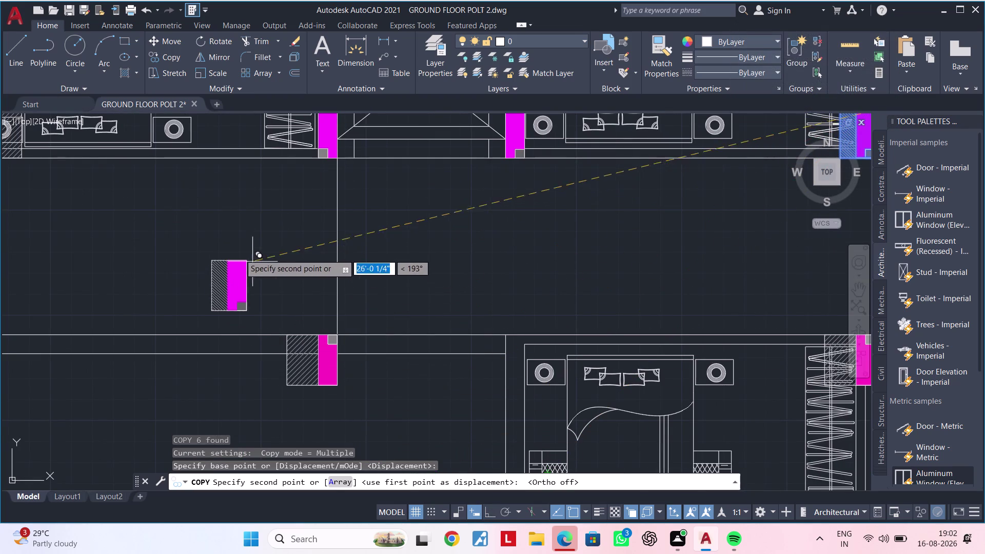
scroll(up, 3)
click(209, 234)
scroll(down, 3)
middle_drag(243, 305, 354, 292)
key(Escape)
key(Escape)
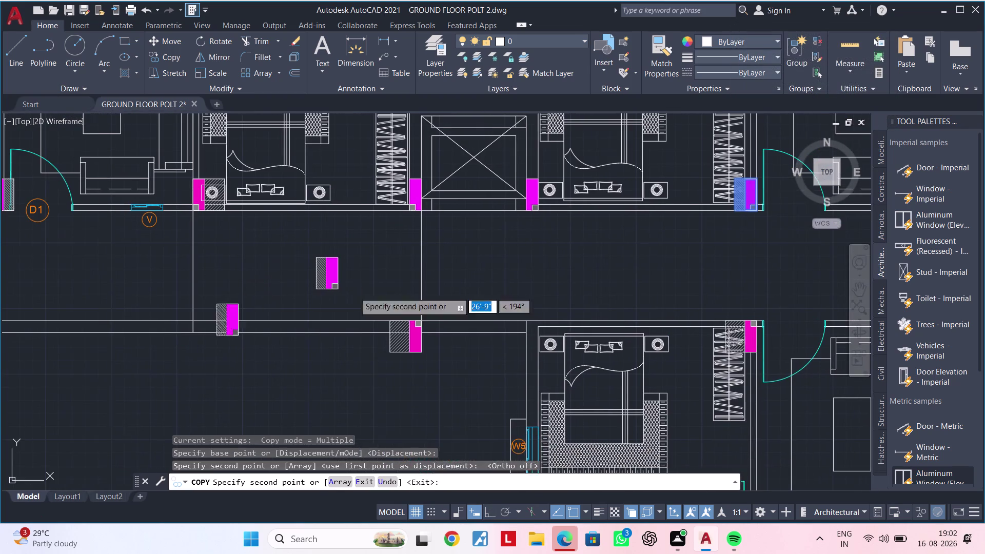
middle_drag(349, 291, 388, 285)
key(Escape)
key(Escape)
key(Escape)
key(Escape)
key(Escape)
key(Escape)
key(Escape)
Rotate the corridor column copy 180 degrees with Ortho on so its magenta strip faces left.
click(396, 233)
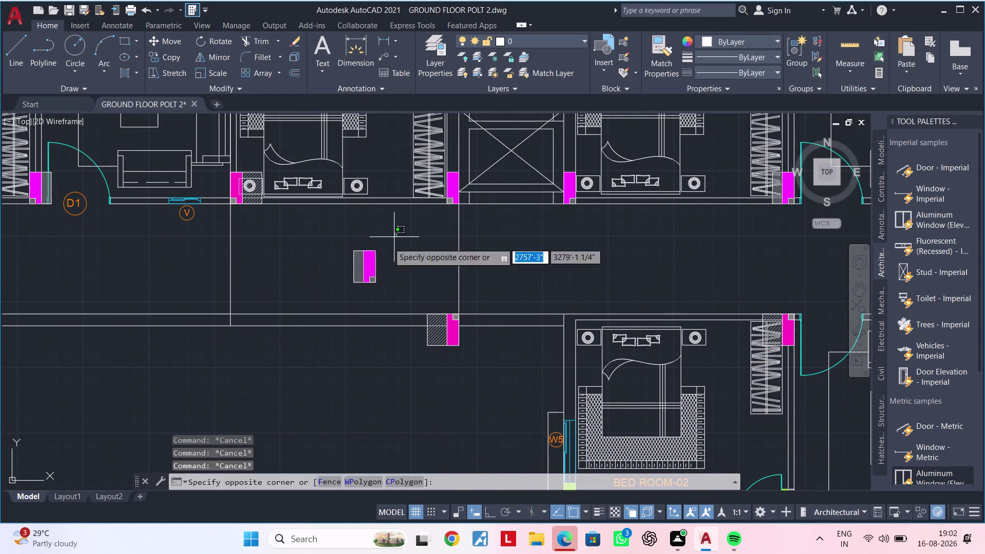
click(334, 300)
key(r)
key(o)
key(space)
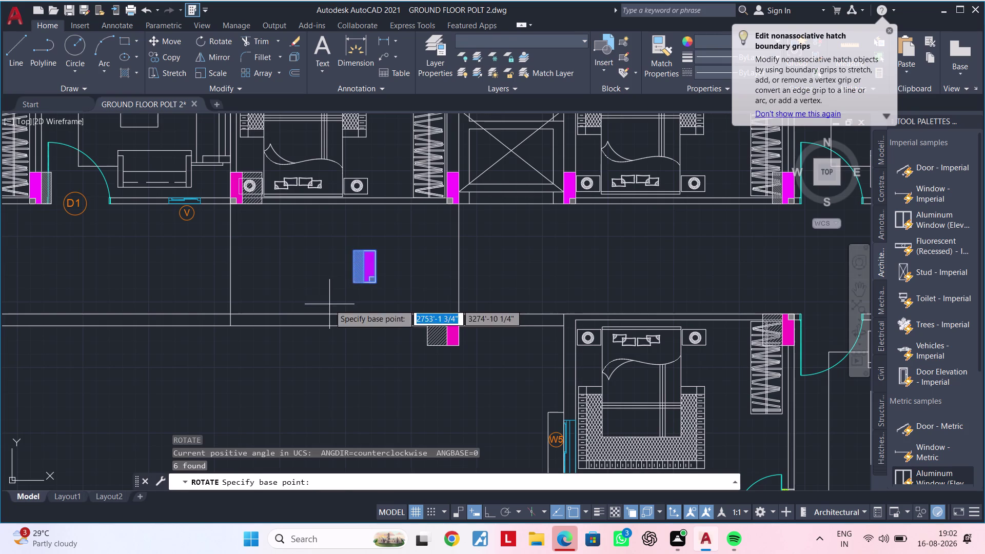
click(333, 267)
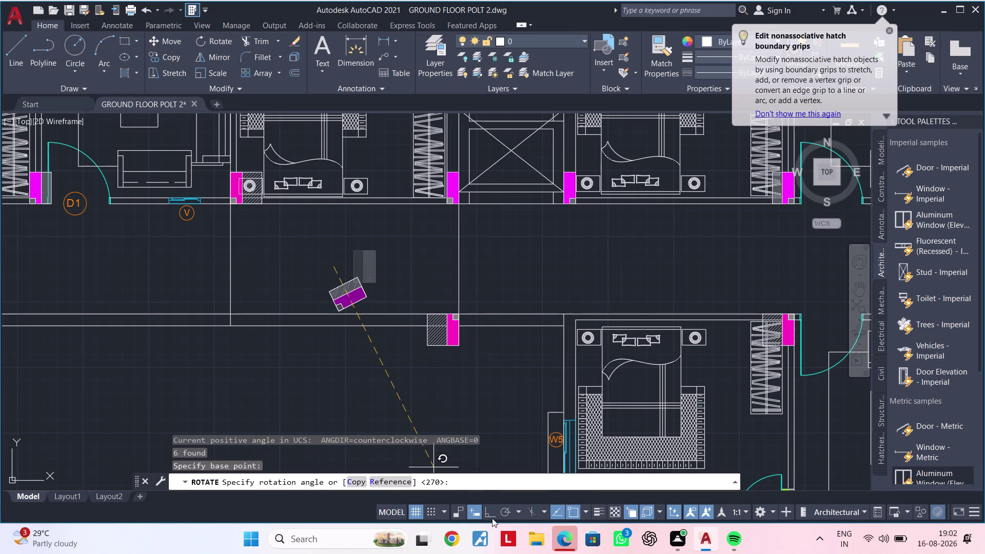
click(492, 518)
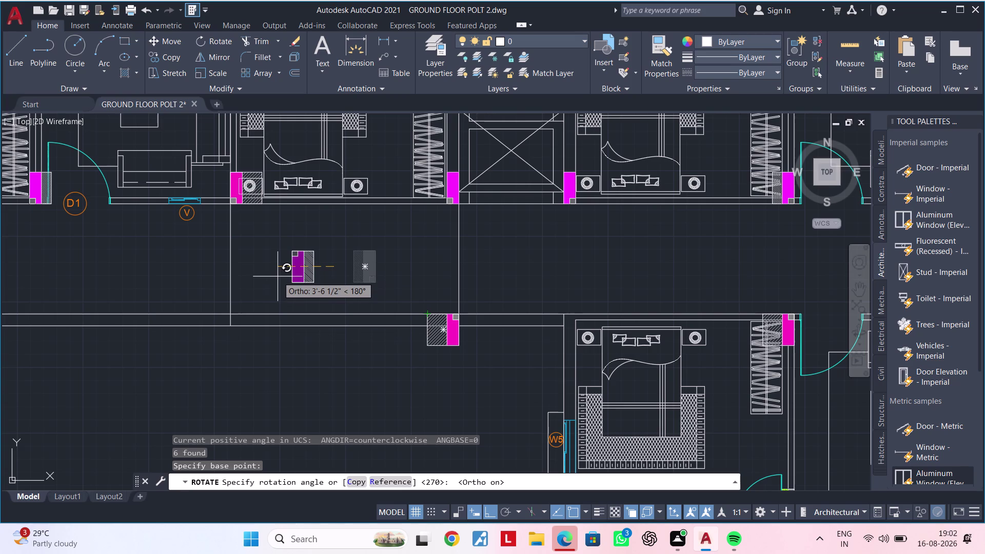
click(277, 276)
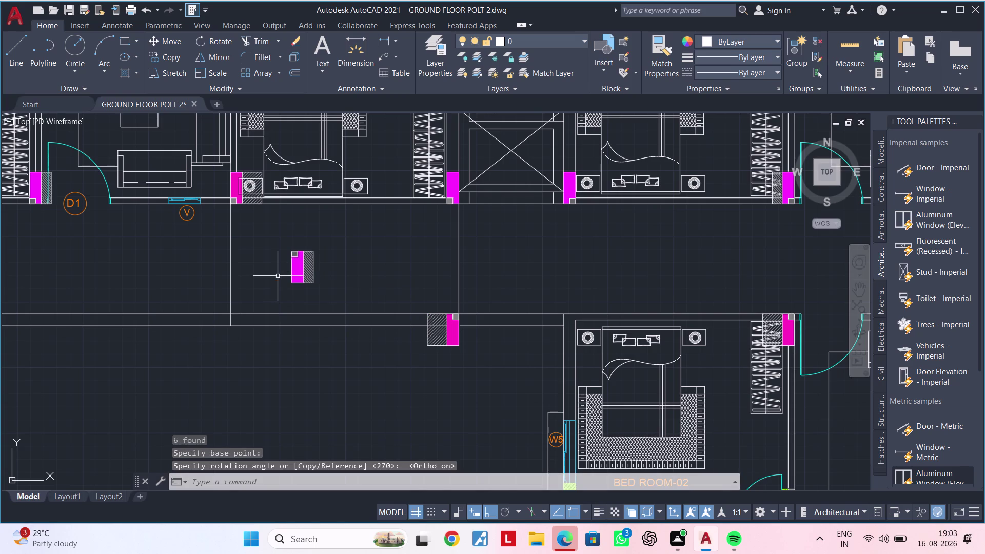
key(Escape)
key(Escape)
key(Escape)
scroll(up, 3)
middle_drag(278, 276, 287, 276)
key(Escape)
click(300, 235)
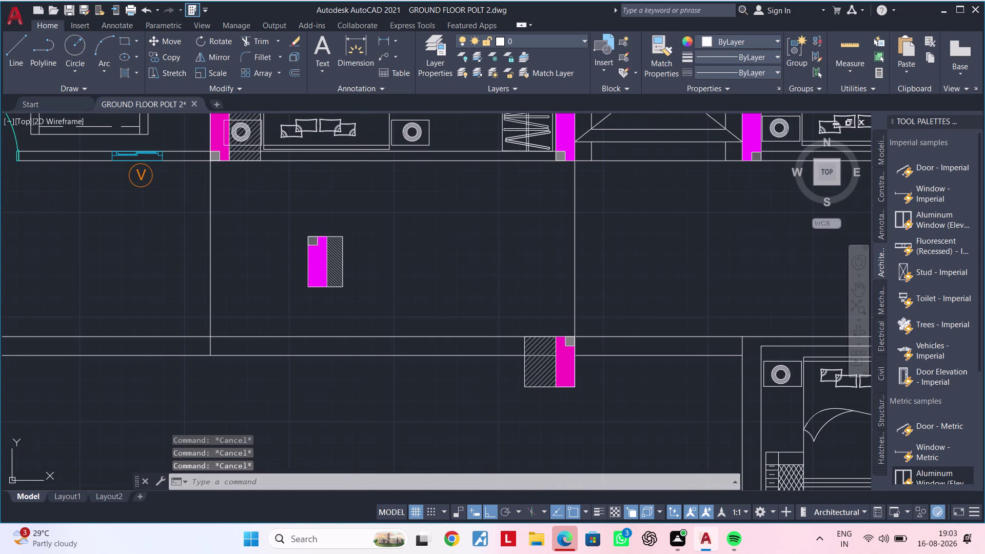
Copy the rotated hatched column from its corner onto the corridor's lower wall line.
click(389, 315)
text(C)
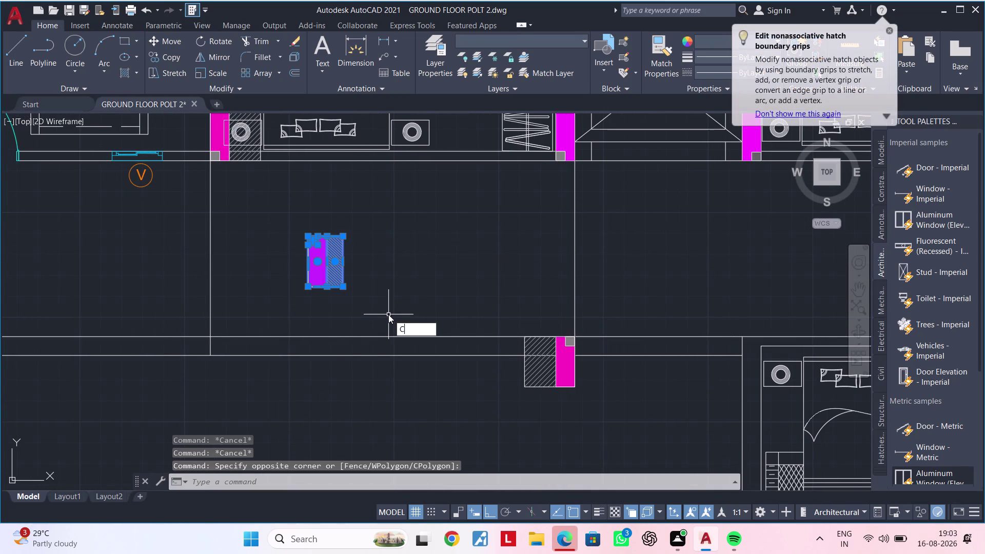
text(O)
key(space)
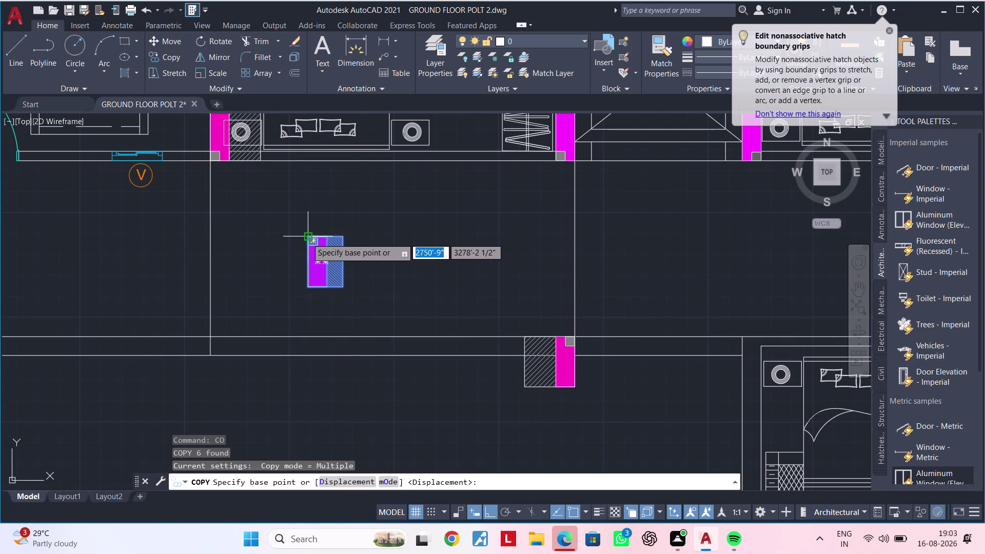
click(307, 238)
middle_drag(280, 310, 396, 281)
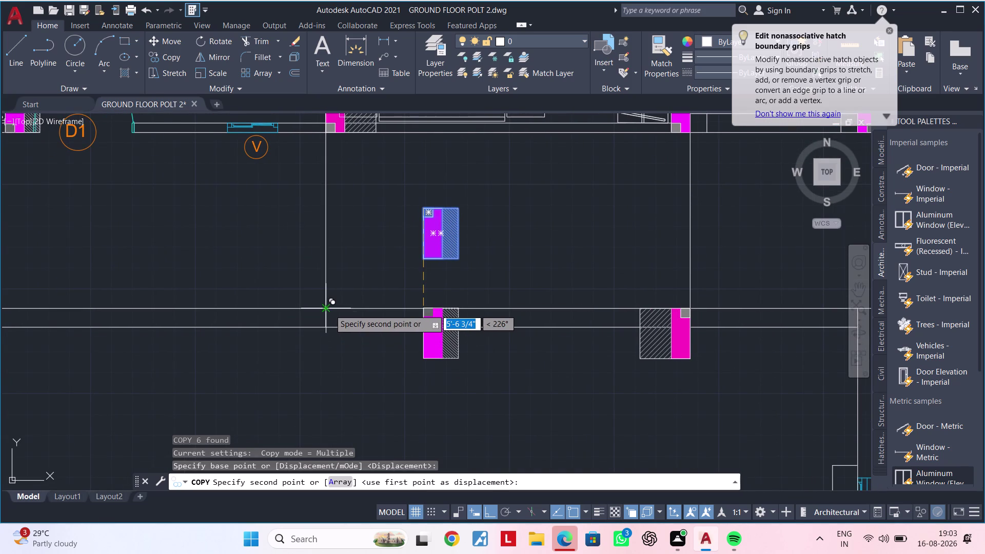
scroll(up, 3)
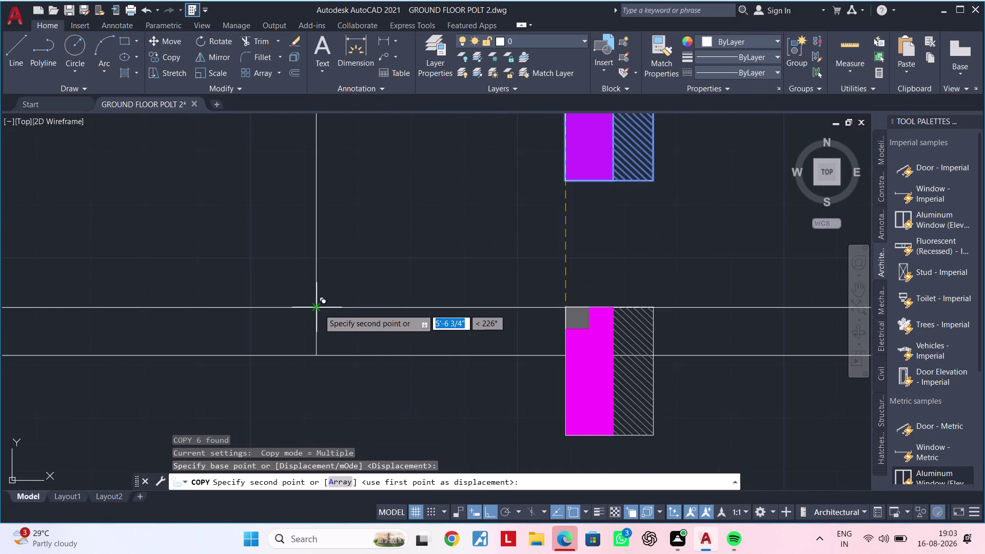
click(318, 309)
scroll(down, 3)
key(Escape)
Zoom out to view the corridor between the blocks, with no command left active.
middle_drag(402, 380, 399, 280)
key(Escape)
scroll(down, 3)
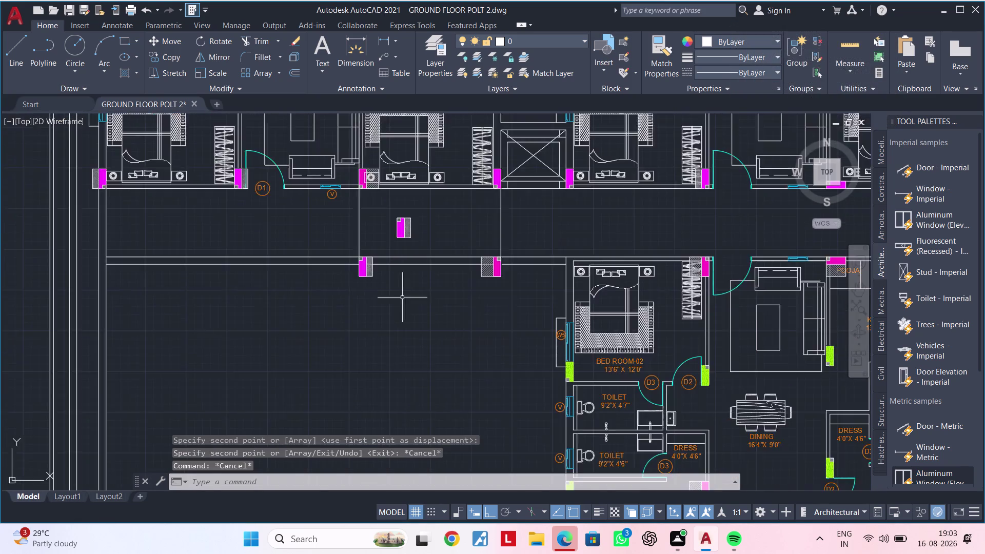
scroll(down, 3)
middle_drag(405, 314, 389, 275)
key(Escape)
key(Escape)
key(Escape)
key(Escape)
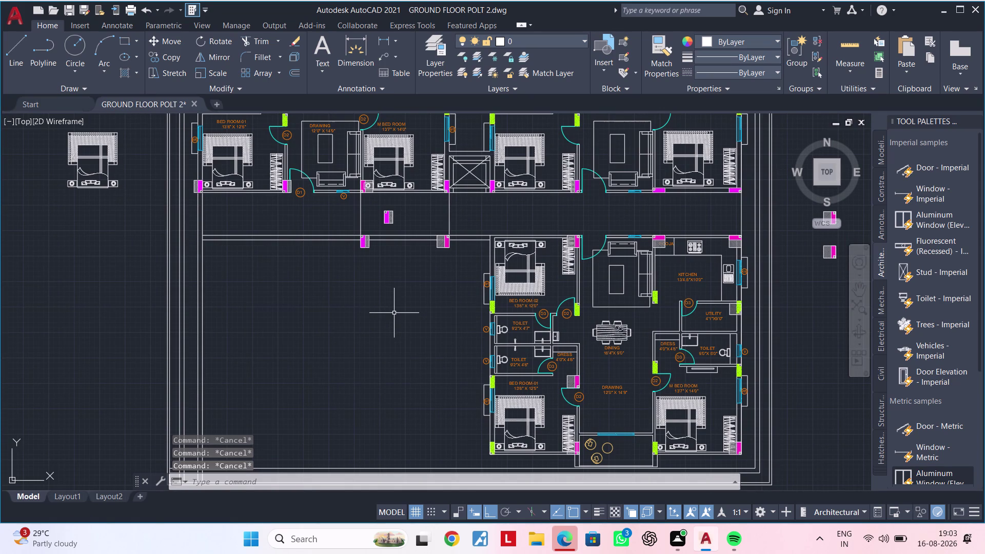
Zoom in on the corridor wall columns beside the bedroom block.
scroll(up, 3)
middle_drag(396, 332, 295, 341)
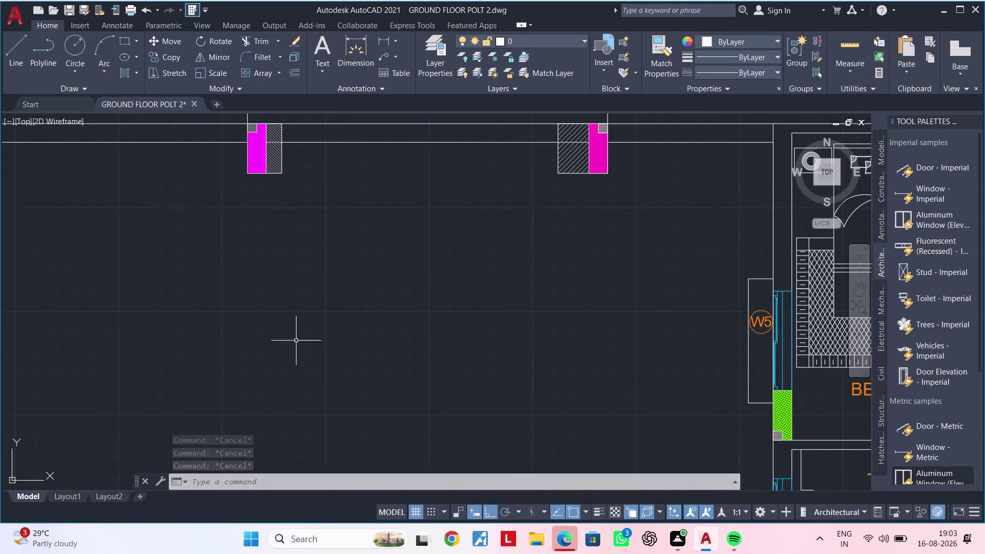
scroll(down, 3)
middle_drag(340, 336, 312, 337)
key(Escape)
key(Escape)
Start the LINE command twice and cancel it both times.
text(L)
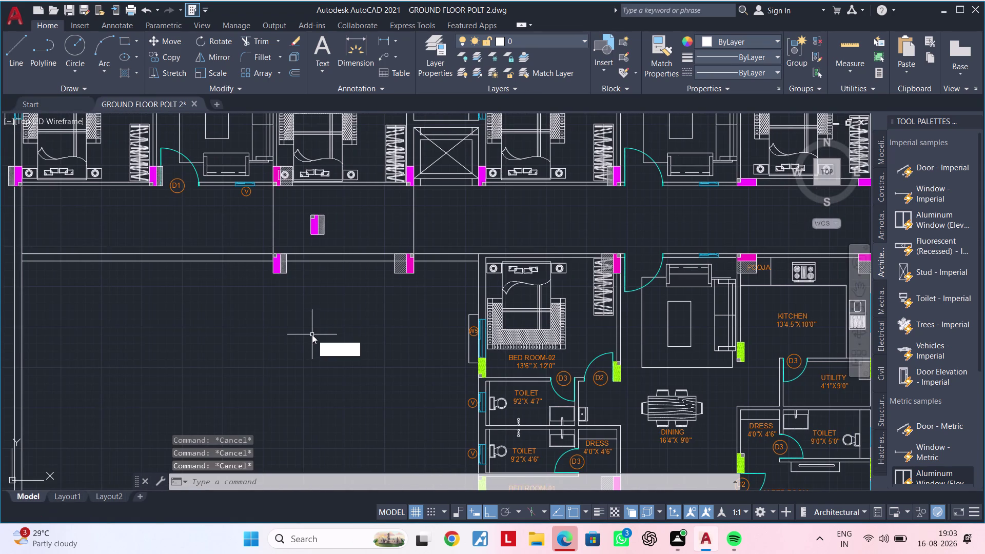
key(space)
key(Escape)
key(Escape)
text(L)
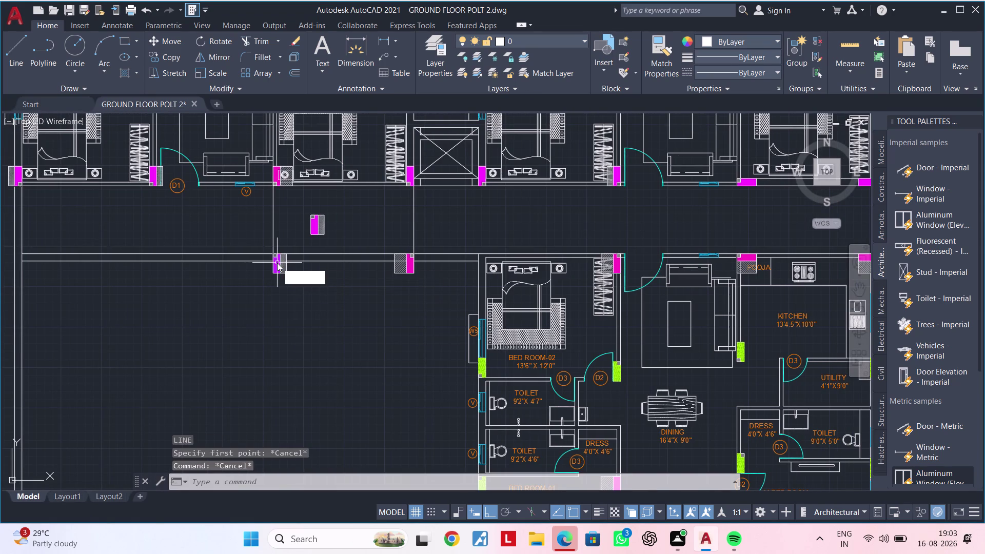
key(space)
scroll(up, 3)
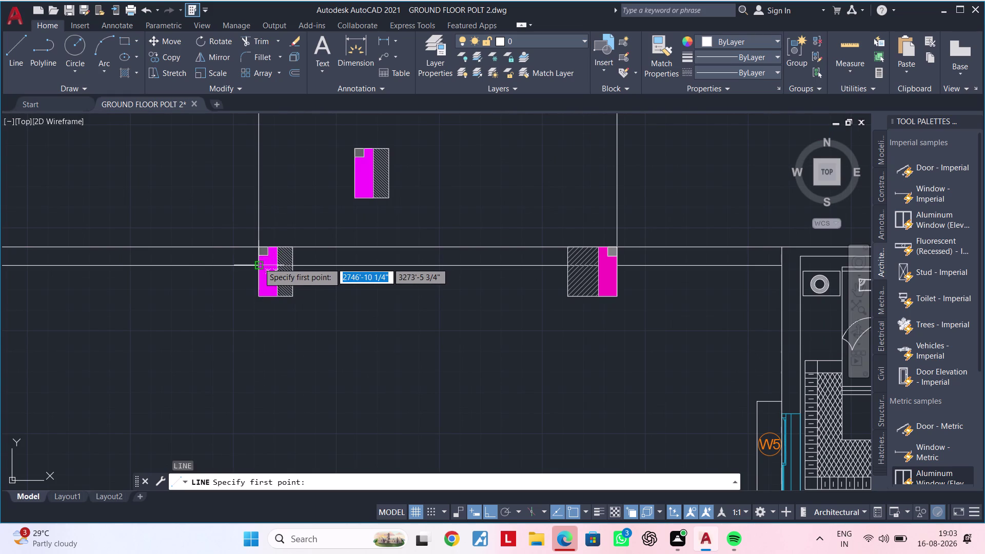
key(Escape)
key(Escape)
key(Escape)
key(Escape)
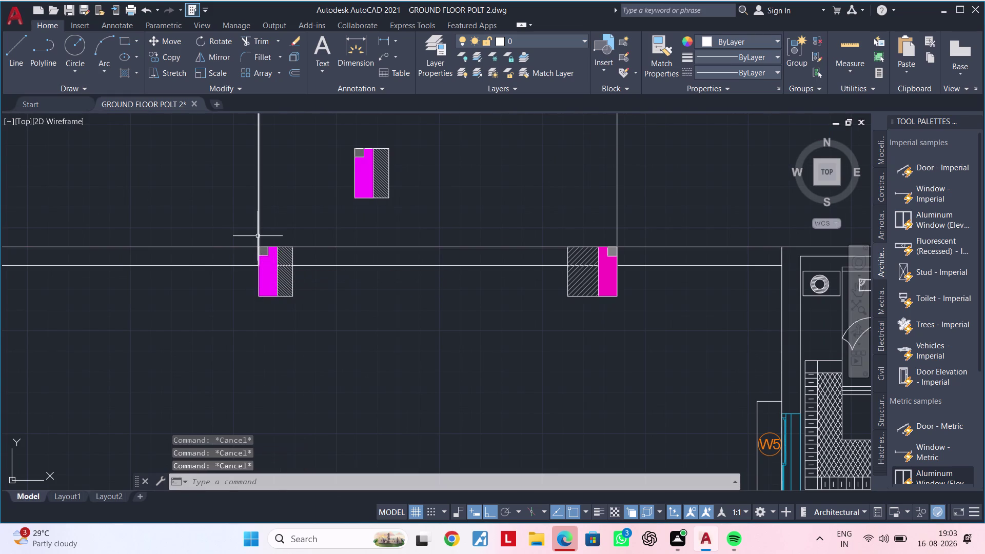
Try trimming the overlapping objects at the corridor column corner, then cancel the trim.
key(t)
key(r)
key(space)
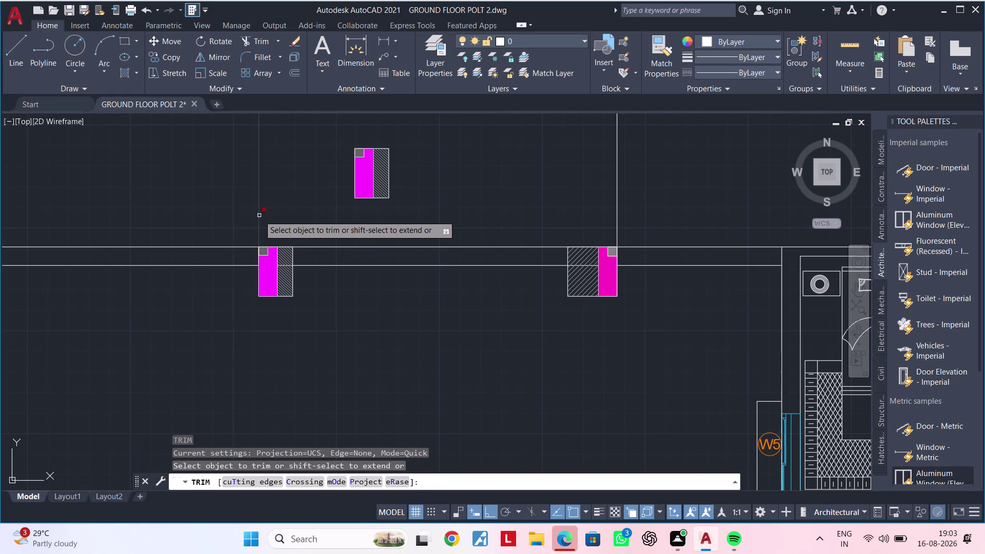
click(259, 216)
key(Escape)
scroll(up, 3)
click(249, 246)
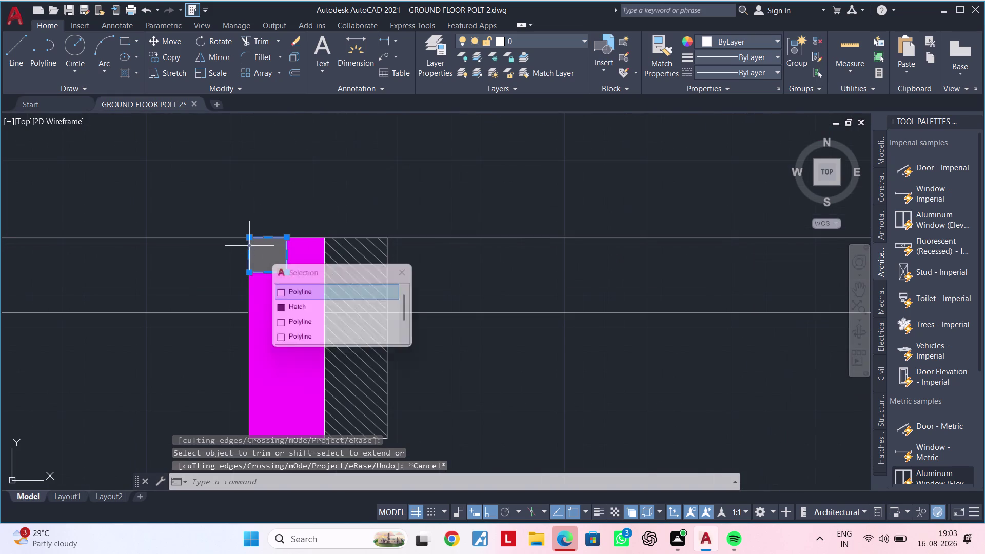
key(Escape)
click(250, 271)
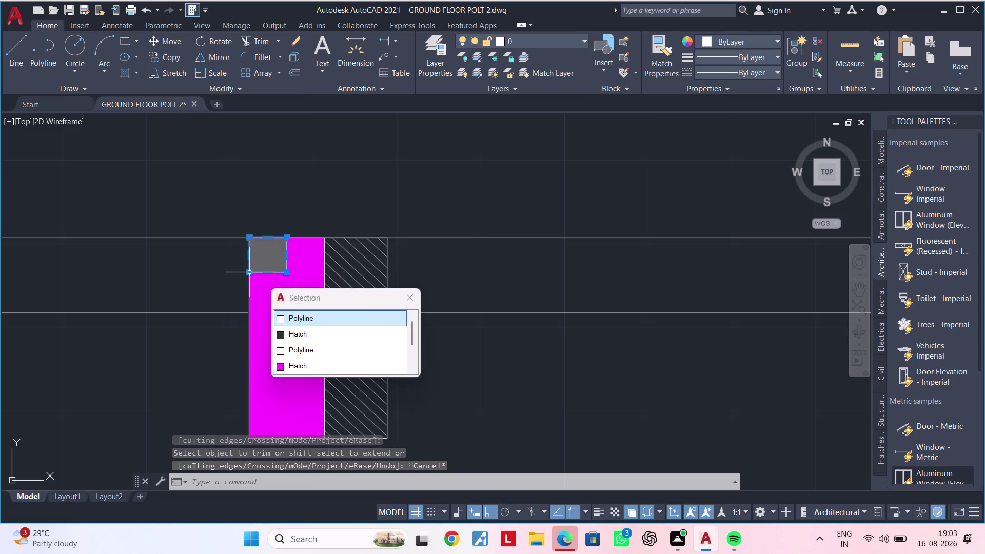
key(Escape)
Bring the corridor columns back into view and start a new line with L.
scroll(down, 3)
middle_drag(439, 319, 368, 312)
key(Escape)
key(Escape)
text(L)
key(space)
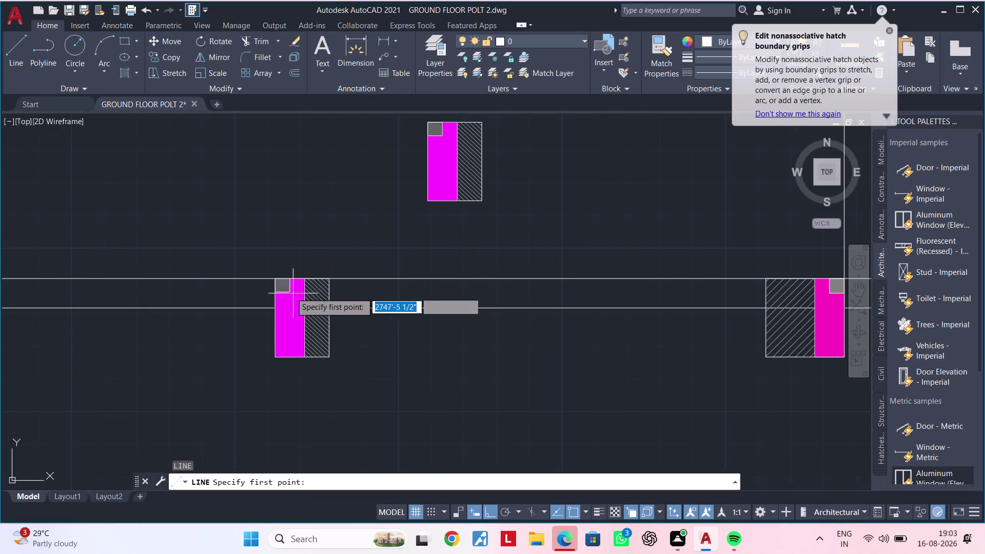
Draw a vertical line from the column corner down to below the corridor.
click(273, 277)
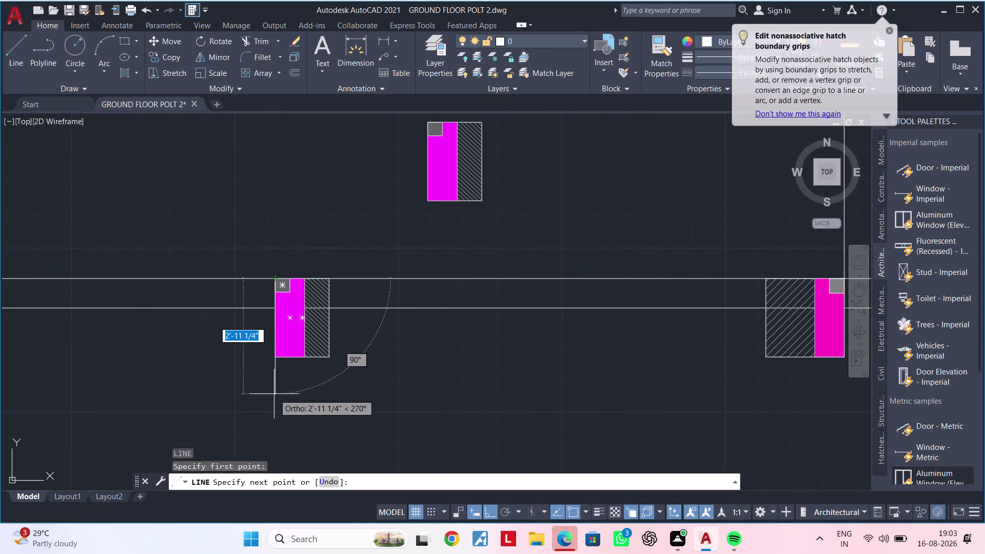
middle_drag(274, 393, 280, 268)
scroll(down, 3)
middle_drag(299, 357, 305, 230)
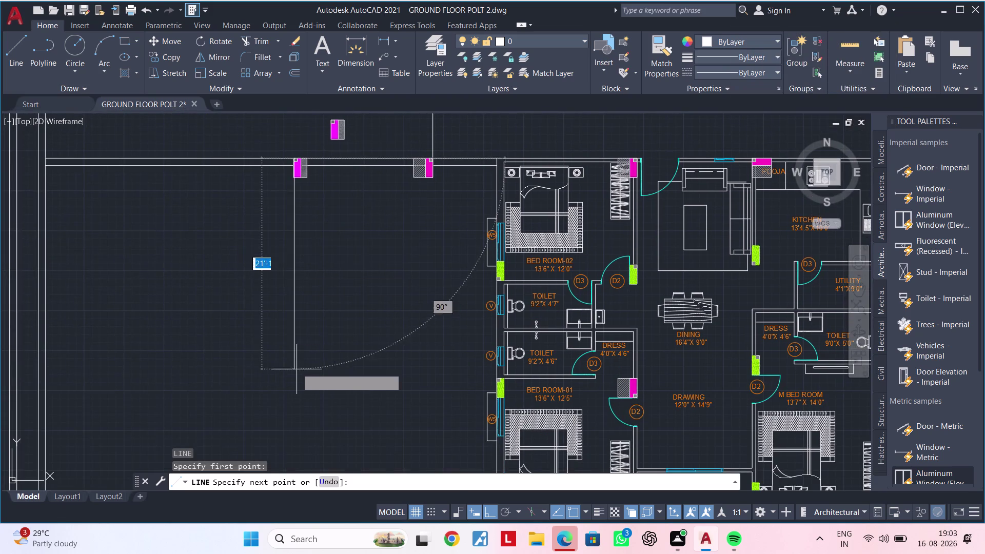
middle_drag(297, 372, 312, 279)
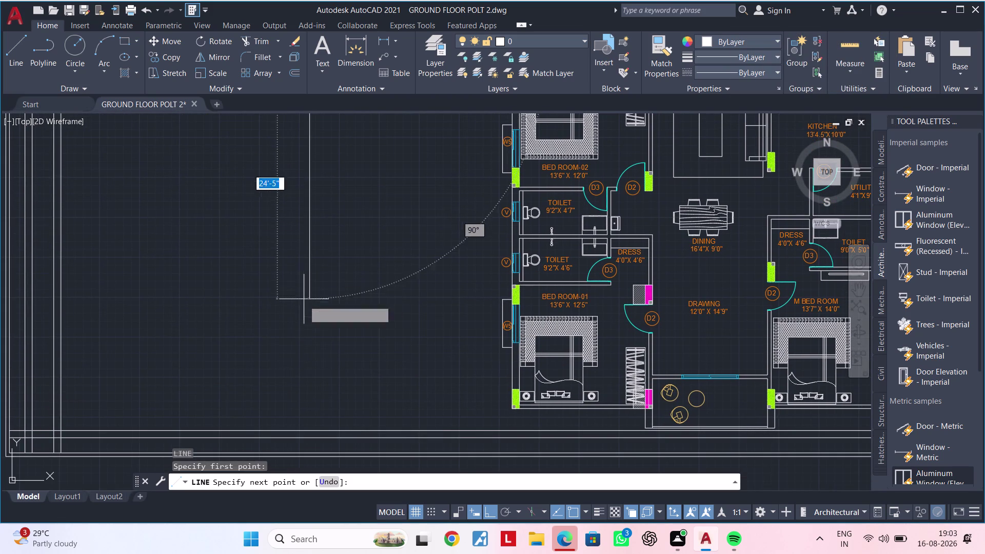
click(311, 431)
key(Escape)
key(Escape)
Delete the stray line in the corridor.
scroll(down, 3)
middle_drag(355, 293, 346, 373)
scroll(up, 3)
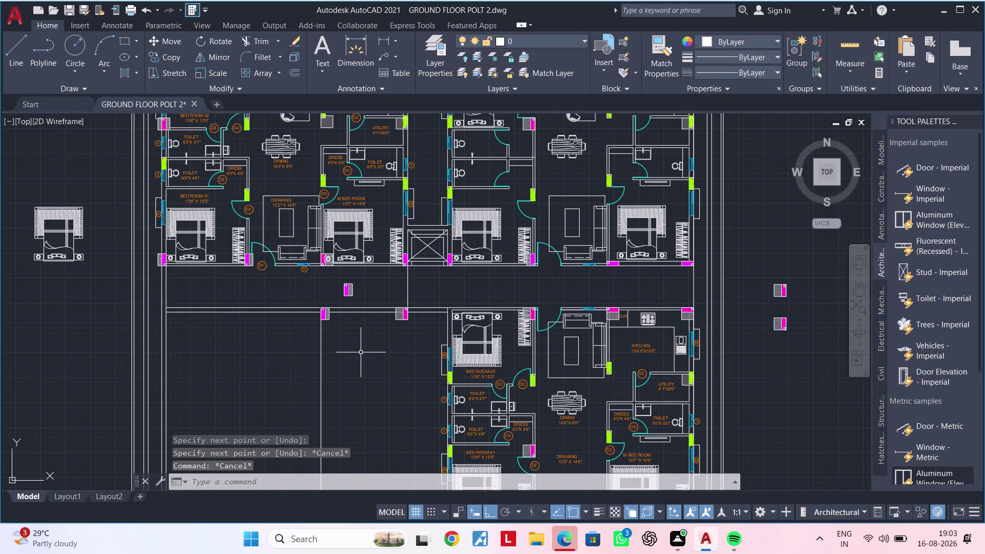
middle_drag(357, 366, 356, 306)
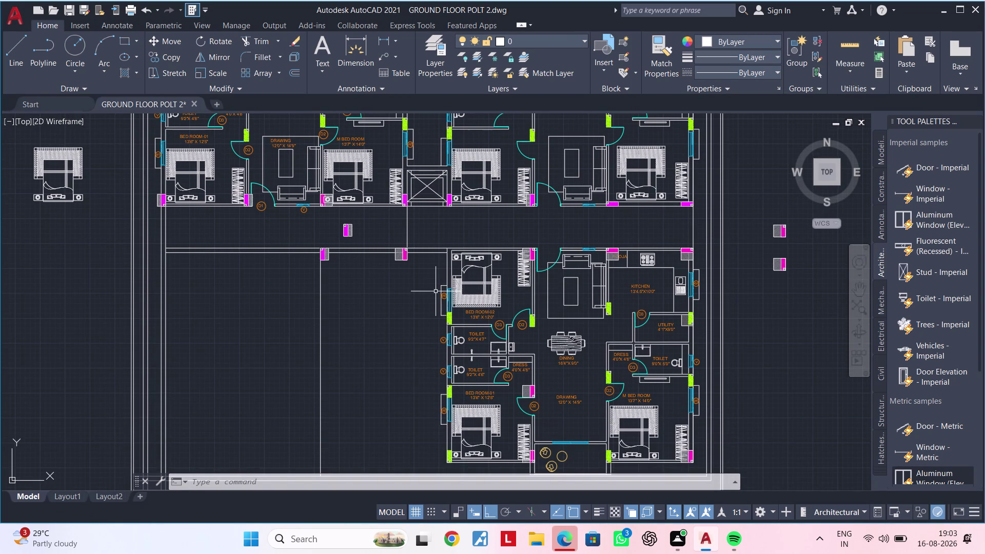
middle_drag(436, 289, 371, 307)
scroll(up, 3)
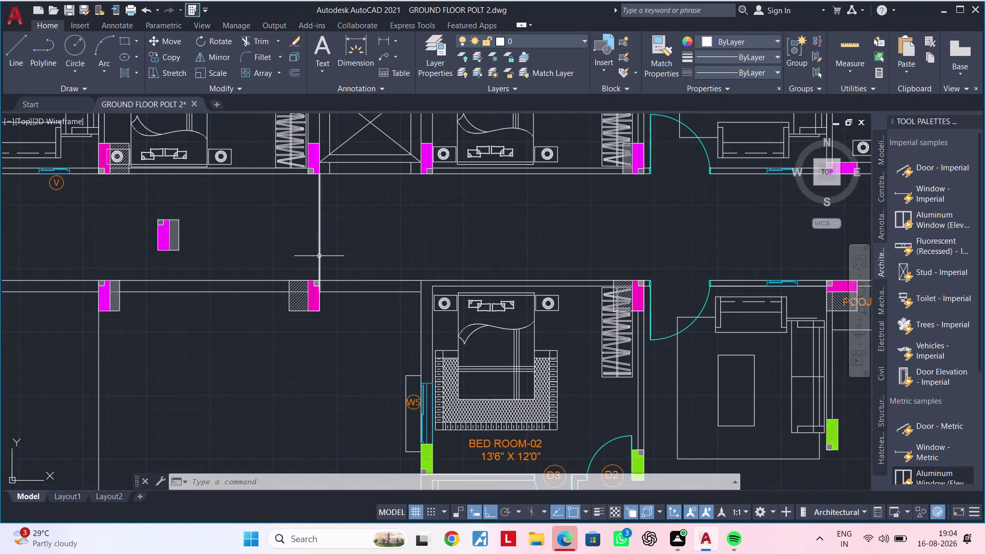
click(319, 256)
key(Delete)
Center the view on the corridor and right flat block, with no command left active.
scroll(down, 3)
middle_drag(319, 256, 356, 209)
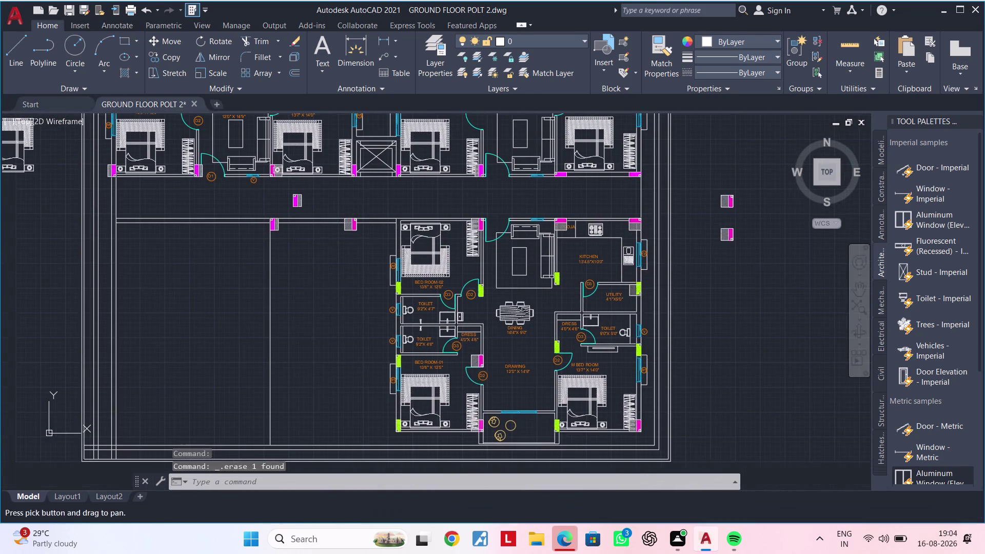
key(Escape)
middle_drag(328, 296, 343, 281)
key(Escape)
scroll(up, 3)
key(Escape)
key(Escape)
middle_drag(344, 280, 320, 291)
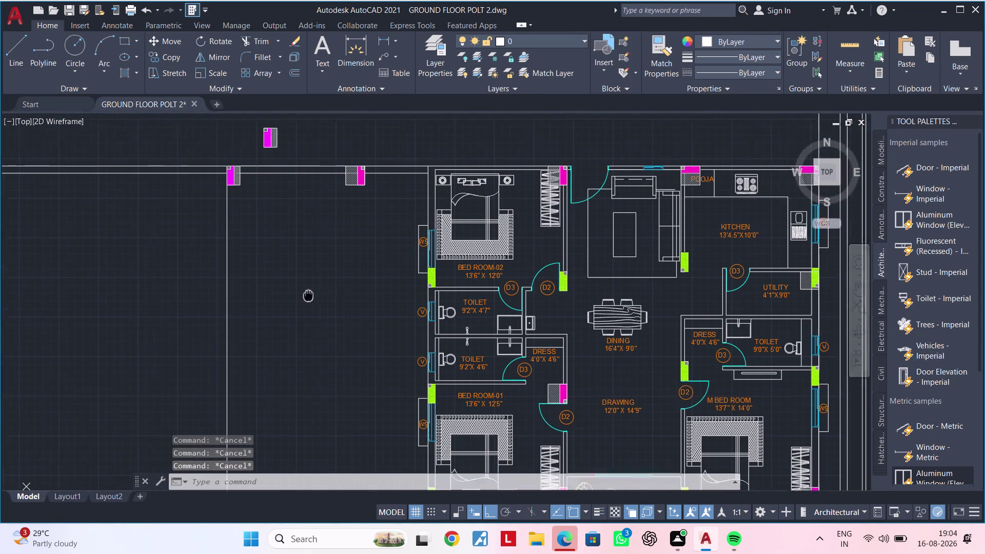
middle_drag(320, 291, 277, 305)
key(Escape)
key(Escape)
key(Escape)
key(Escape)
key(Escape)
key(Escape)
key(Escape)
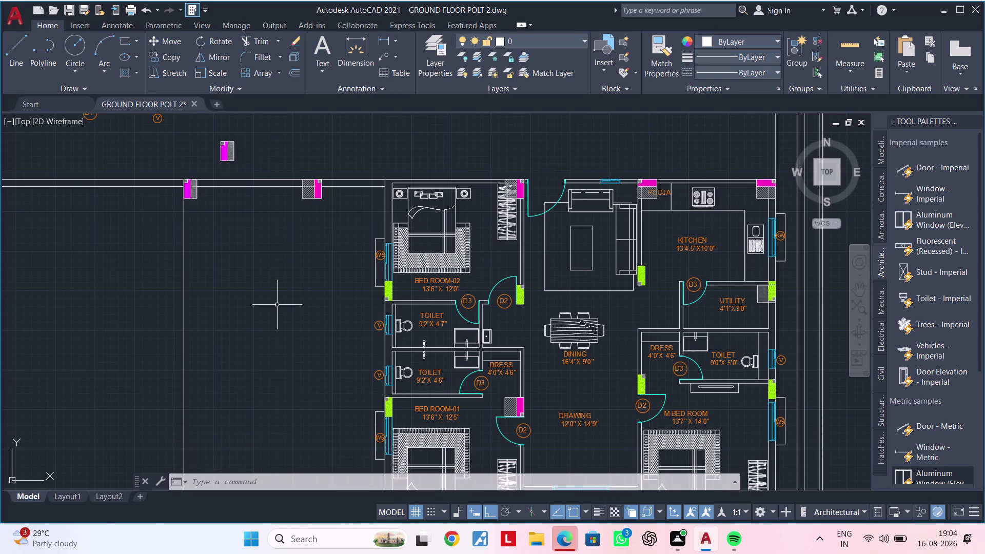
key(Escape)
key(Escape)
key(Escape)
text(O)
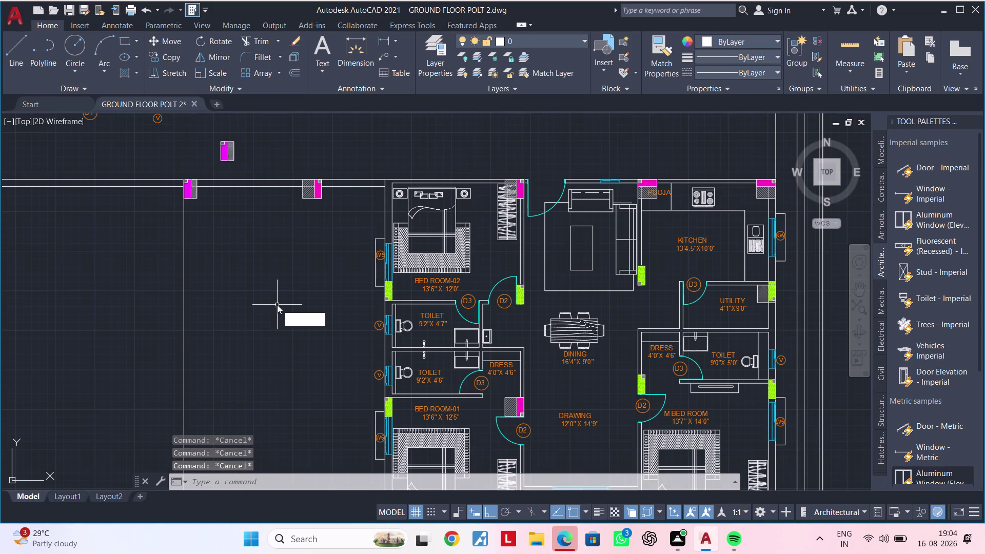
text(F)
key(Escape)
key(Escape)
key(Escape)
text(OF)
key(space)
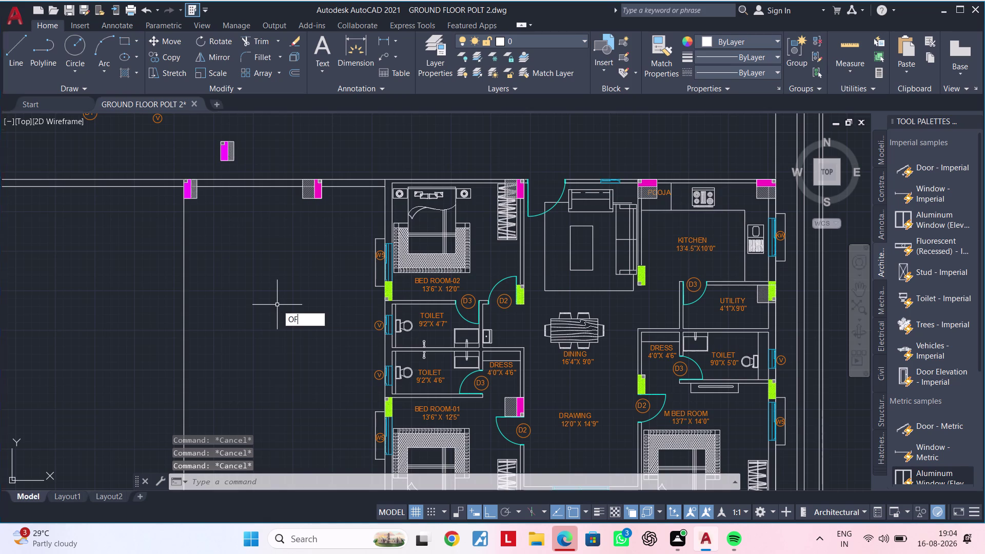
key(1)
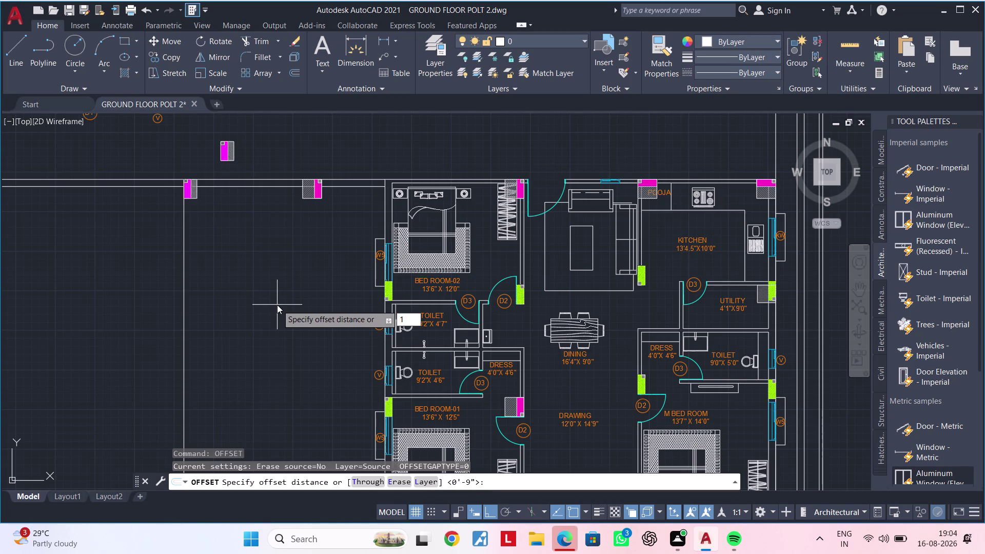
key(6)
key(Escape)
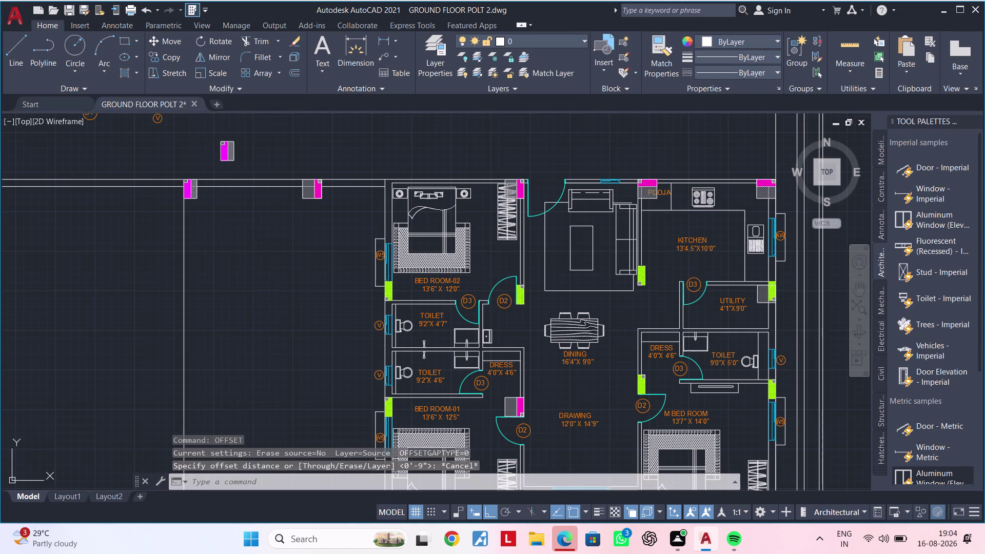
key(Escape)
key(Escape)
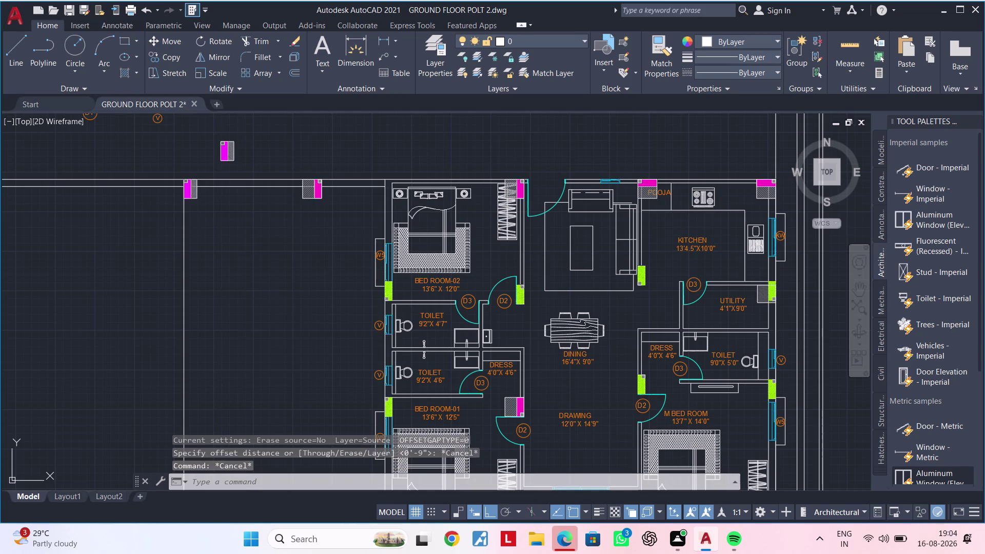